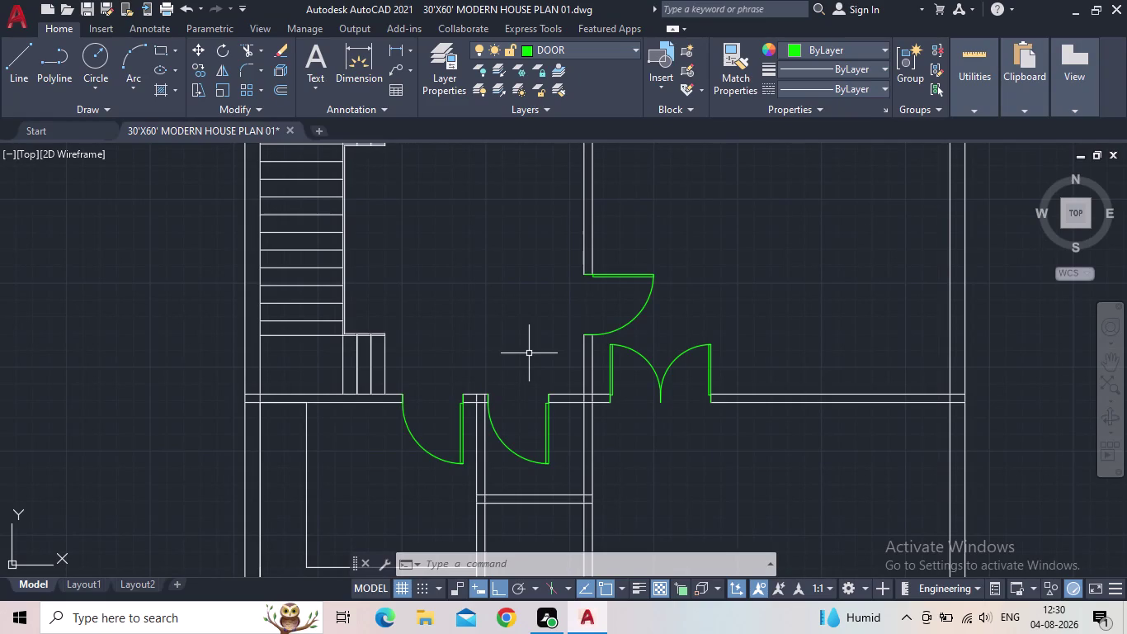
Browse to the Documents folder in the Open dialog, then cancel without opening a file.
click(14, 23)
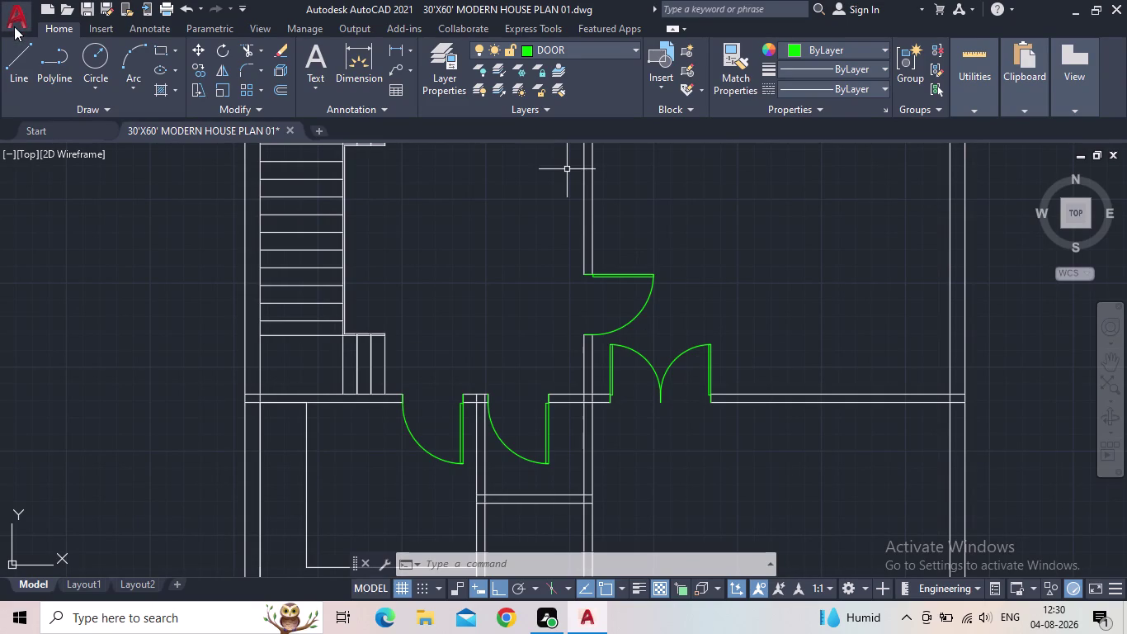
click(426, 222)
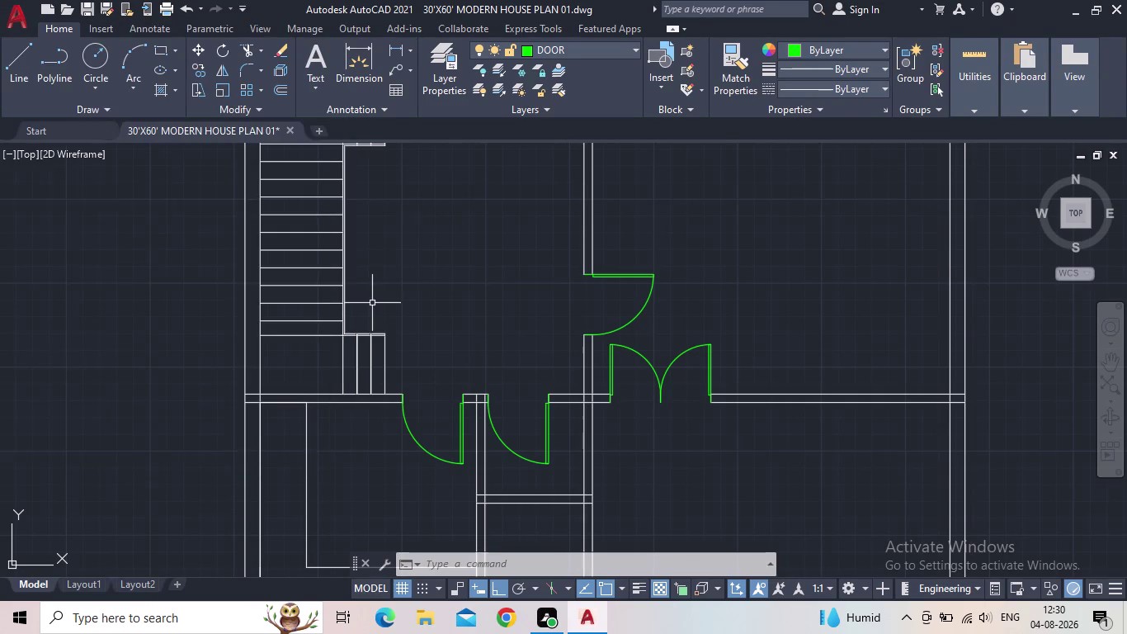
scroll(down, 3)
scroll(down, 3)
middle_drag(418, 326, 390, 370)
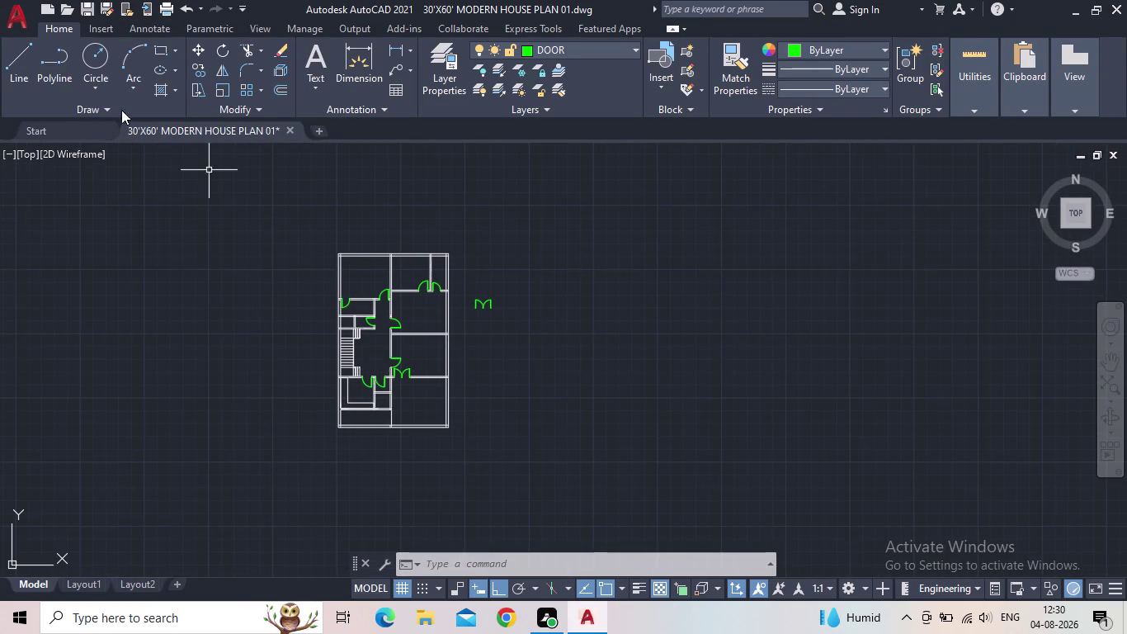
click(10, 13)
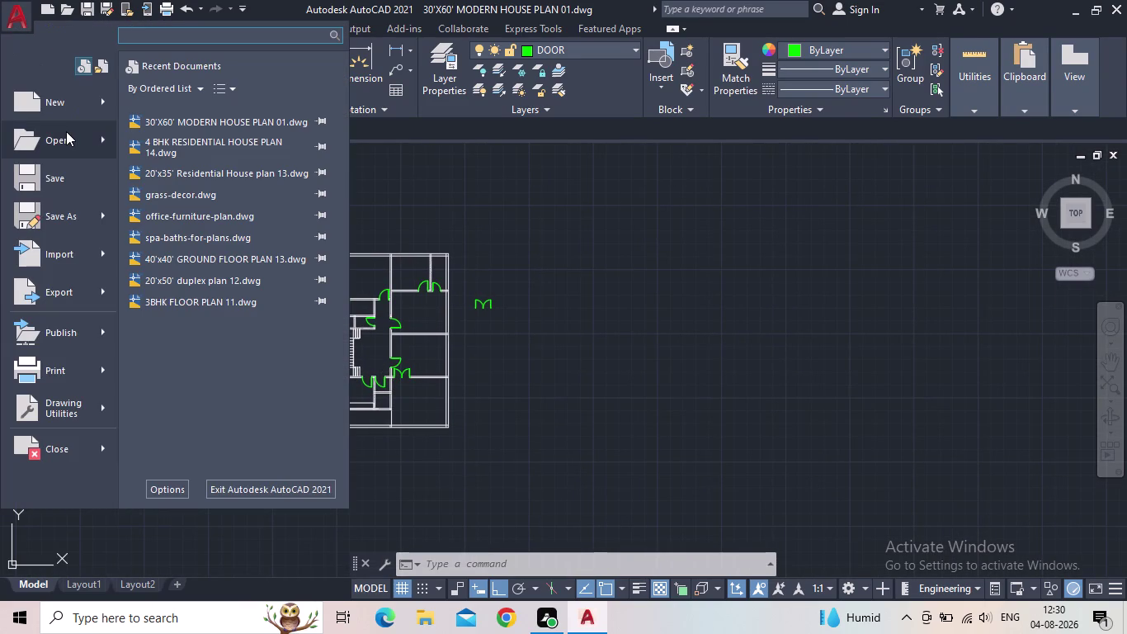
click(69, 138)
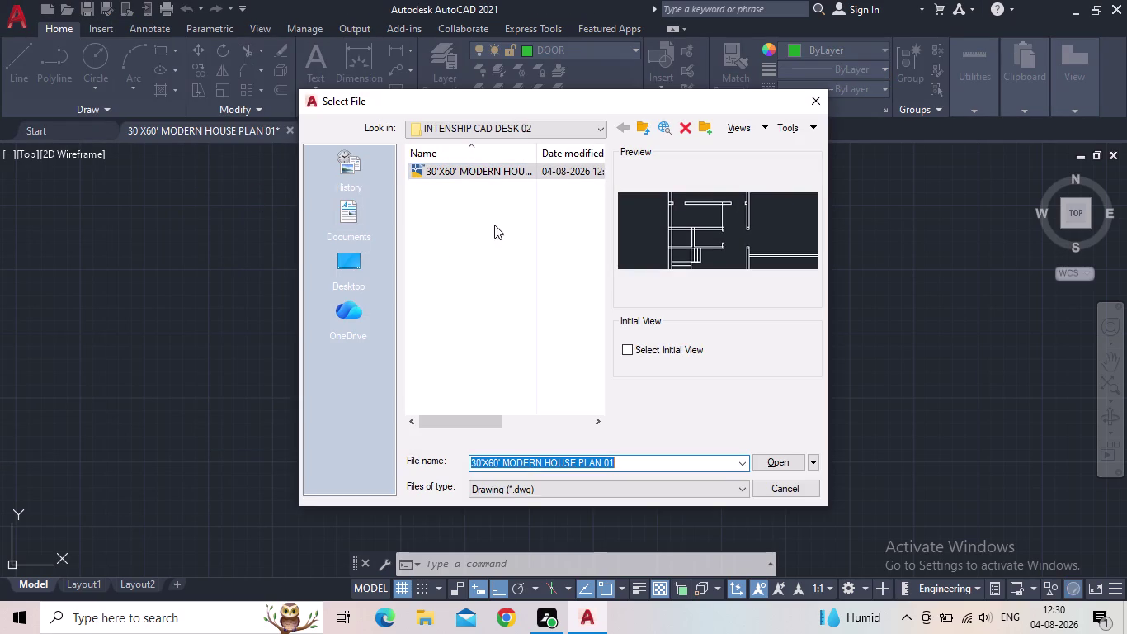
click(564, 126)
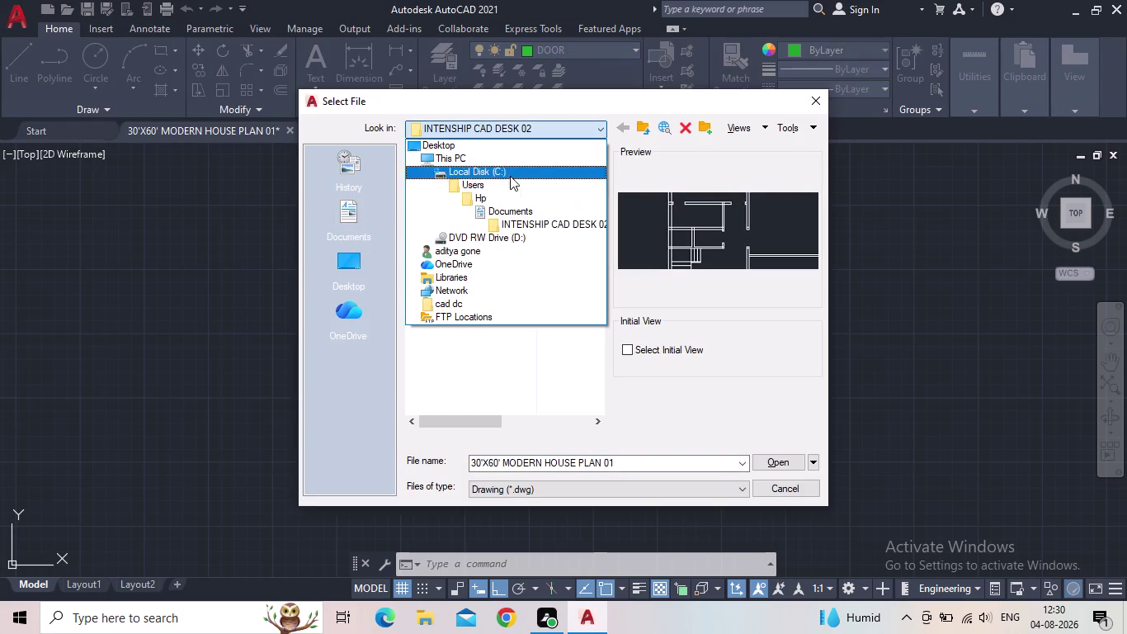
click(518, 211)
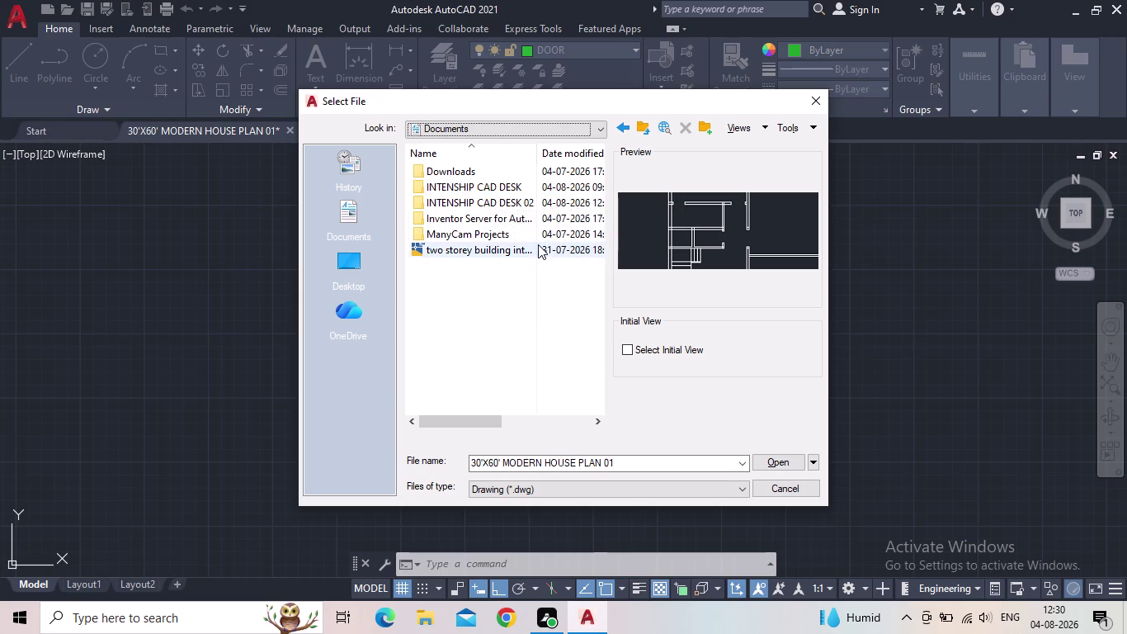
click(812, 99)
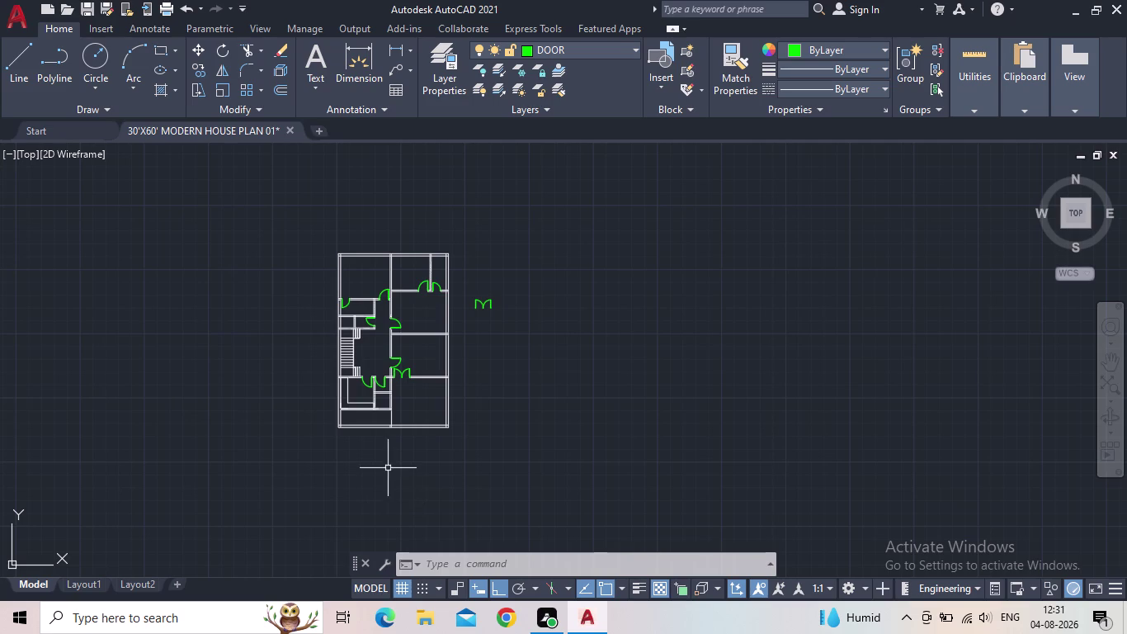
Window-select the stray double door right of the plan and delete it.
scroll(up, 3)
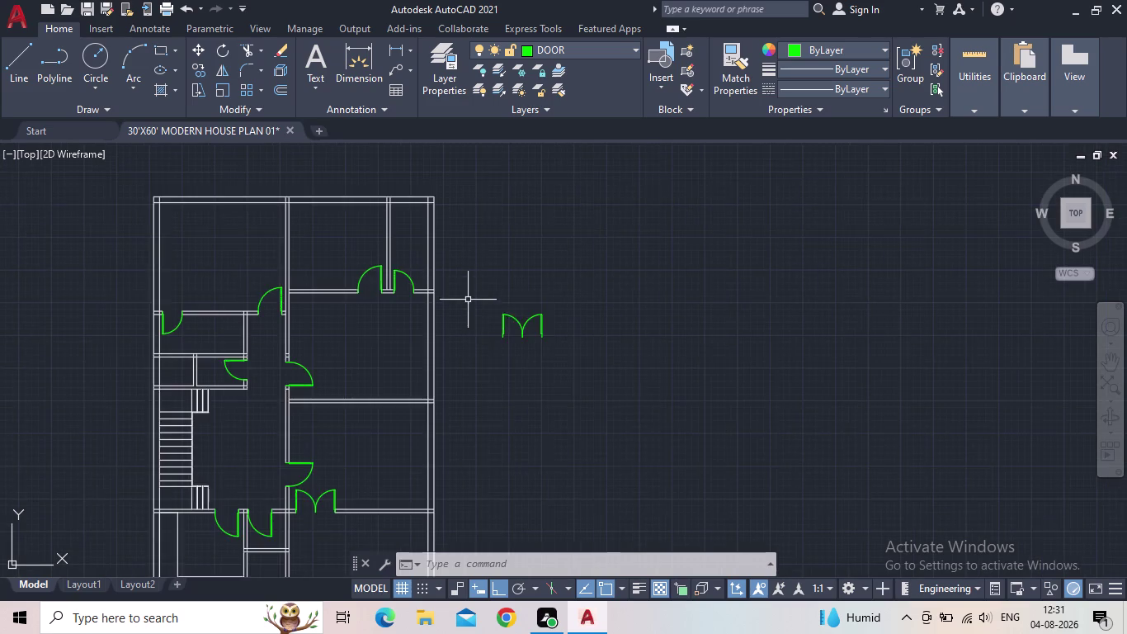
middle_drag(498, 312, 617, 260)
drag(676, 289, 651, 273)
drag(590, 252, 612, 257)
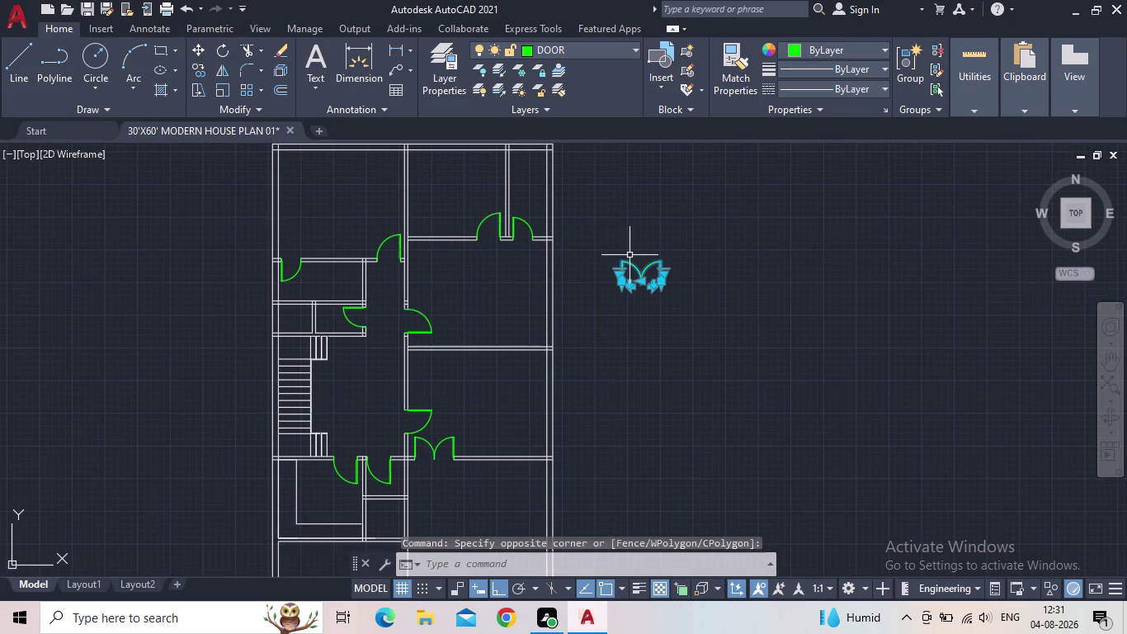
key(Delete)
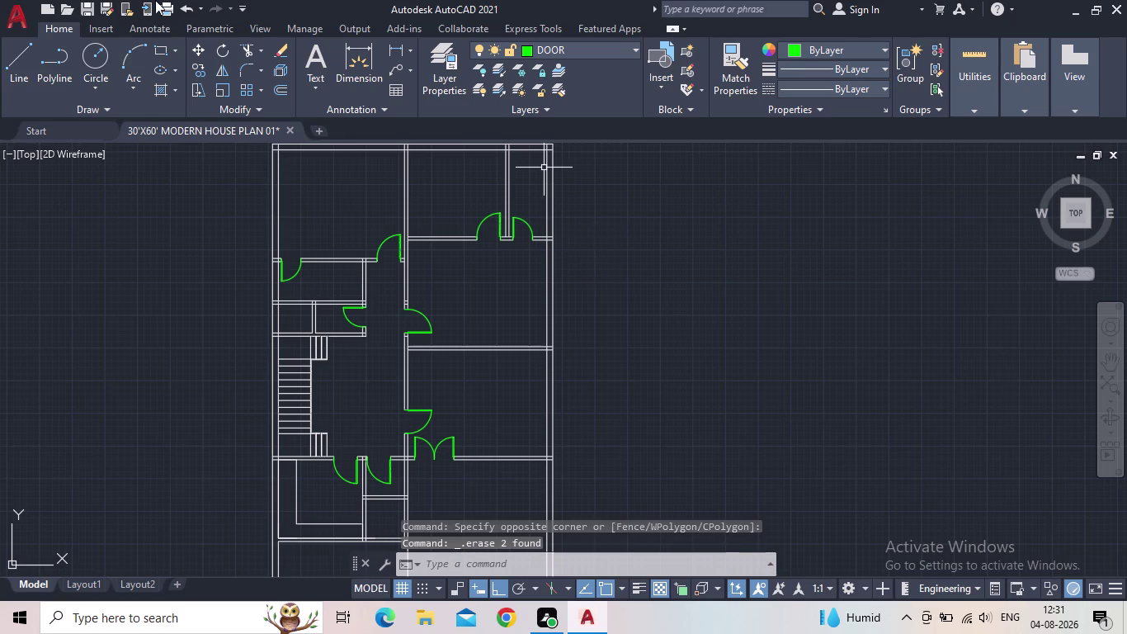
Pan and zoom out to view the whole house plan.
click(88, 5)
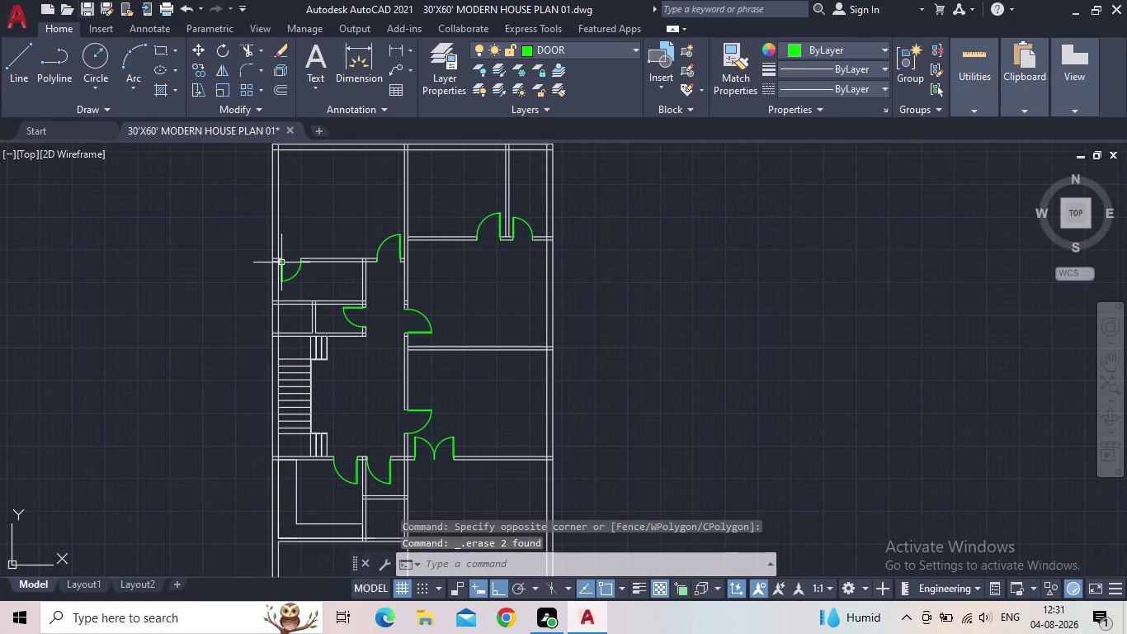
middle_drag(350, 272, 418, 260)
scroll(down, 3)
middle_drag(439, 280, 423, 275)
scroll(up, 3)
scroll(down, 3)
middle_drag(497, 271, 417, 244)
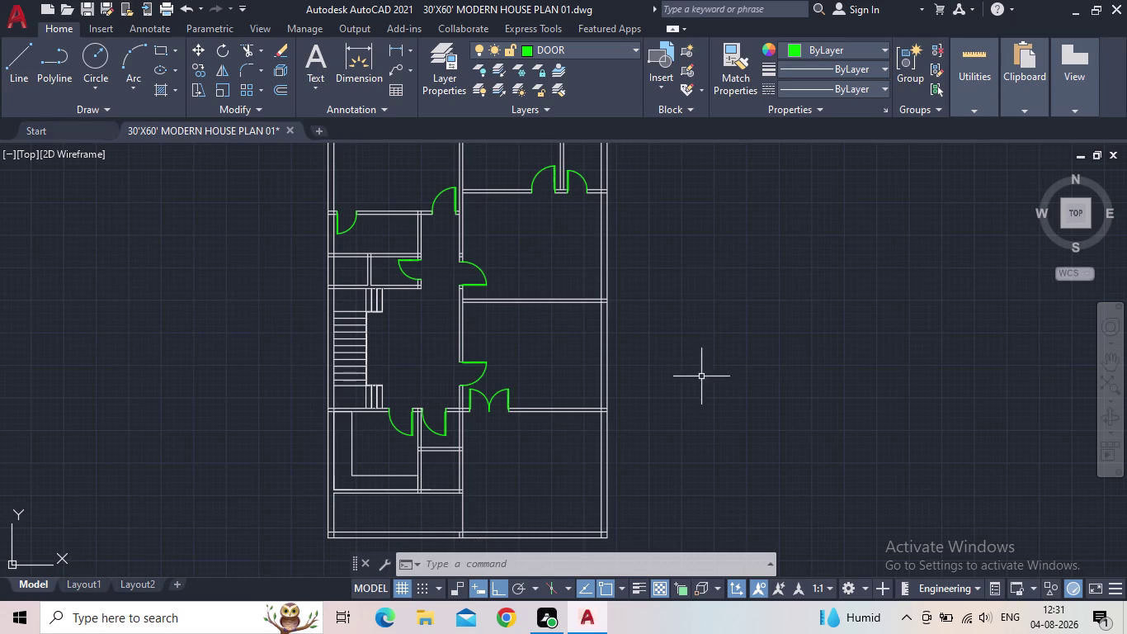
middle_drag(708, 373, 679, 374)
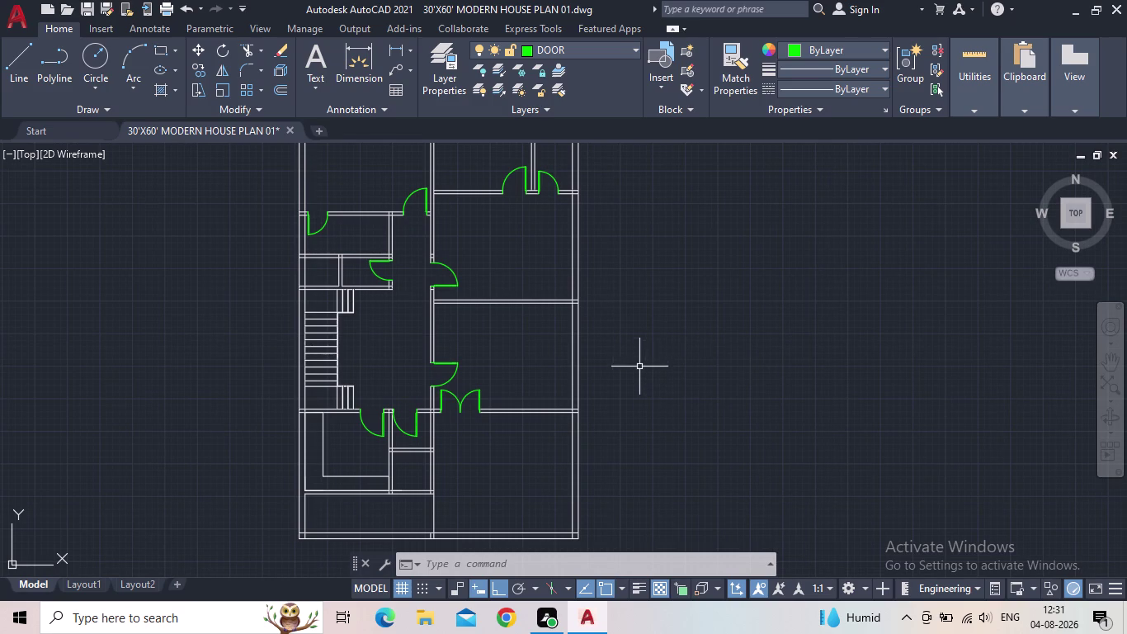
middle_drag(662, 370, 645, 354)
scroll(down, 3)
middle_drag(647, 361, 647, 364)
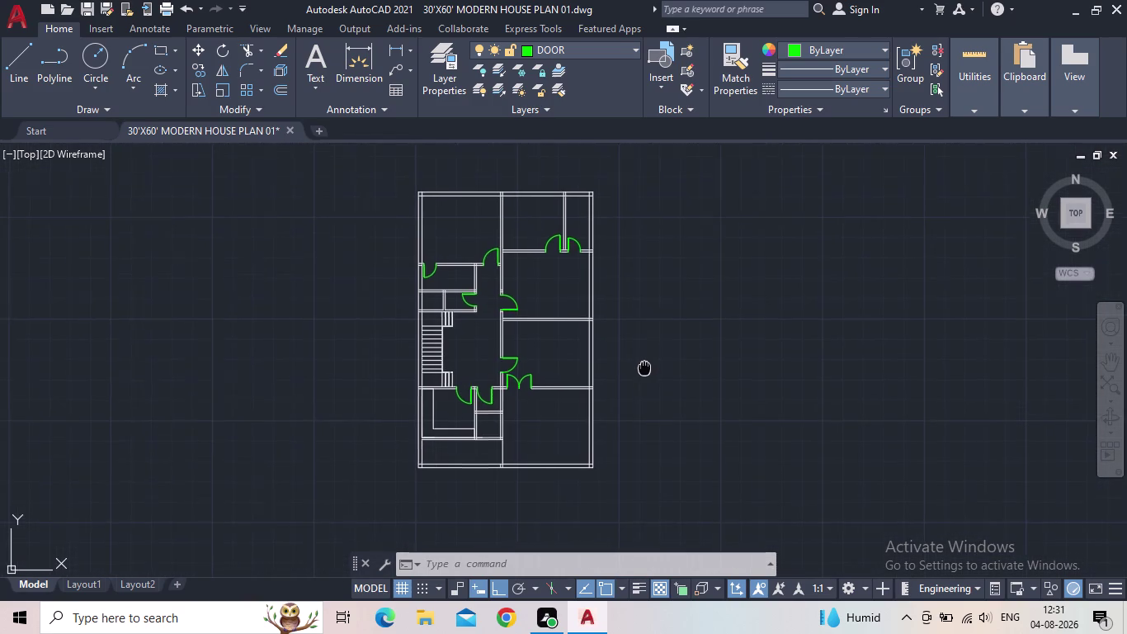
Inspect the lower door swings, then select the small door swing near the stairs.
middle_drag(647, 365, 638, 386)
scroll(up, 3)
scroll(up, 3)
middle_drag(469, 427, 469, 436)
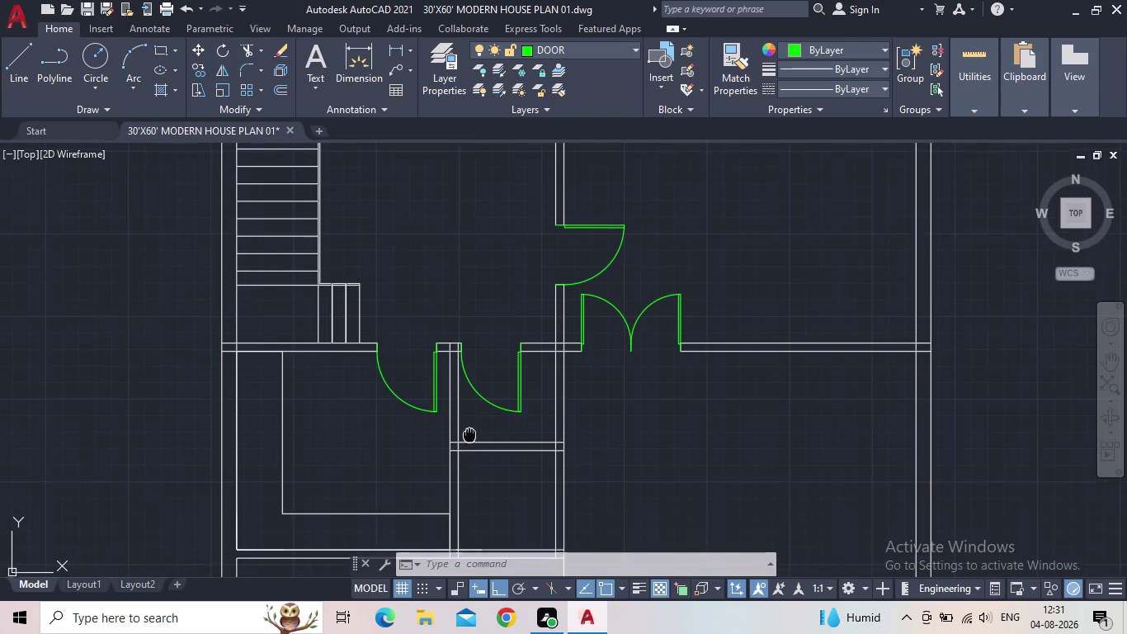
middle_drag(470, 435, 470, 440)
middle_drag(488, 443, 477, 414)
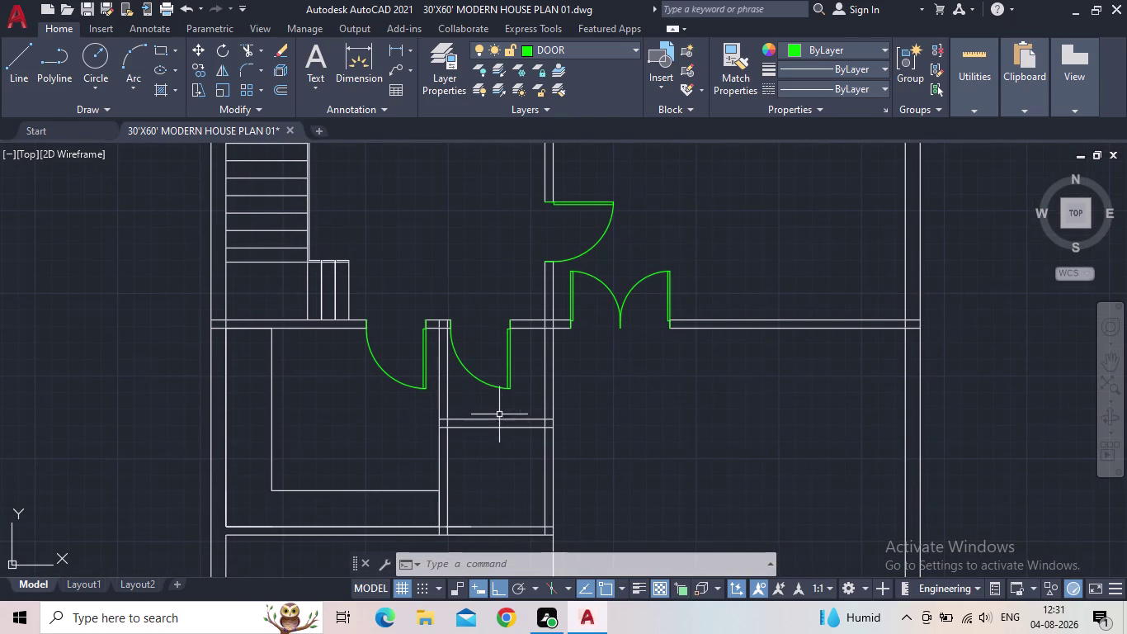
scroll(down, 3)
middle_drag(467, 294, 475, 350)
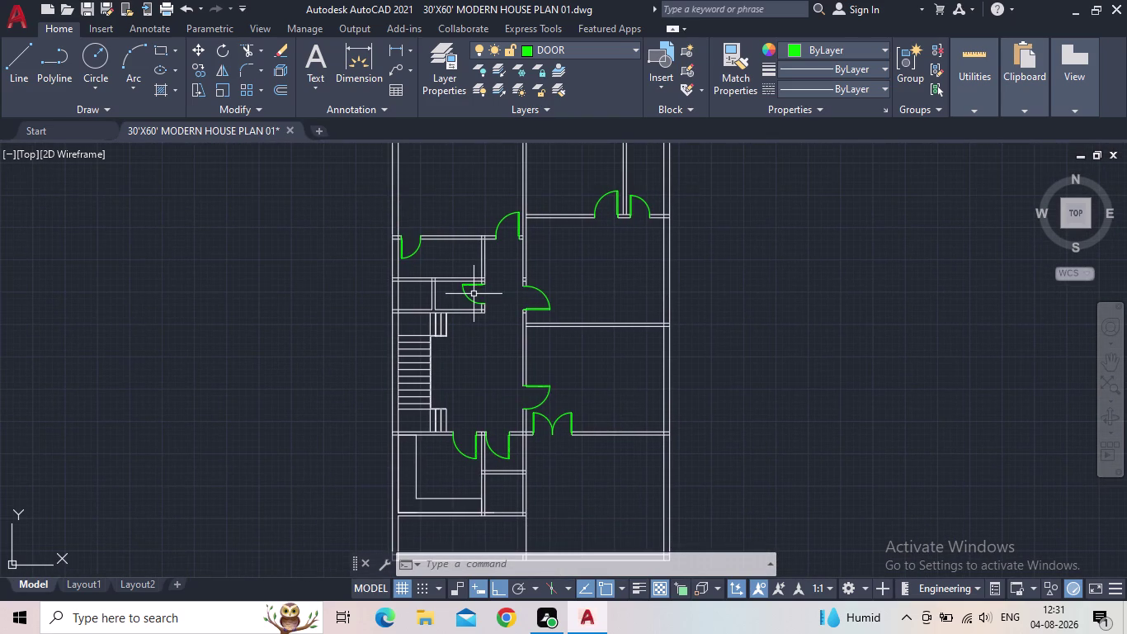
middle_drag(480, 307, 482, 320)
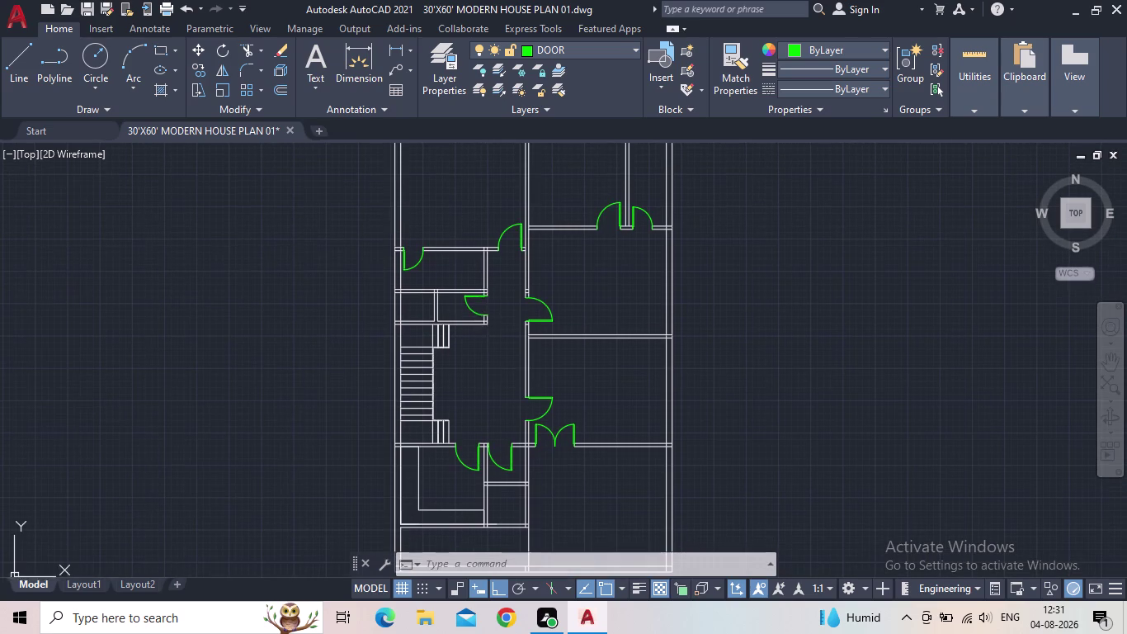
scroll(up, 3)
drag(487, 307, 478, 306)
Copy the small door swing with CO, using its corner as base point and Ortho off.
click(442, 302)
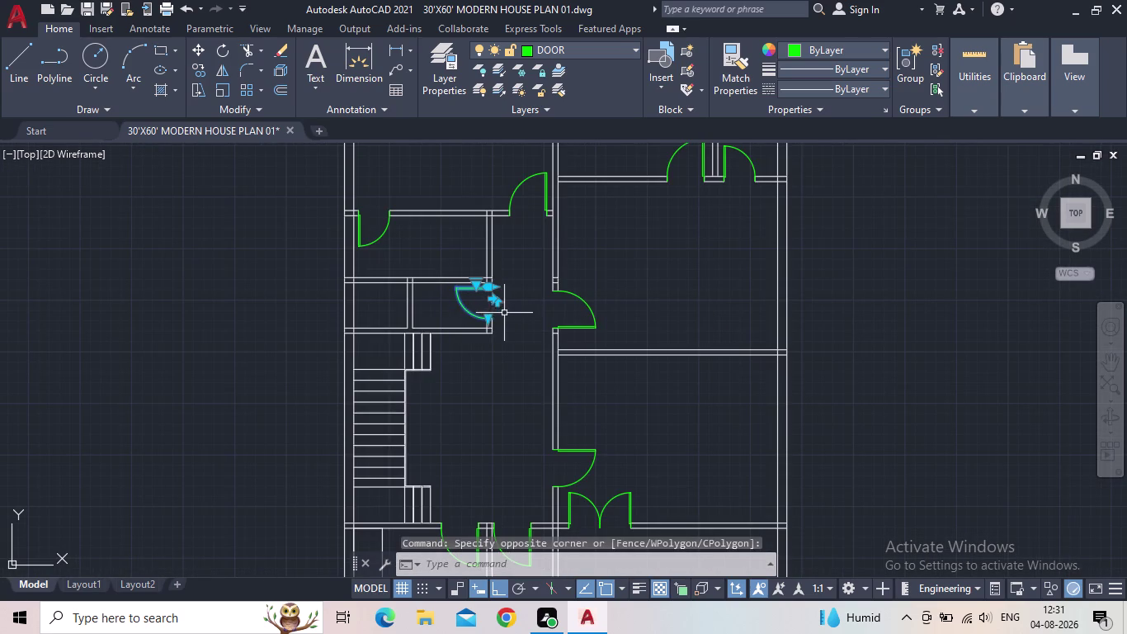
key(c)
key(o)
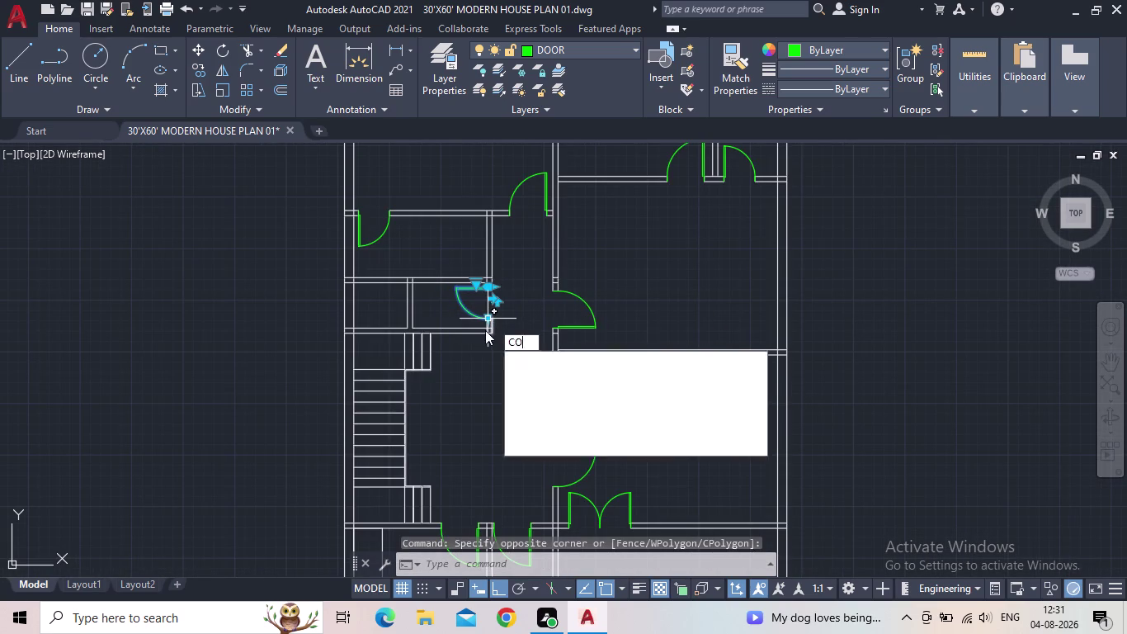
key(Return)
scroll(up, 3)
scroll(up, 3)
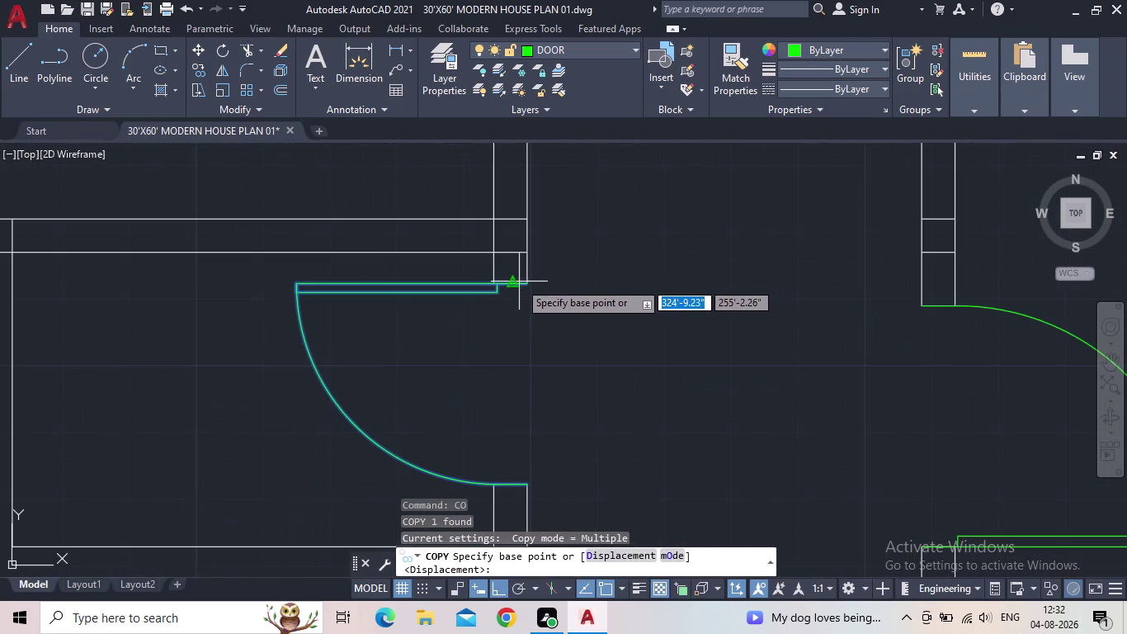
drag(528, 283, 533, 290)
middle_drag(652, 404, 601, 335)
scroll(down, 3)
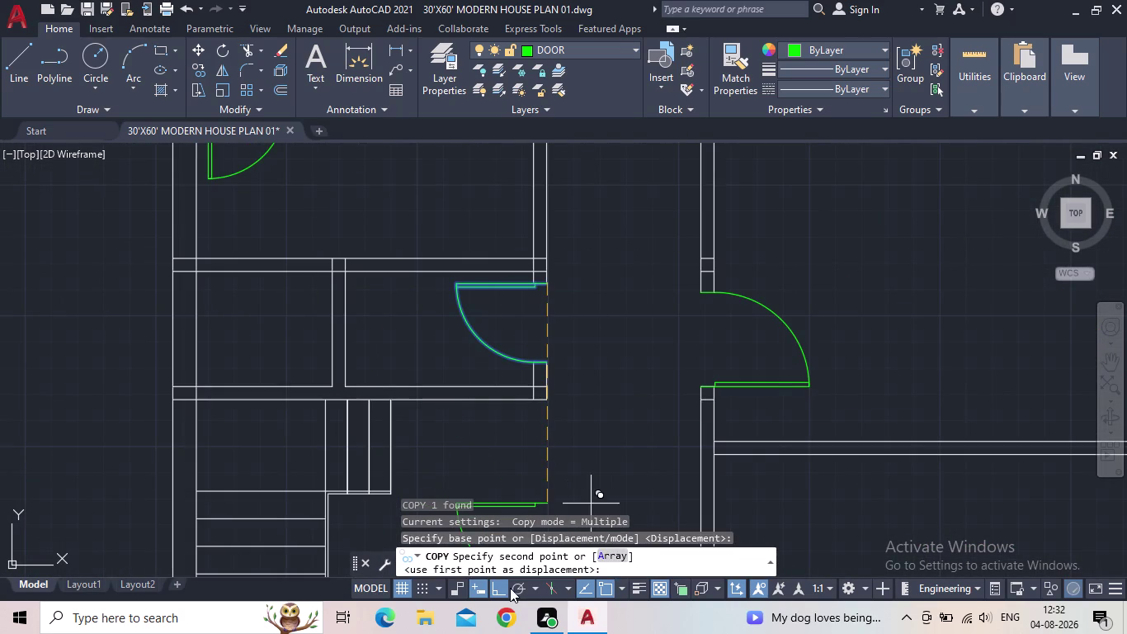
click(503, 588)
Place the door copy in the small room below the pair of door swings.
middle_drag(550, 253, 556, 200)
scroll(down, 3)
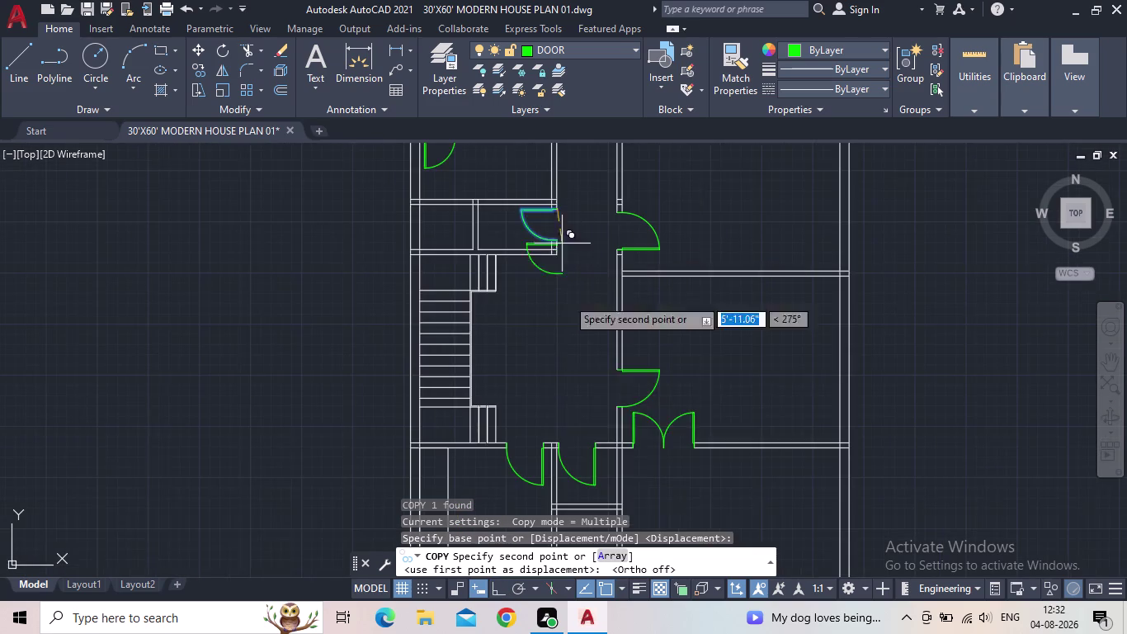
middle_drag(578, 391, 522, 202)
scroll(up, 3)
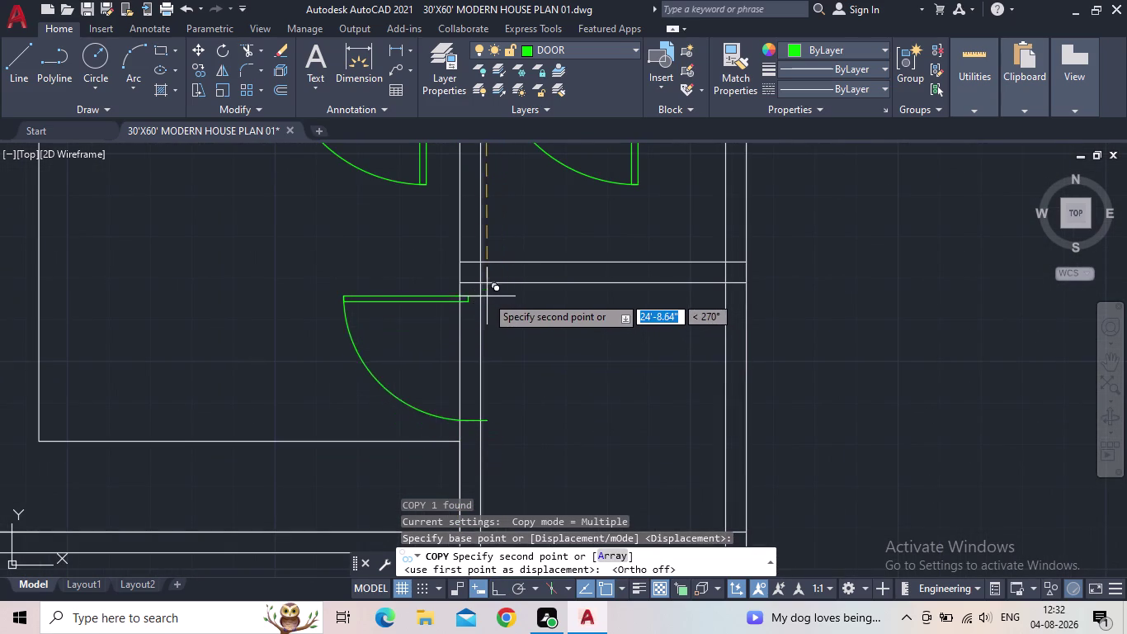
scroll(up, 3)
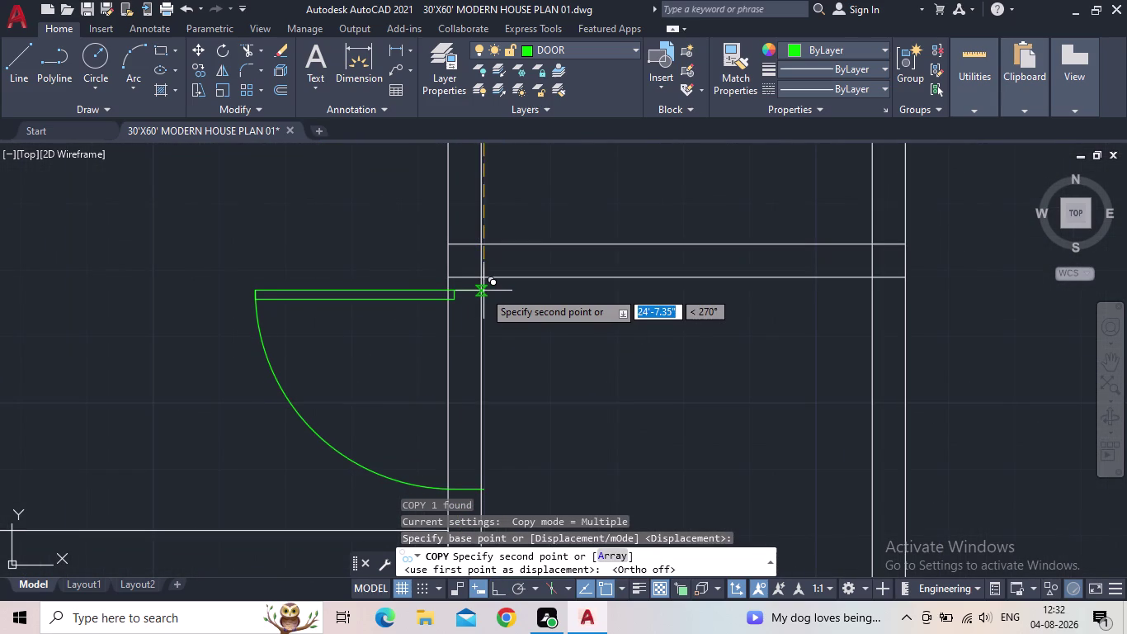
scroll(up, 3)
drag(481, 289, 490, 286)
scroll(down, 3)
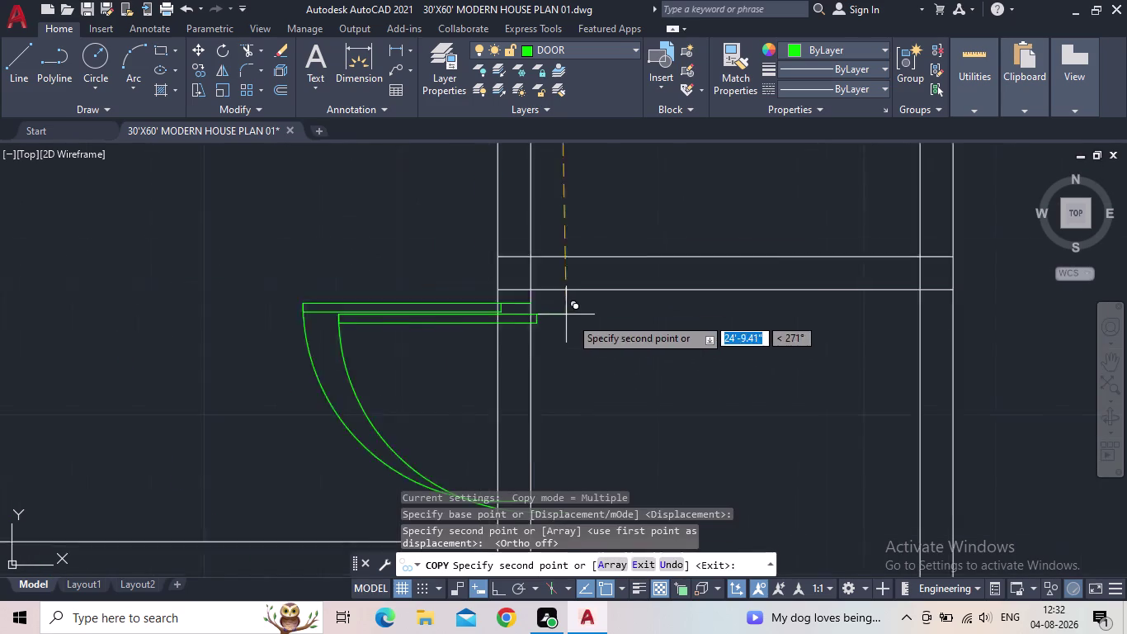
scroll(down, 3)
middle_drag(579, 317, 564, 295)
key(Escape)
Select the newly placed door swing to check it, then clear the selection.
scroll(down, 3)
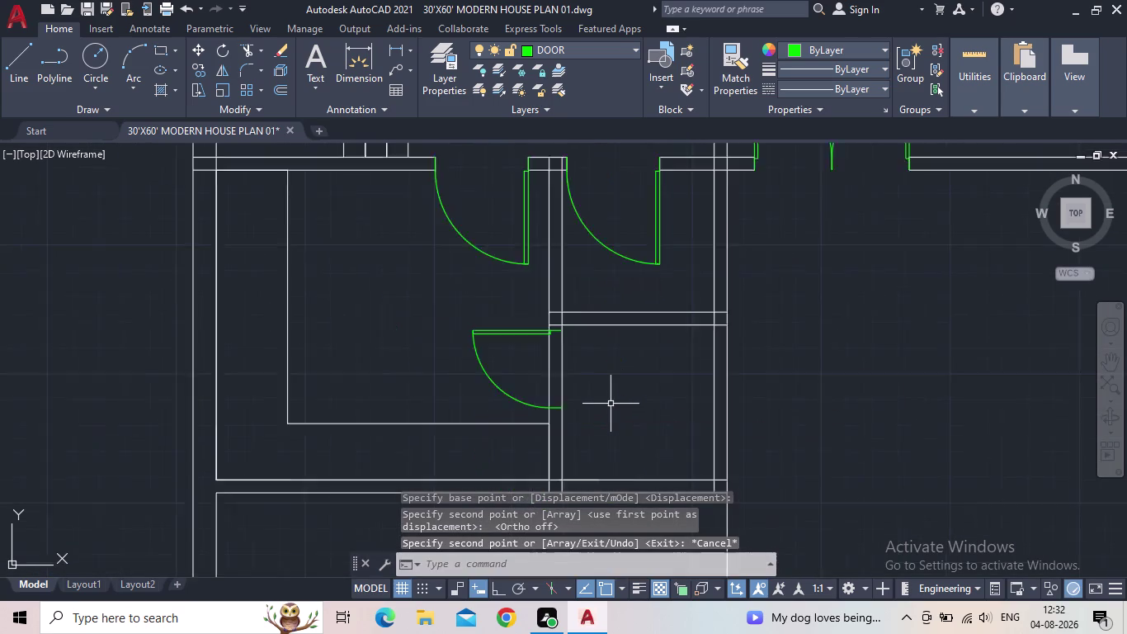
scroll(down, 3)
click(532, 381)
scroll(up, 3)
click(593, 403)
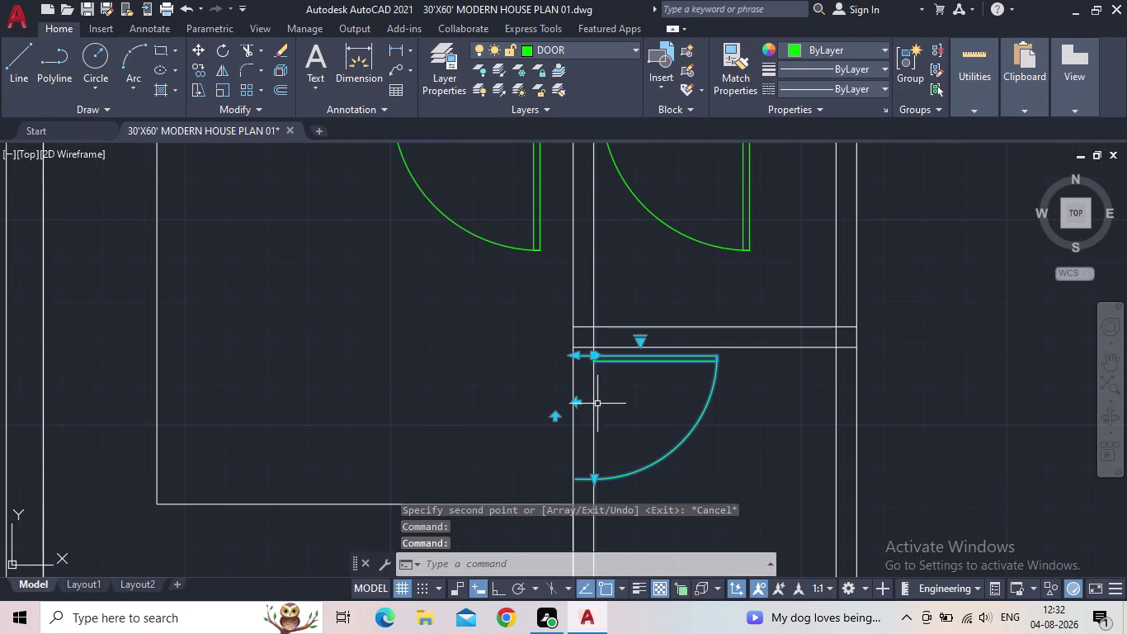
key(Escape)
middle_click(624, 398)
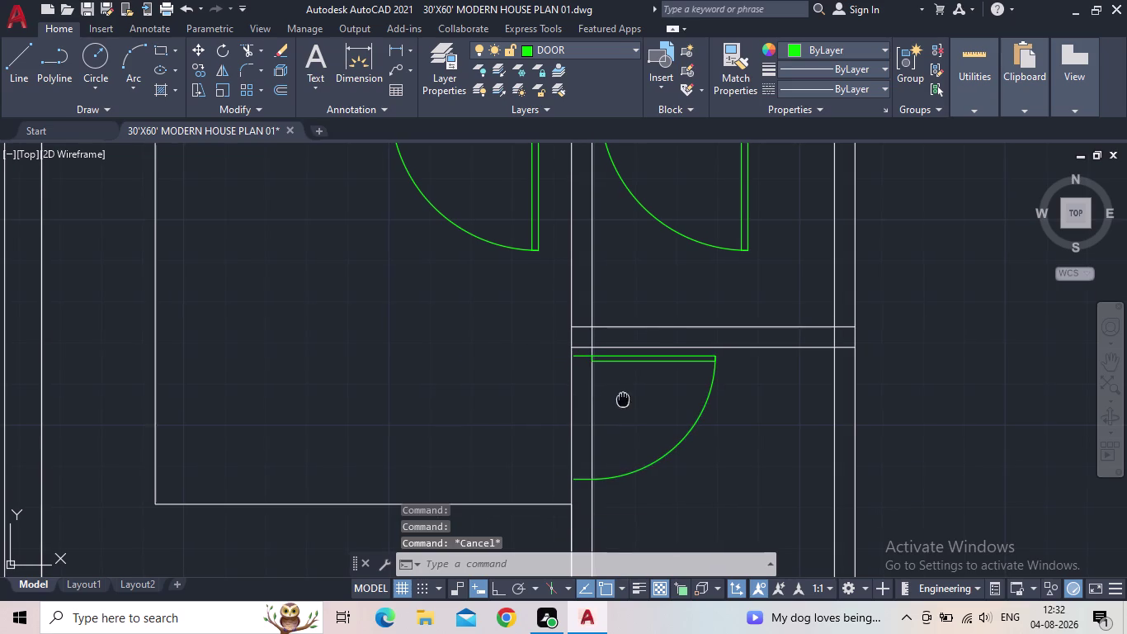
scroll(up, 3)
Move the door's frame line so it sits against the wall edge.
key(m)
key(space)
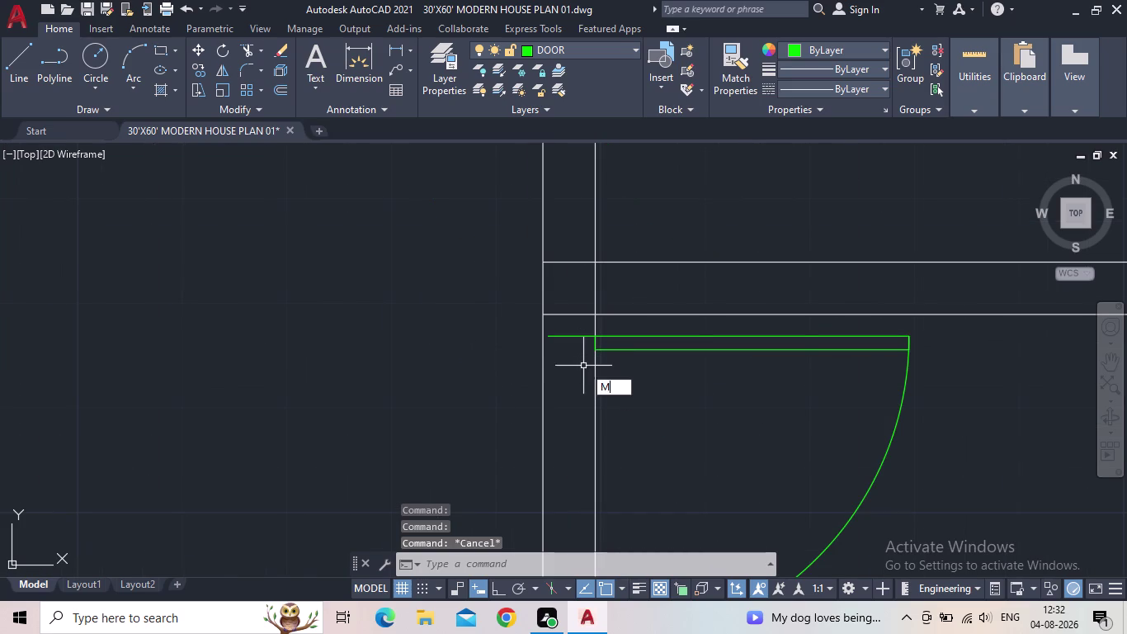
drag(574, 355, 570, 346)
click(562, 330)
key(space)
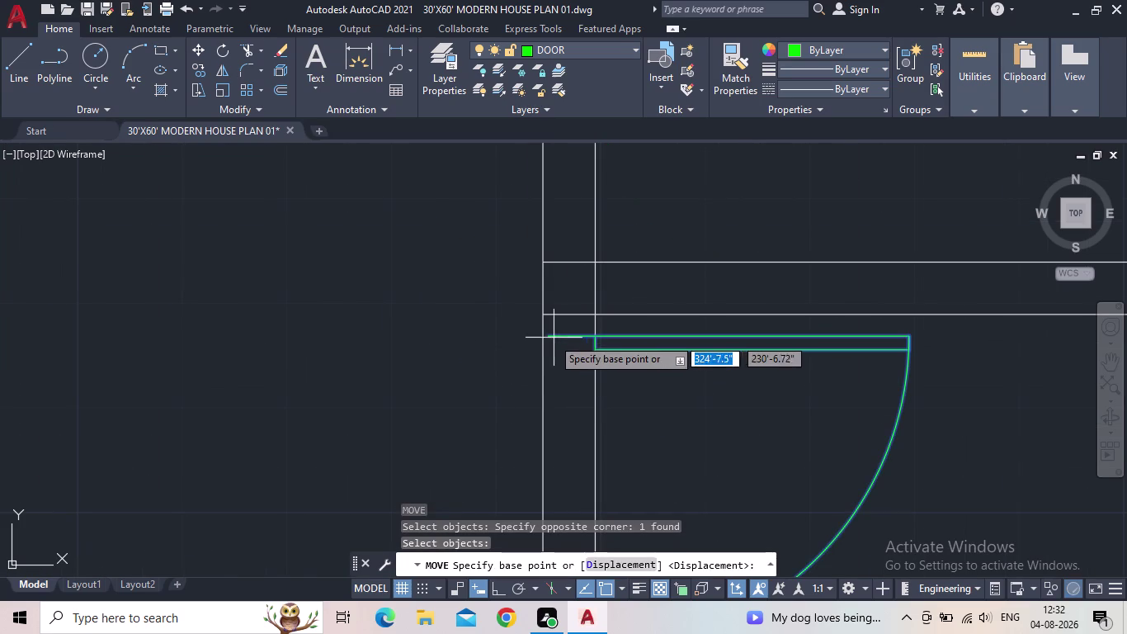
click(552, 337)
scroll(up, 3)
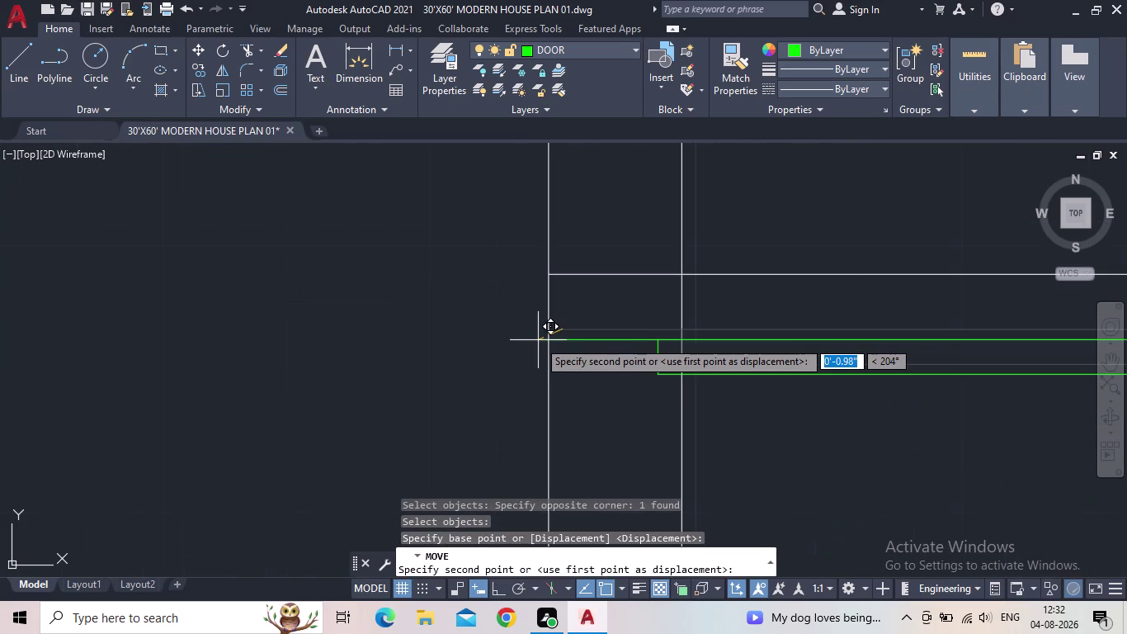
click(549, 339)
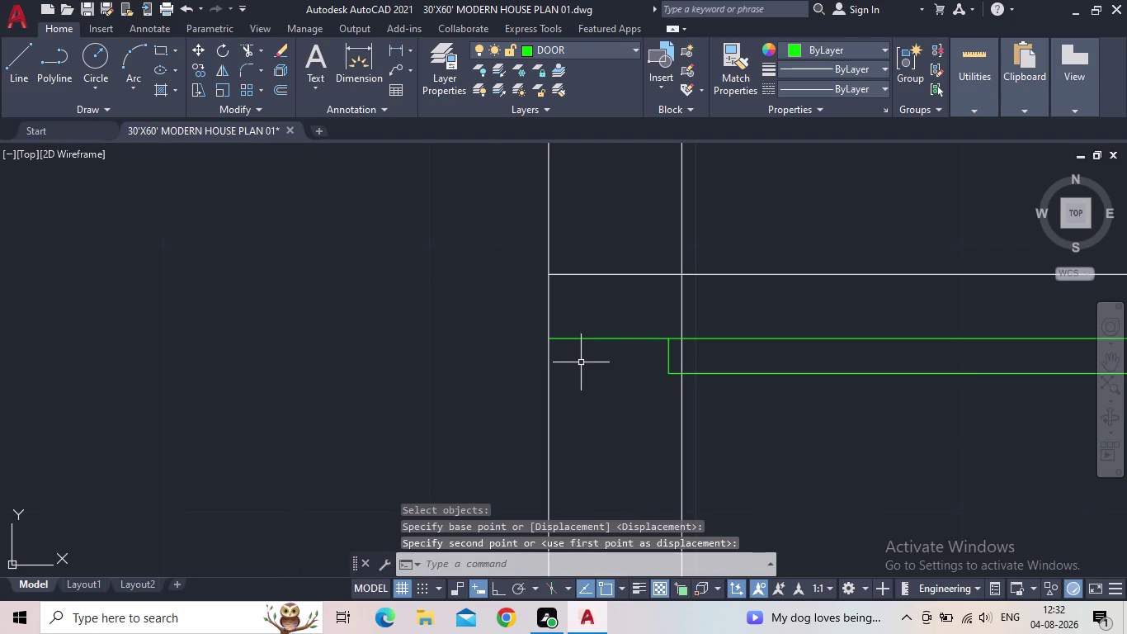
middle_drag(581, 363, 558, 349)
scroll(down, 3)
Fence-trim the overlapping line pieces at the door opening.
key(t)
key(r)
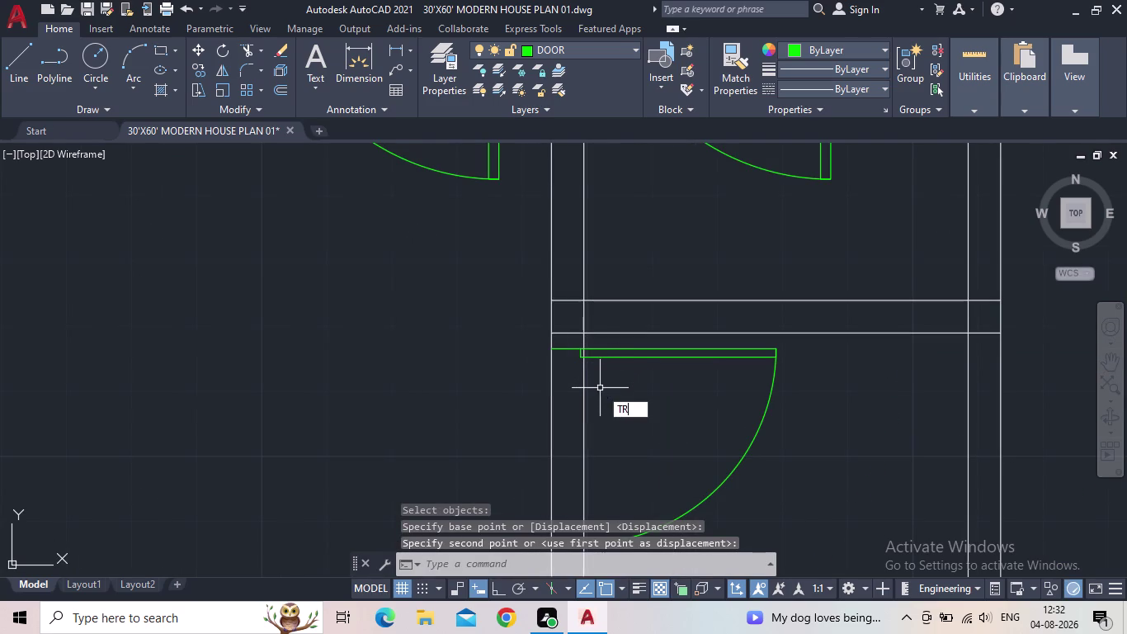
key(space)
scroll(up, 3)
drag(601, 348, 587, 346)
drag(553, 334, 549, 321)
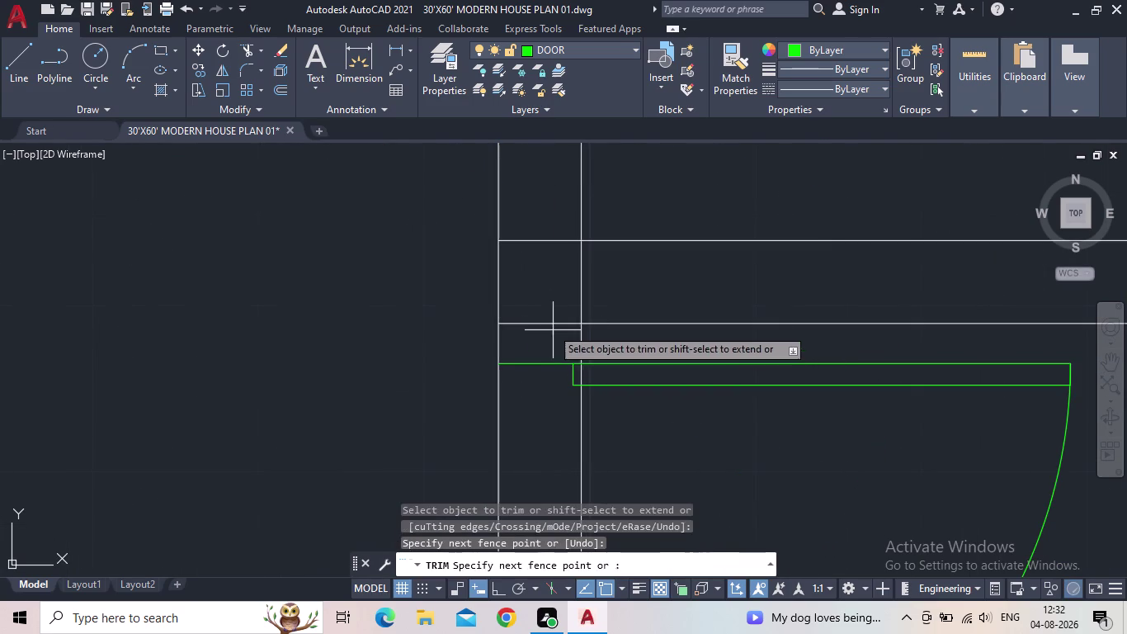
drag(548, 321, 543, 302)
drag(550, 287, 617, 287)
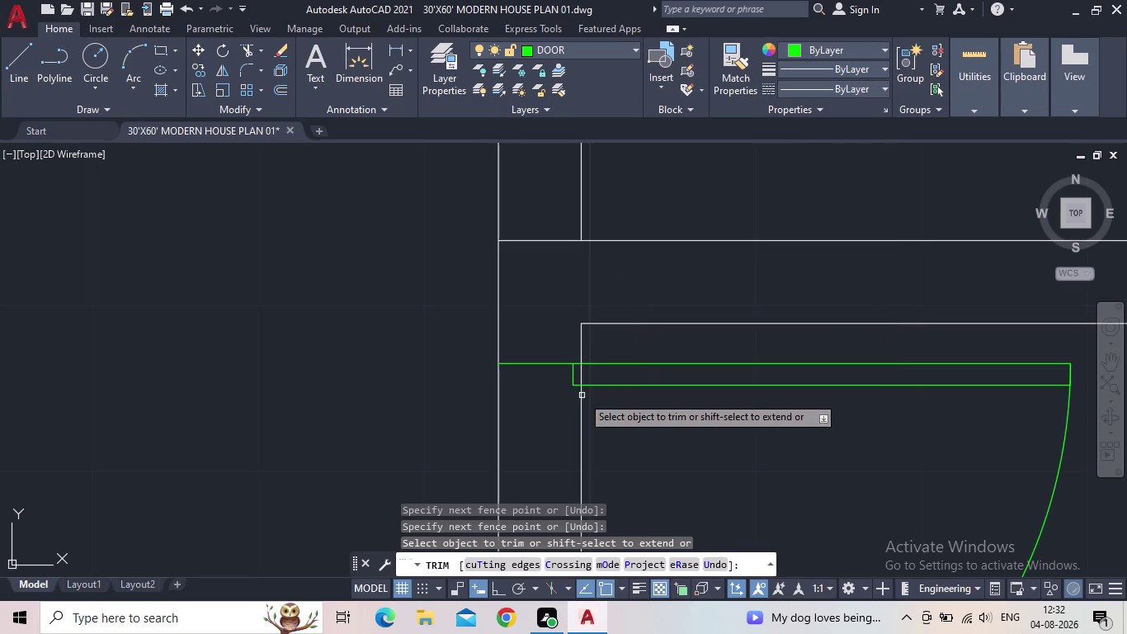
key(Escape)
scroll(up, 3)
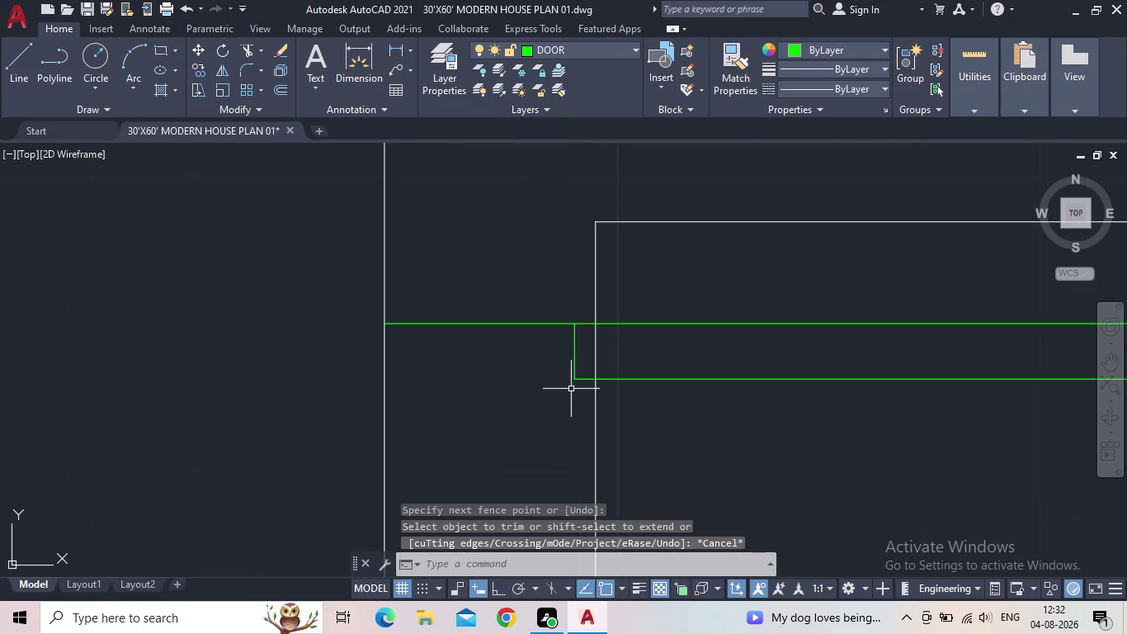
Snap the frame's short vertical line onto the wall edge.
key(m)
key(space)
drag(565, 387, 553, 371)
click(528, 318)
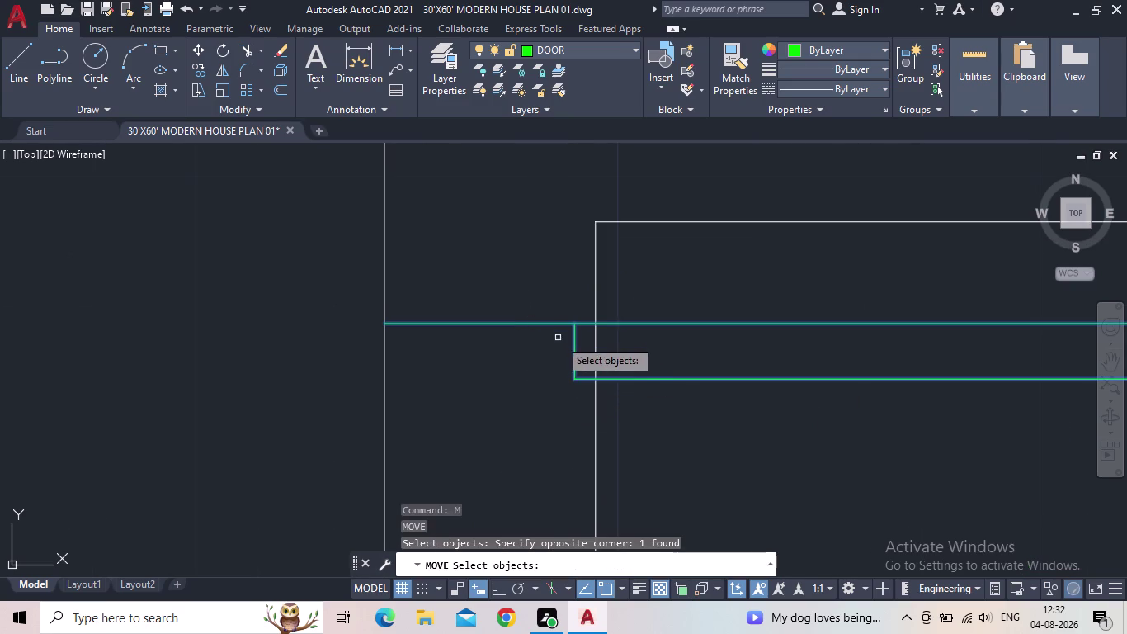
key(space)
scroll(up, 3)
click(574, 376)
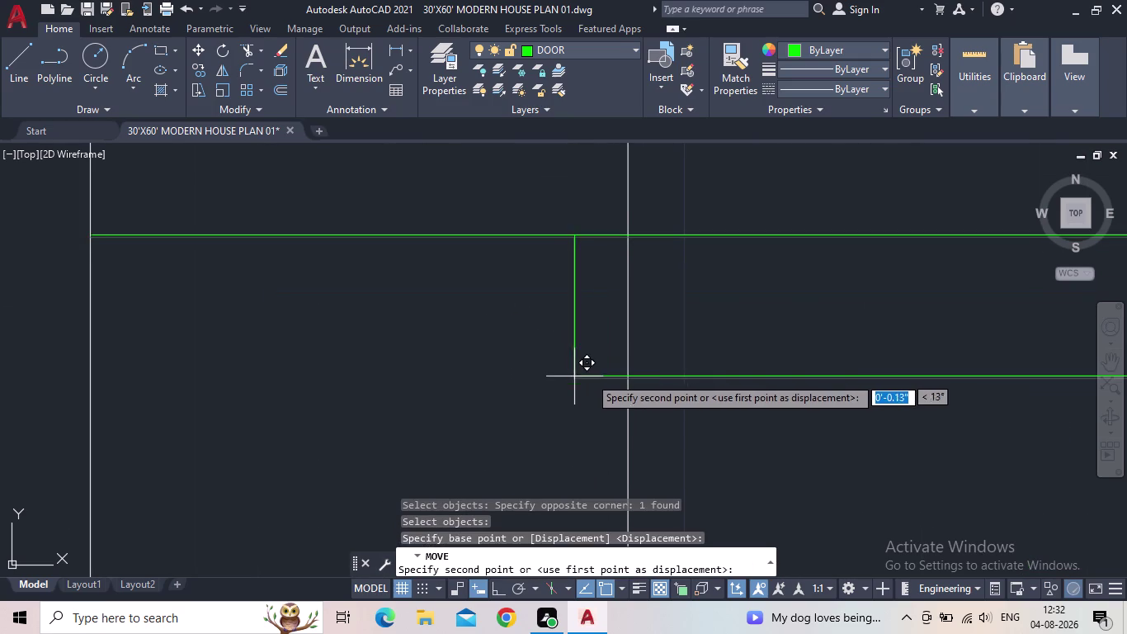
click(624, 379)
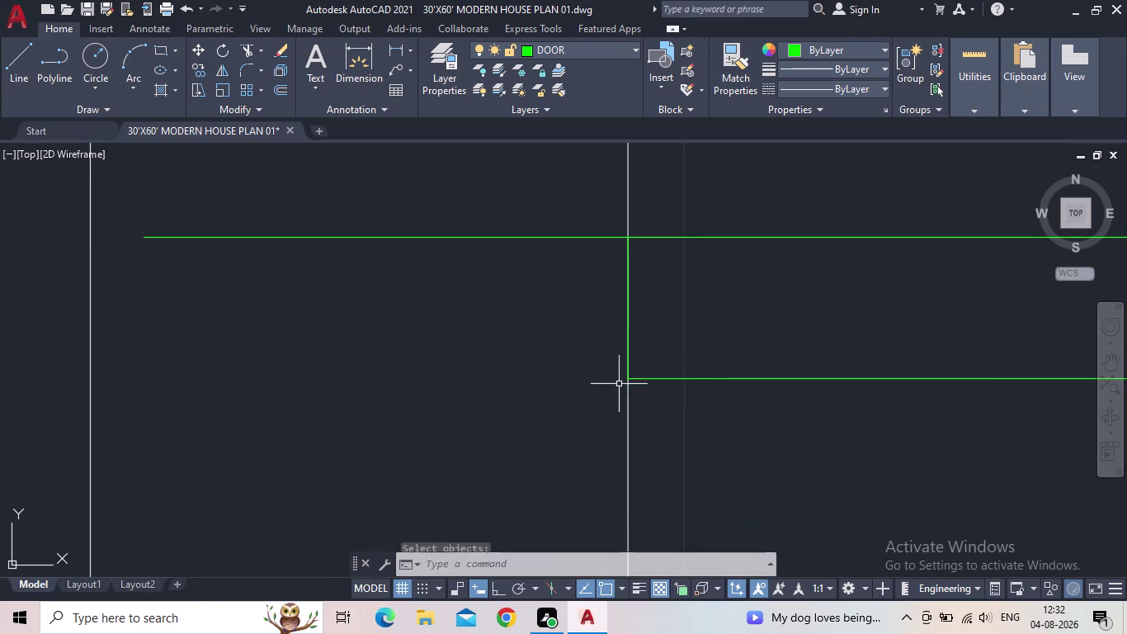
key(Escape)
scroll(down, 3)
middle_drag(498, 405, 501, 423)
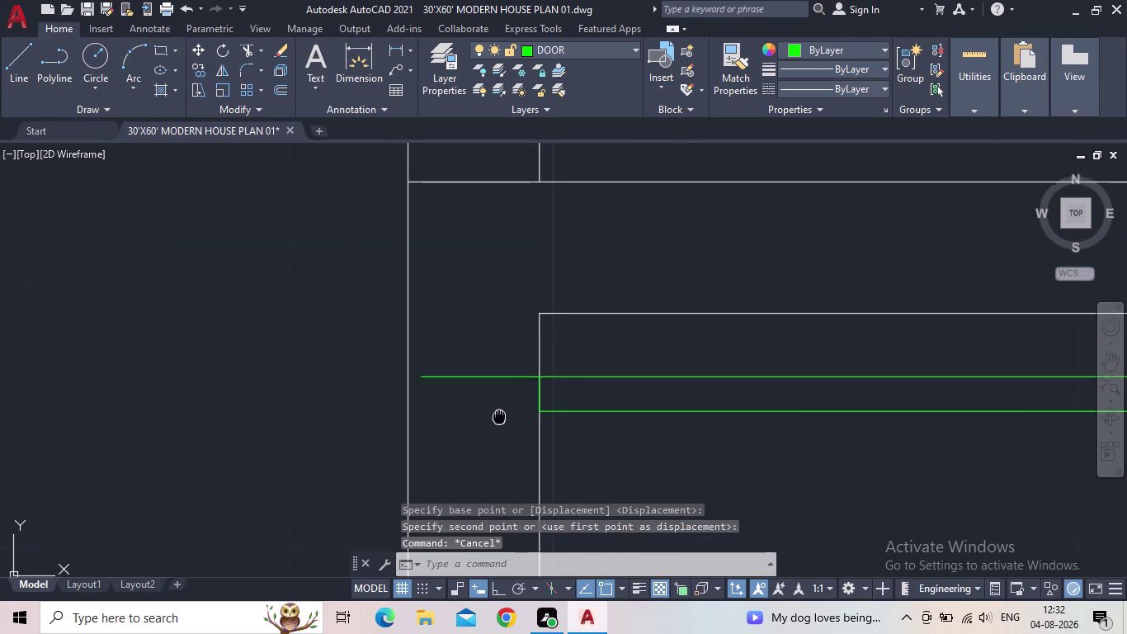
middle_drag(501, 423, 503, 431)
Try extending the green frame line with EX, then cancel.
text(EX)
key(space)
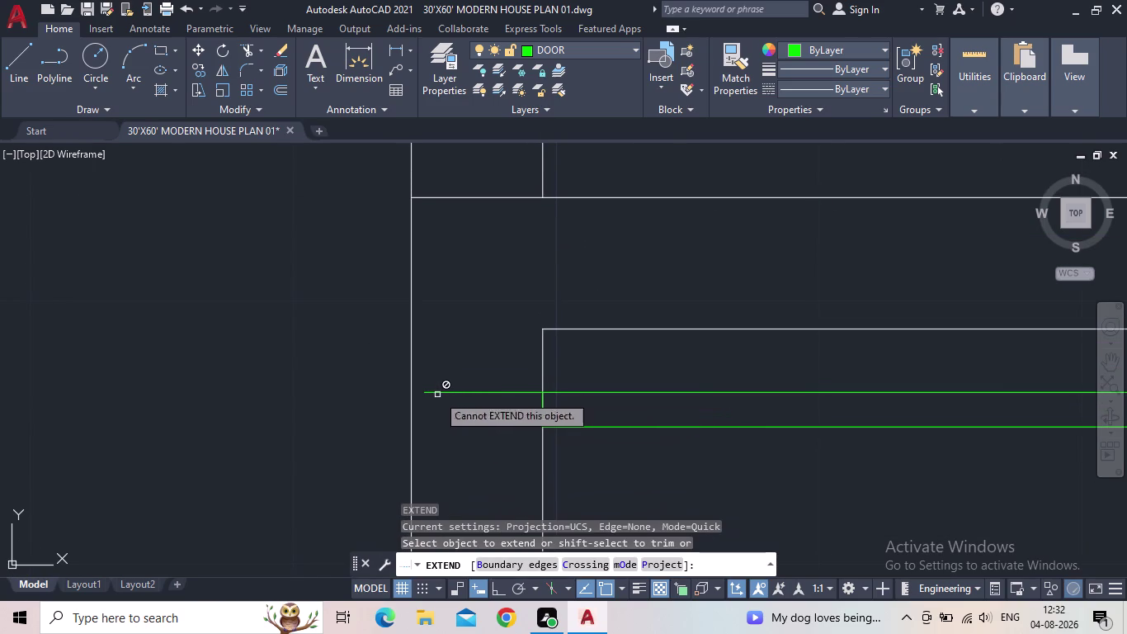
click(429, 393)
key(Escape)
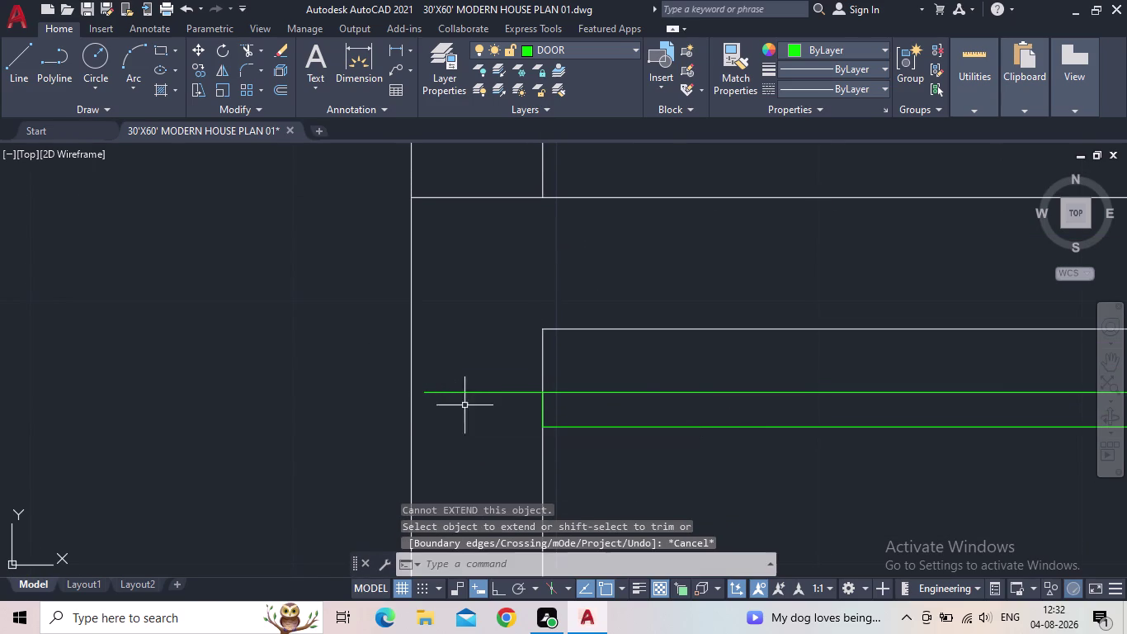
scroll(down, 3)
Move the frame outline at the door's left end against the wall edge.
click(493, 399)
key(m)
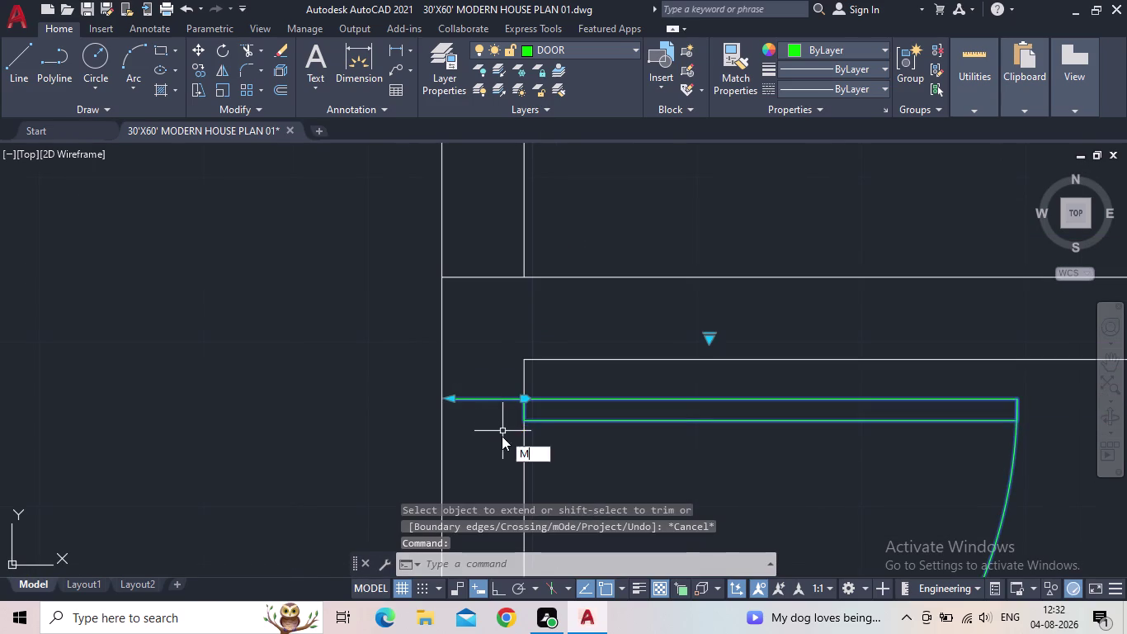
key(space)
scroll(up, 3)
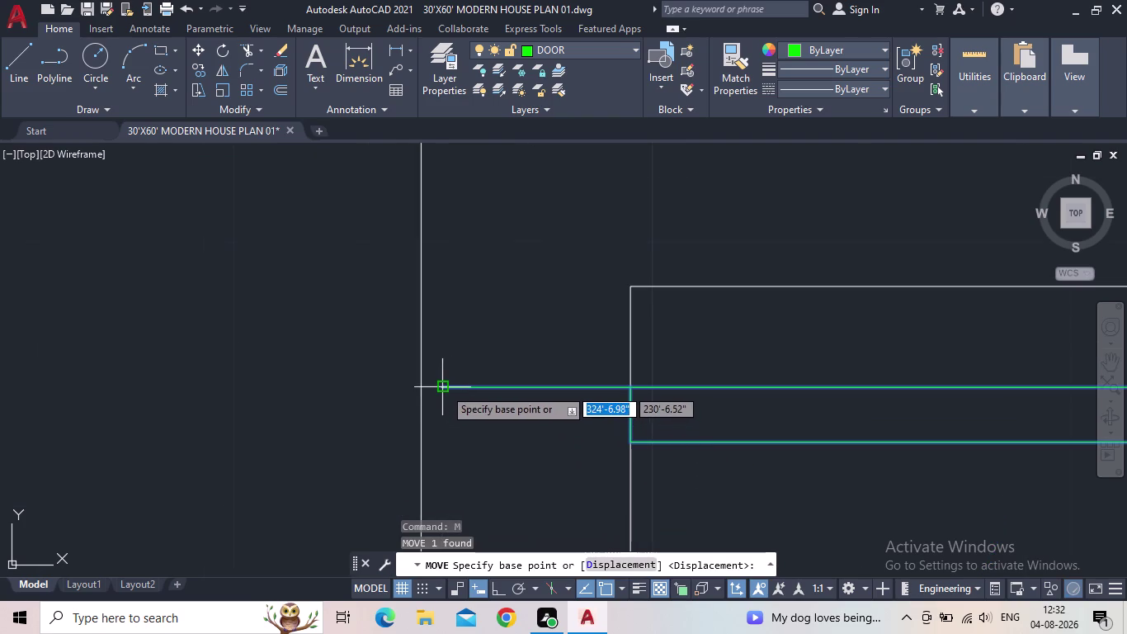
click(442, 388)
click(420, 389)
key(Escape)
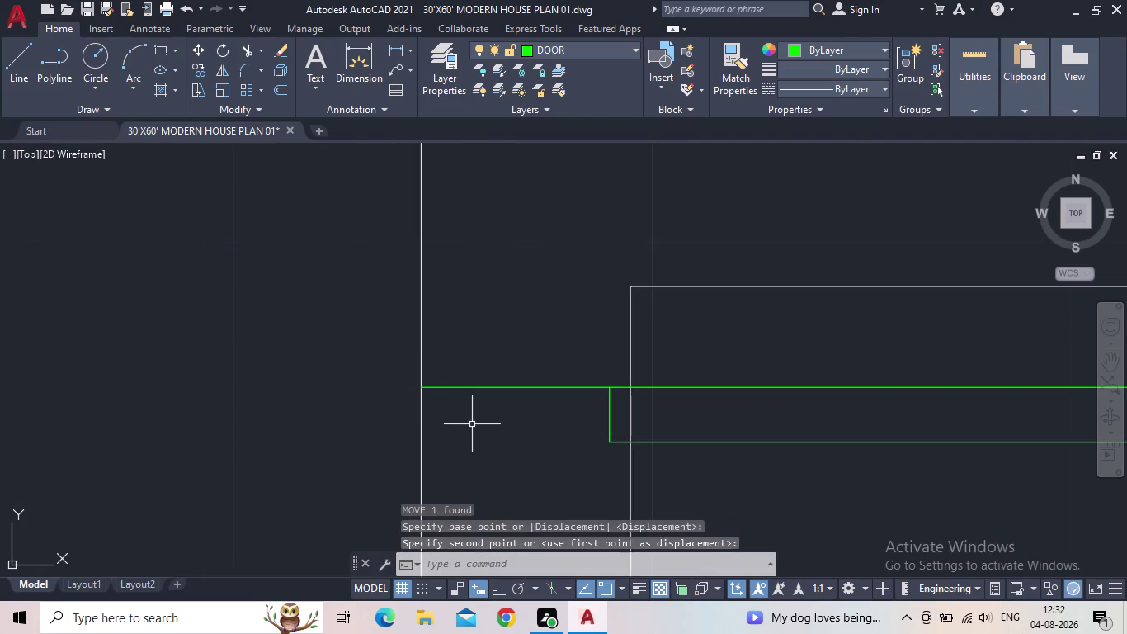
scroll(down, 3)
middle_click(499, 438)
scroll(up, 3)
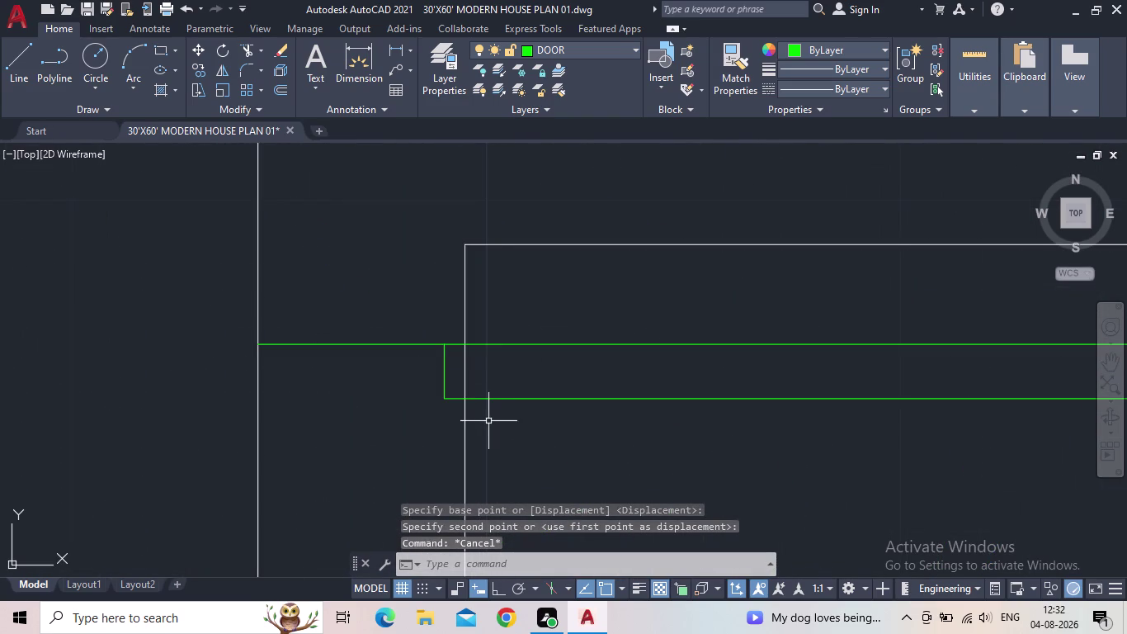
Trim the stray line segment beside the door frame.
key(t)
key(r)
key(space)
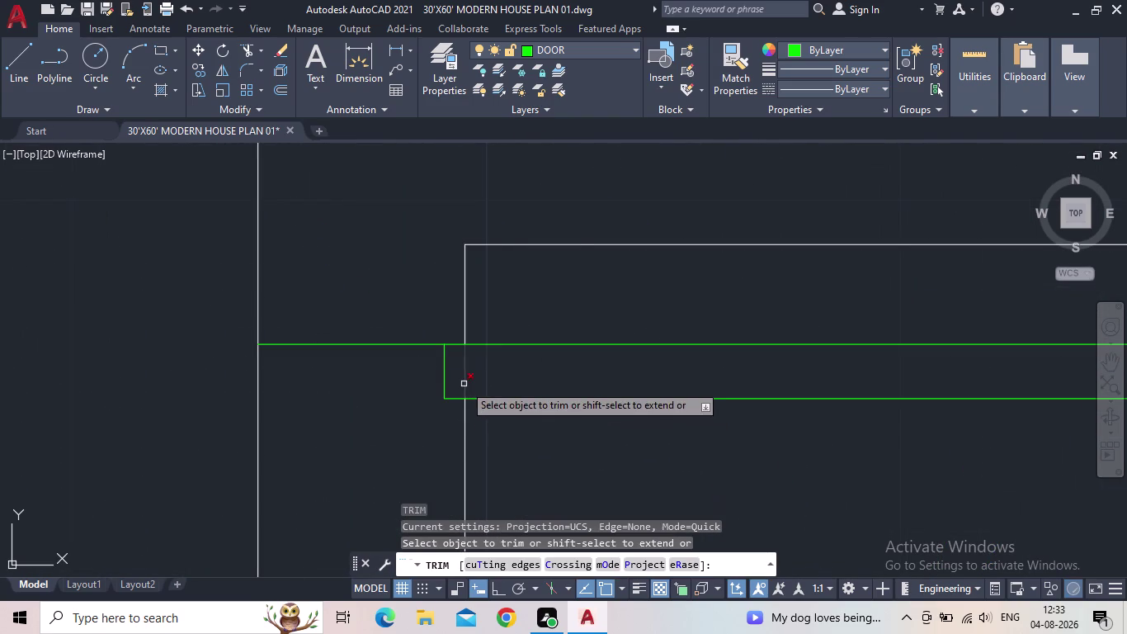
click(464, 384)
scroll(down, 3)
middle_drag(522, 434, 518, 404)
middle_drag(528, 427, 566, 316)
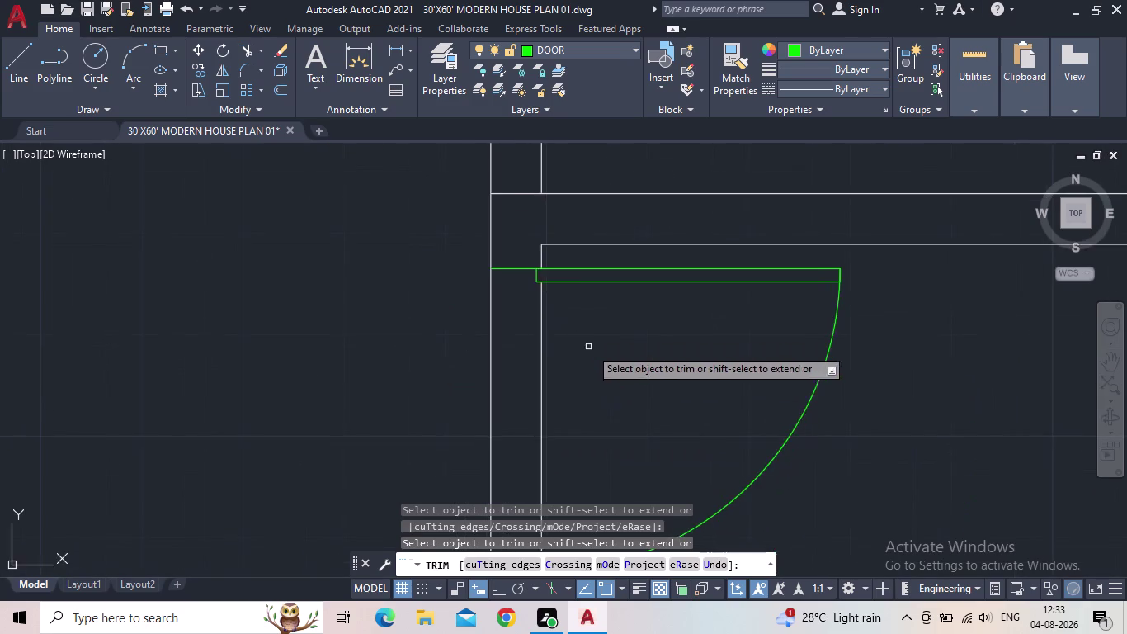
Fence-trim the wall lines through the door opening and save the drawing.
scroll(down, 3)
middle_drag(607, 395, 612, 364)
drag(597, 376, 519, 377)
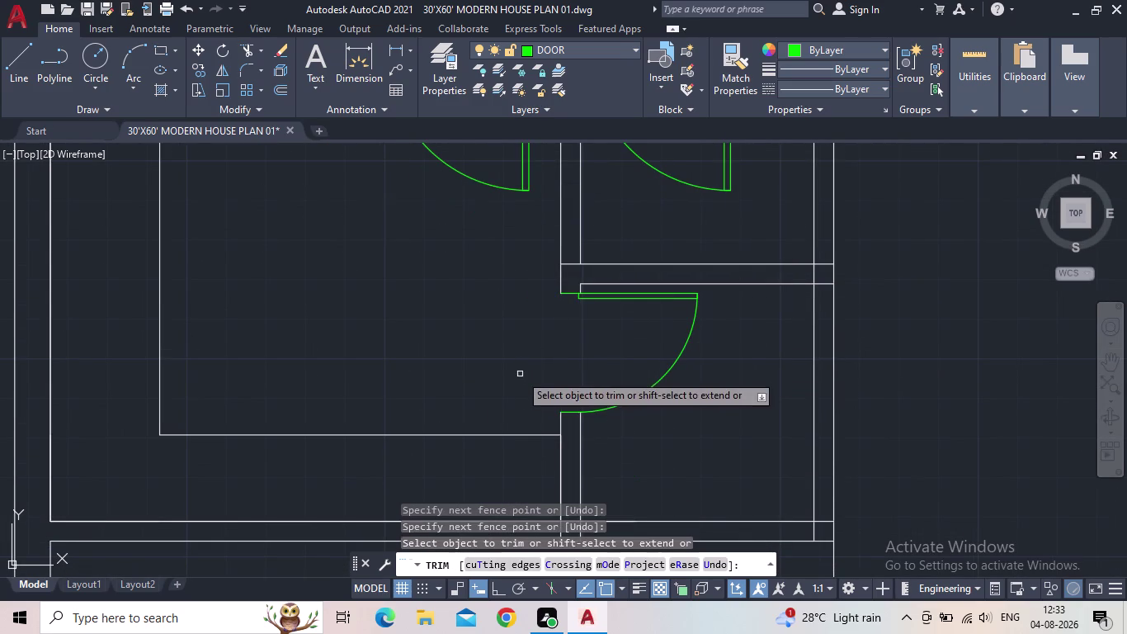
scroll(up, 3)
key(Escape)
scroll(down, 3)
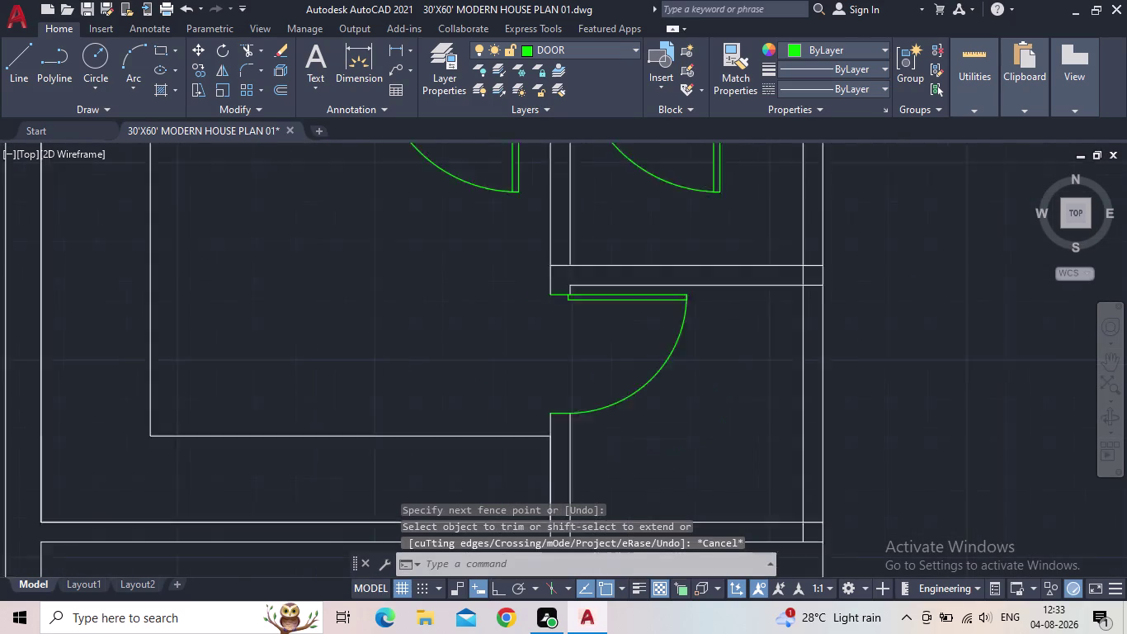
click(92, 5)
middle_drag(440, 236, 419, 276)
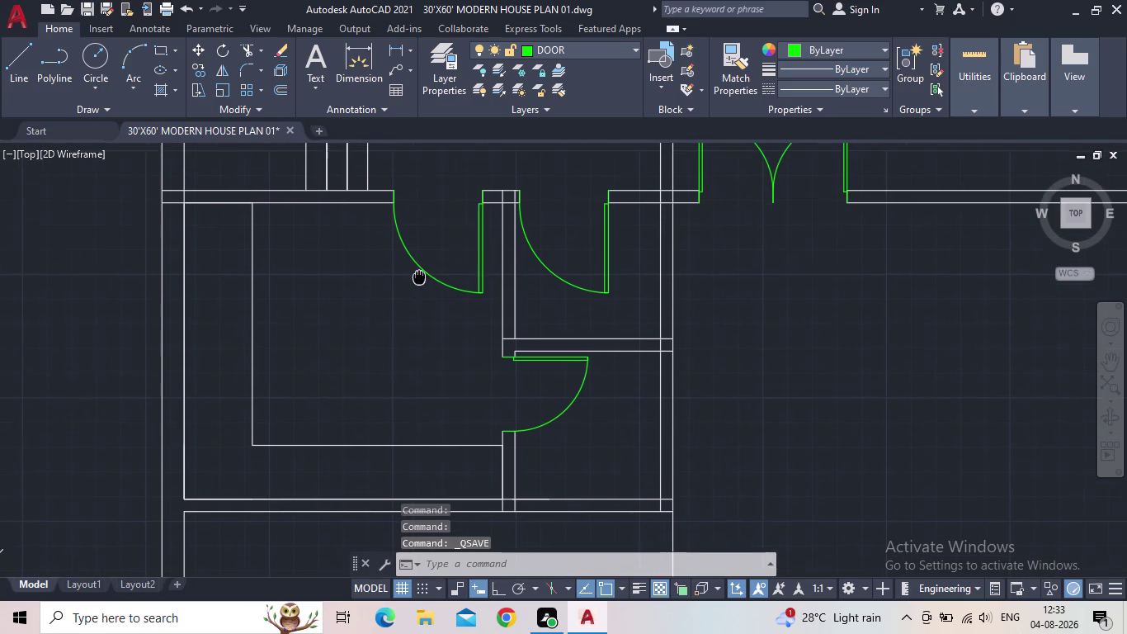
Pan out over the whole floor plan and save the drawing.
middle_drag(419, 276, 419, 279)
scroll(up, 3)
scroll(down, 3)
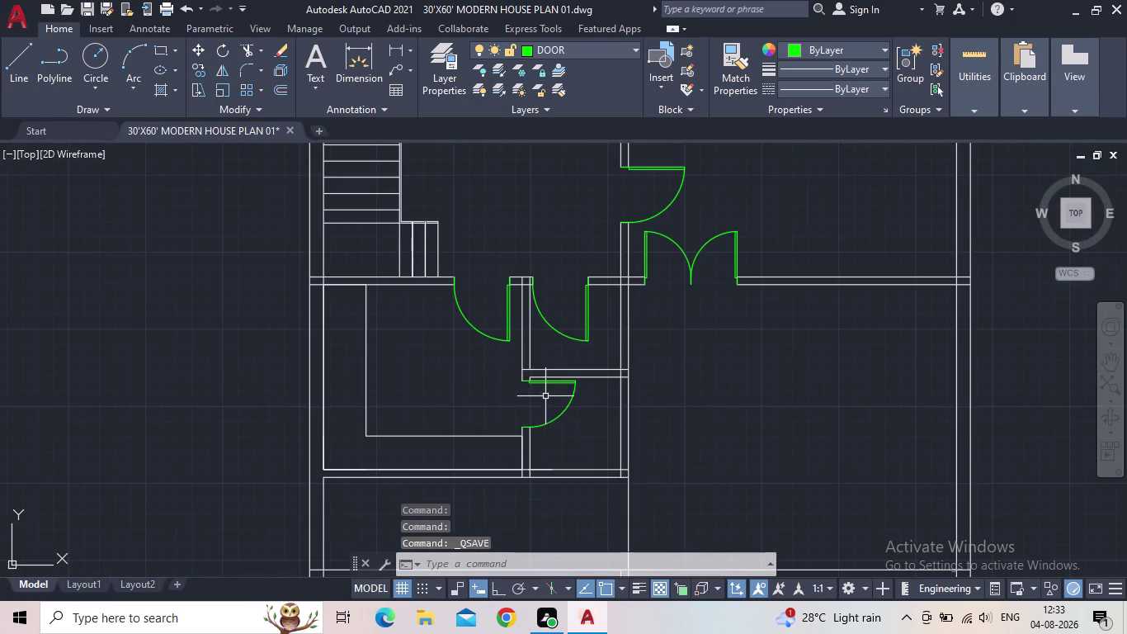
scroll(down, 3)
middle_drag(613, 375, 634, 438)
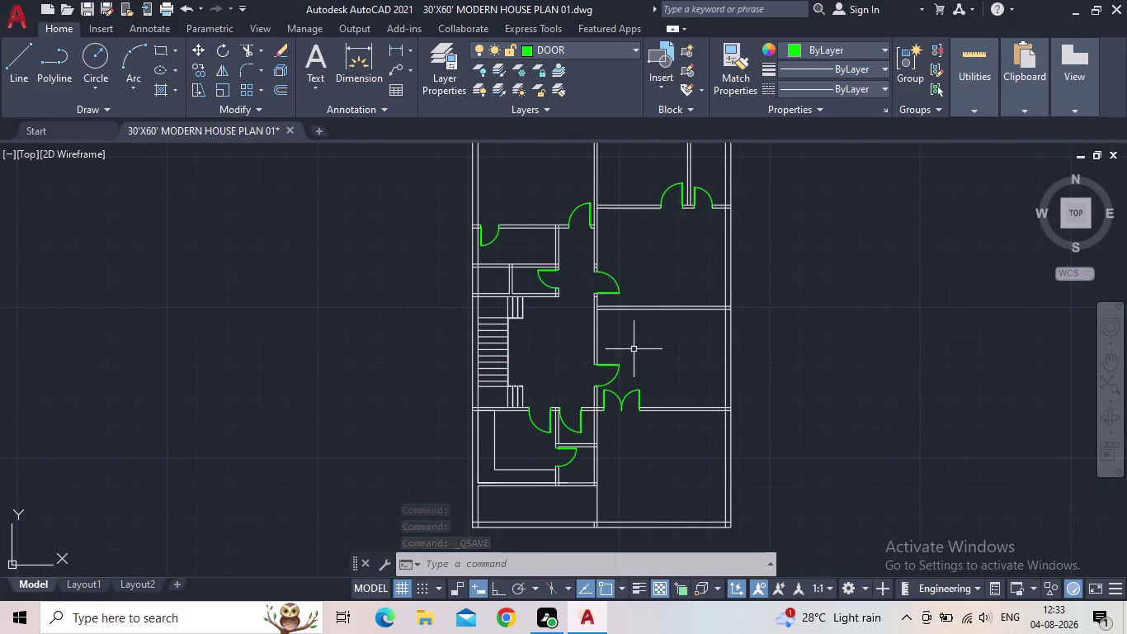
middle_drag(650, 363, 630, 382)
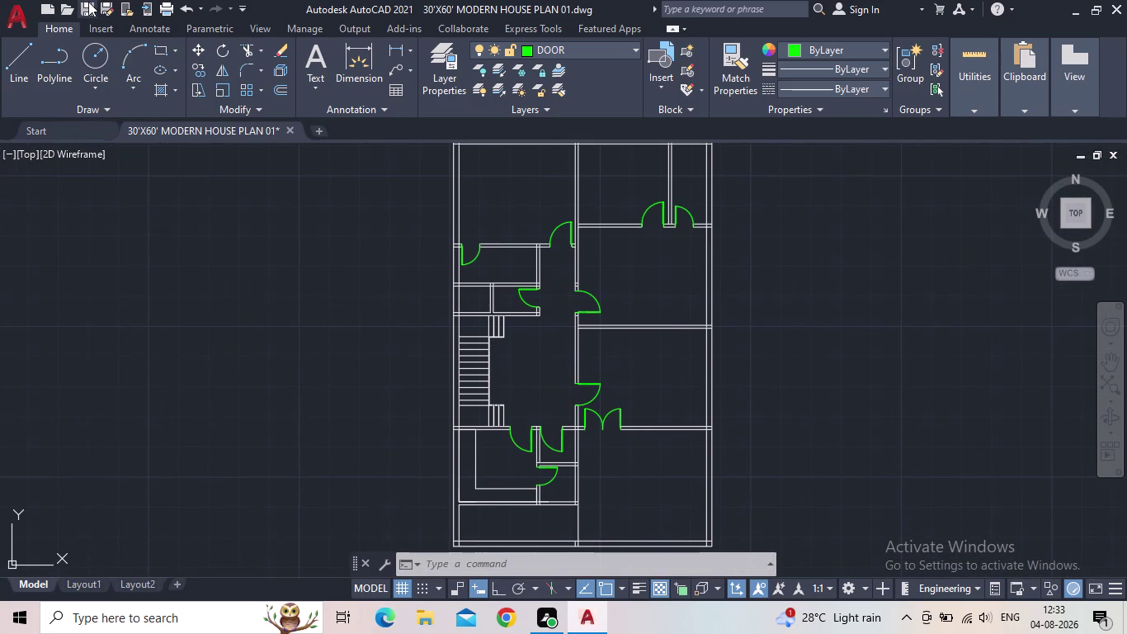
click(88, 3)
Show the Layer Properties list of all eight layers, with DOOR current.
middle_drag(544, 366, 465, 304)
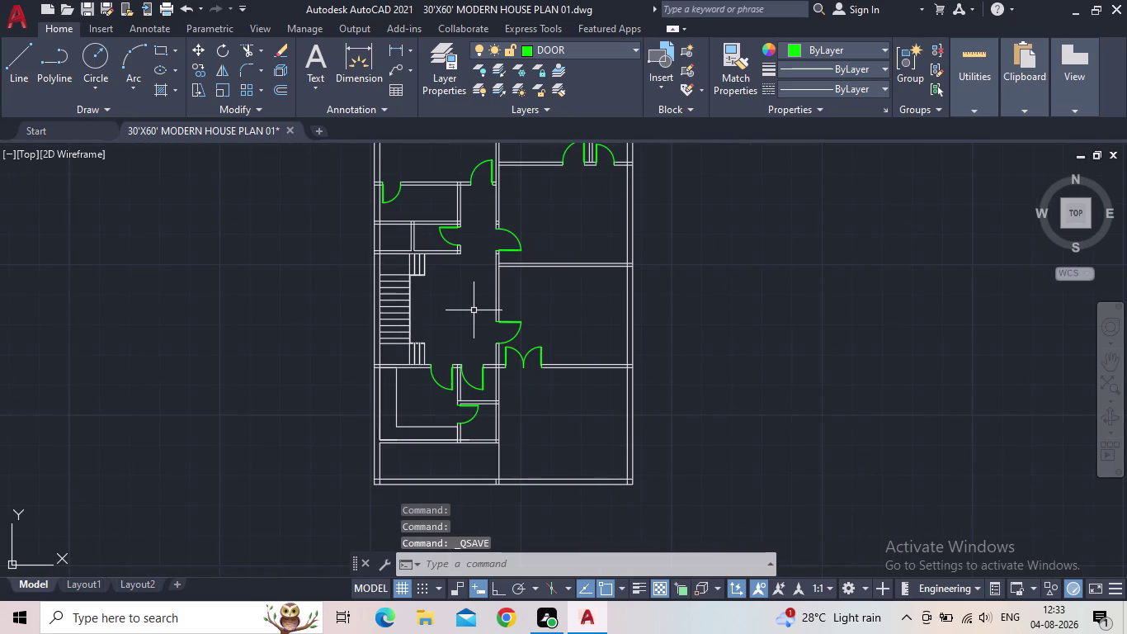
middle_drag(562, 444, 588, 456)
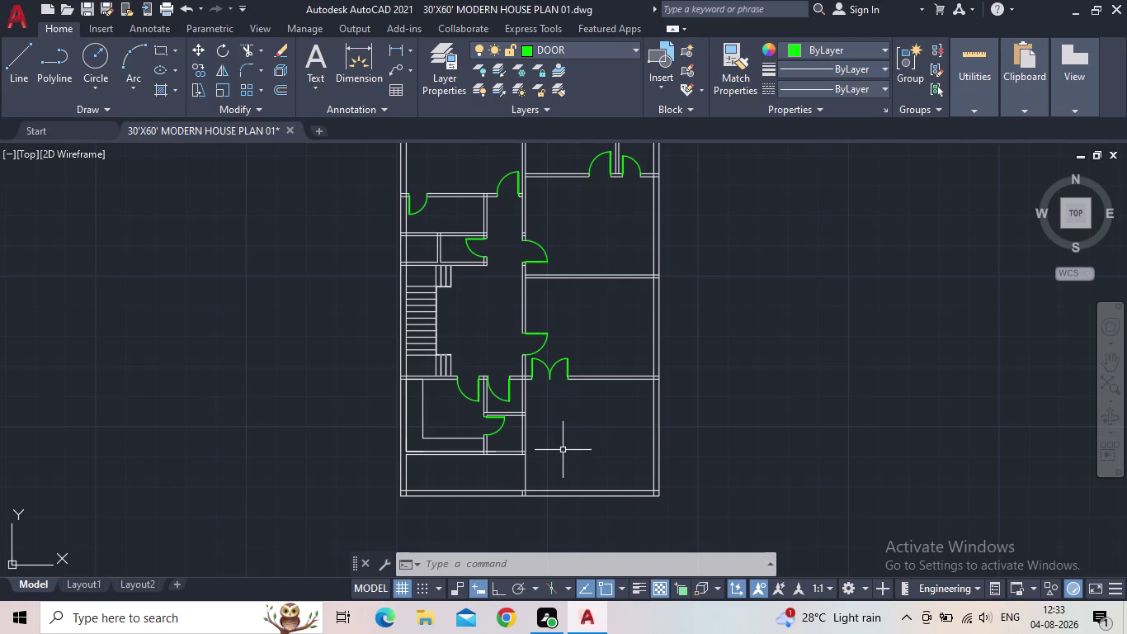
scroll(up, 3)
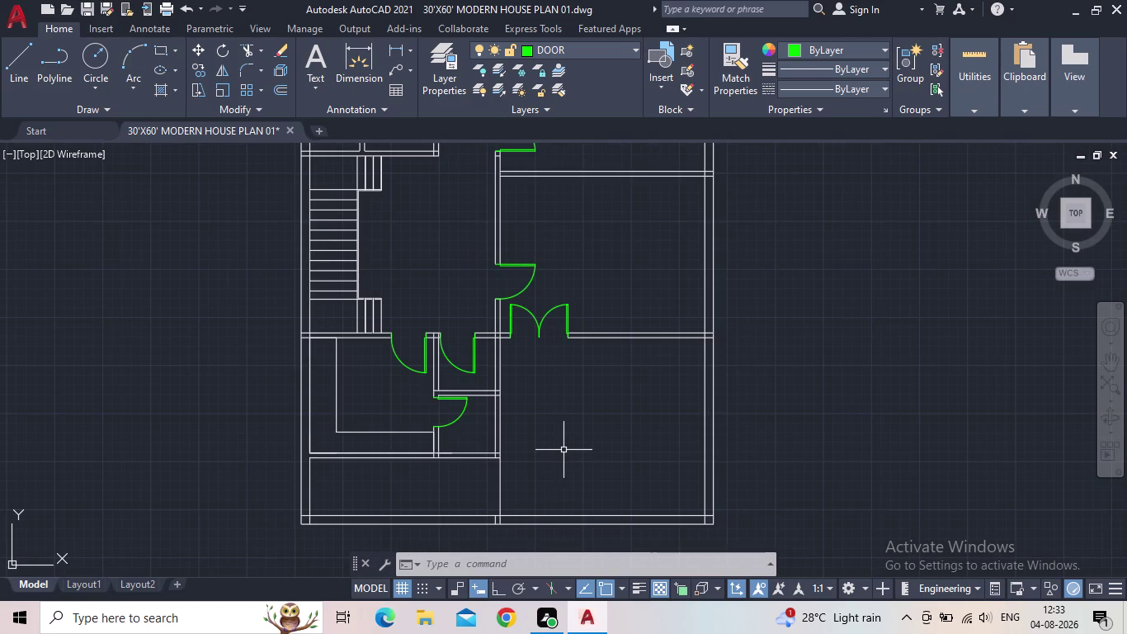
scroll(up, 3)
click(438, 83)
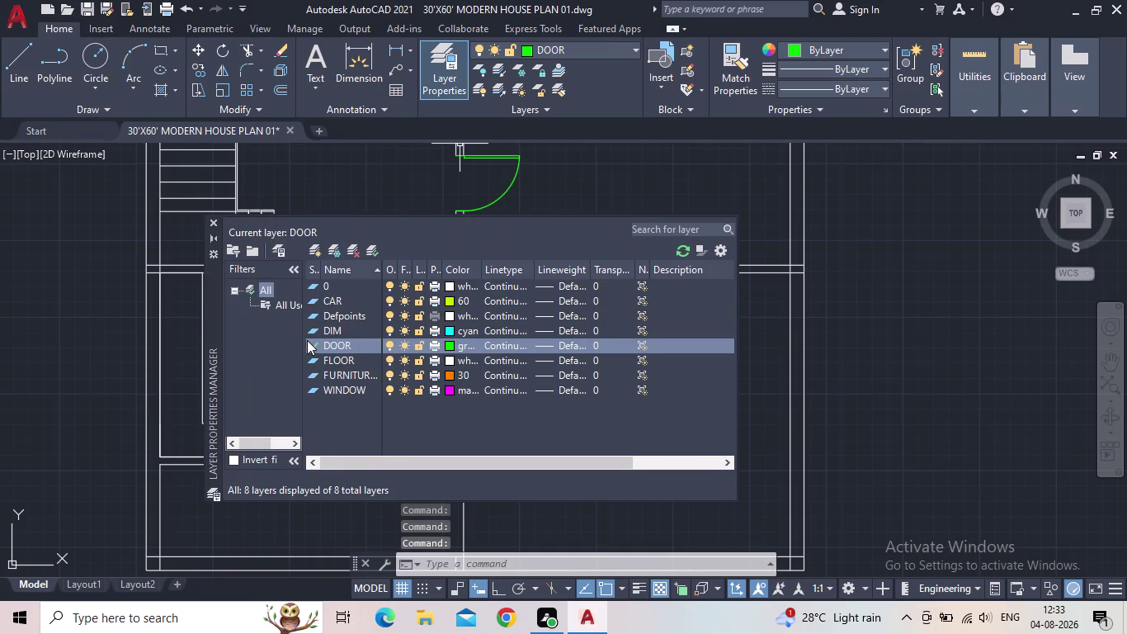
Make FLOOR the current layer, then start a rectangle and cancel it.
double_click(312, 364)
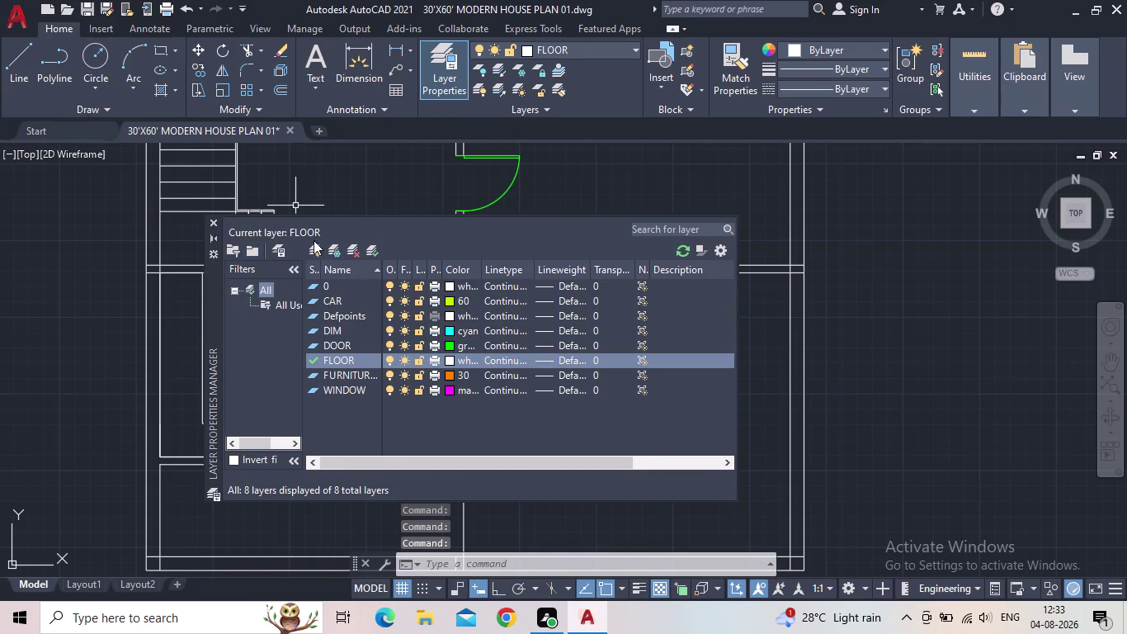
click(212, 221)
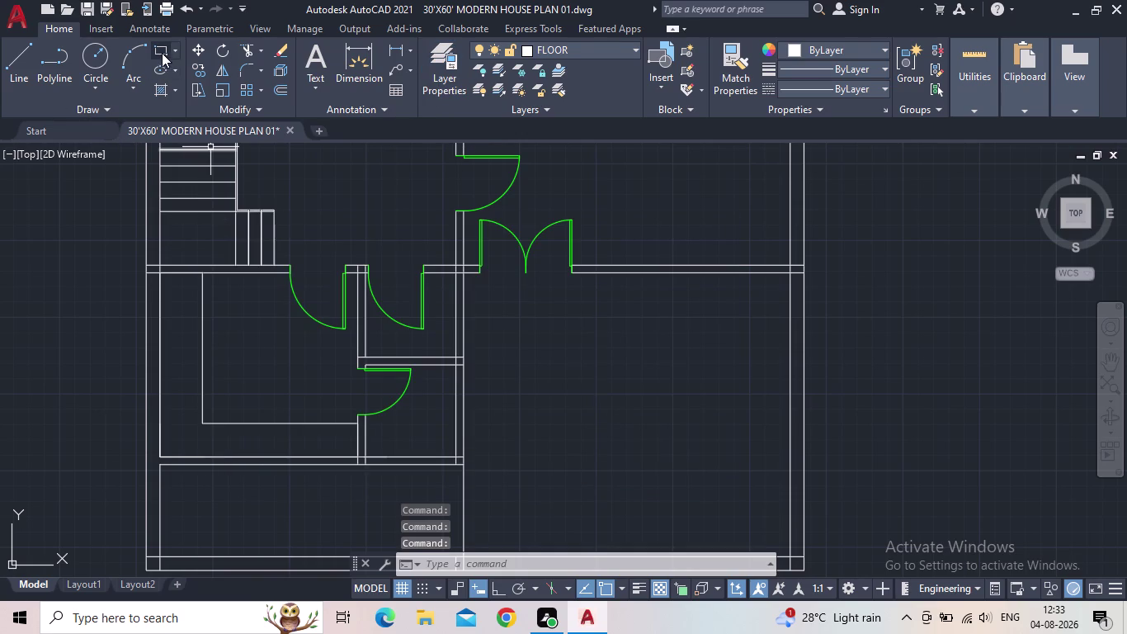
click(160, 52)
middle_drag(601, 395, 529, 310)
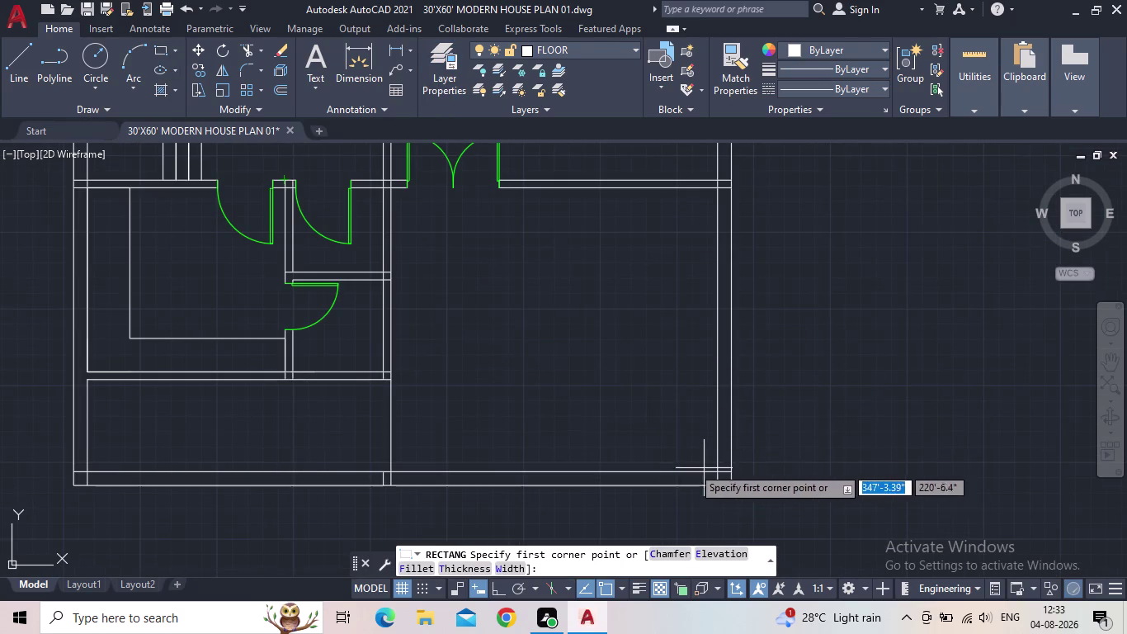
key(Escape)
Set the FURNITURES layer current and center the whole floor plan in view.
click(437, 89)
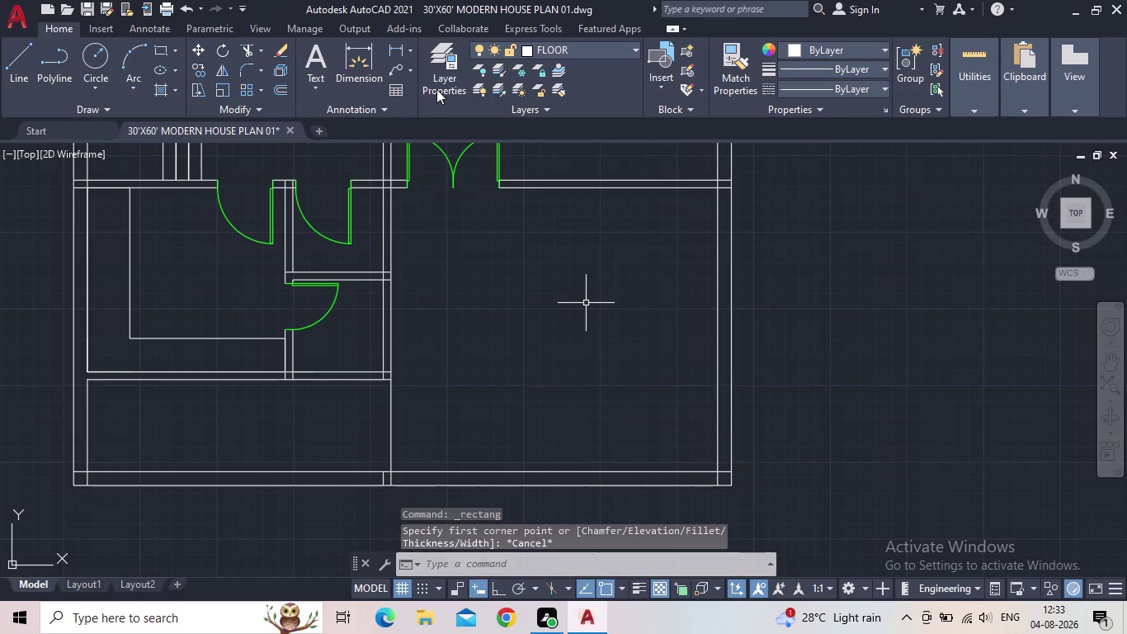
double_click(310, 376)
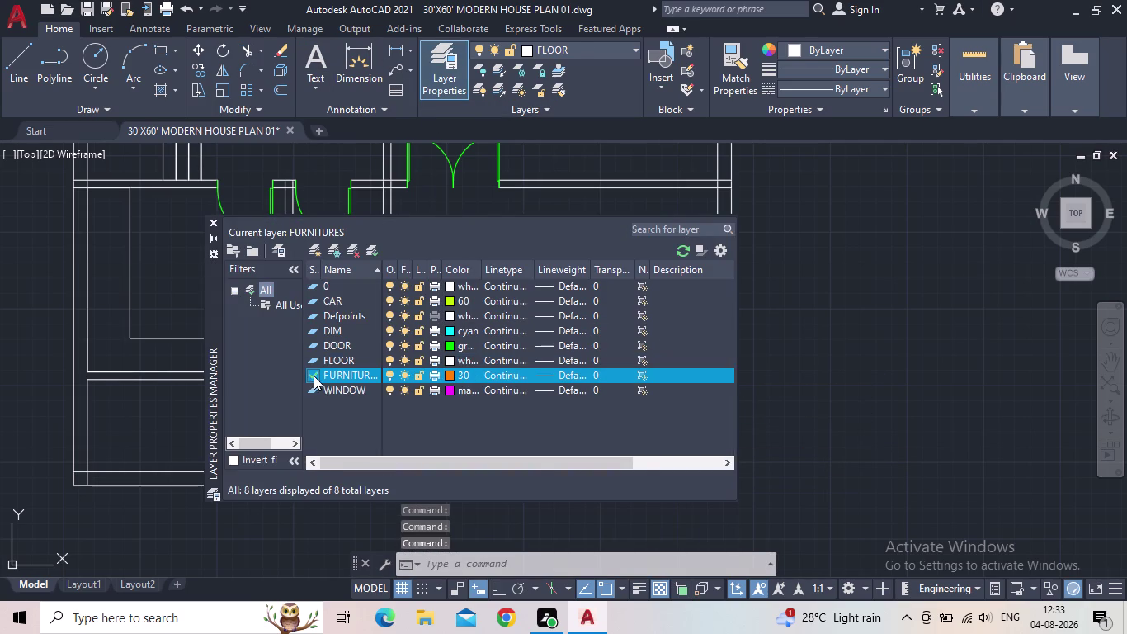
click(211, 222)
scroll(down, 3)
middle_drag(583, 350, 568, 370)
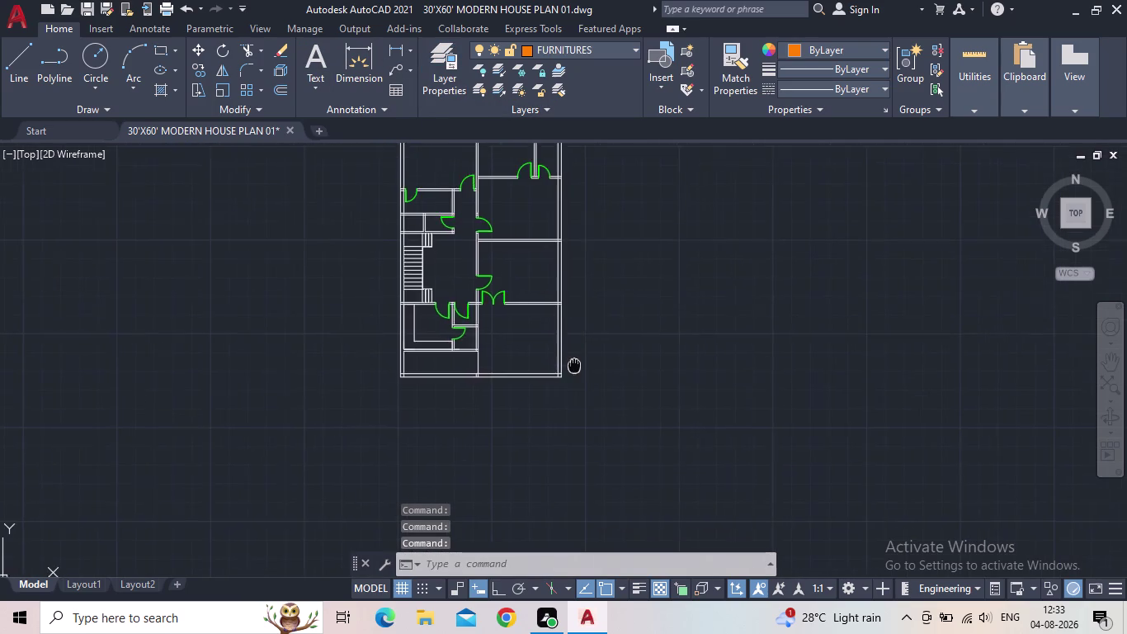
middle_drag(567, 370, 503, 470)
Open DesignCenter with DC and narrow its panel beside the floor plan.
key(d)
key(c)
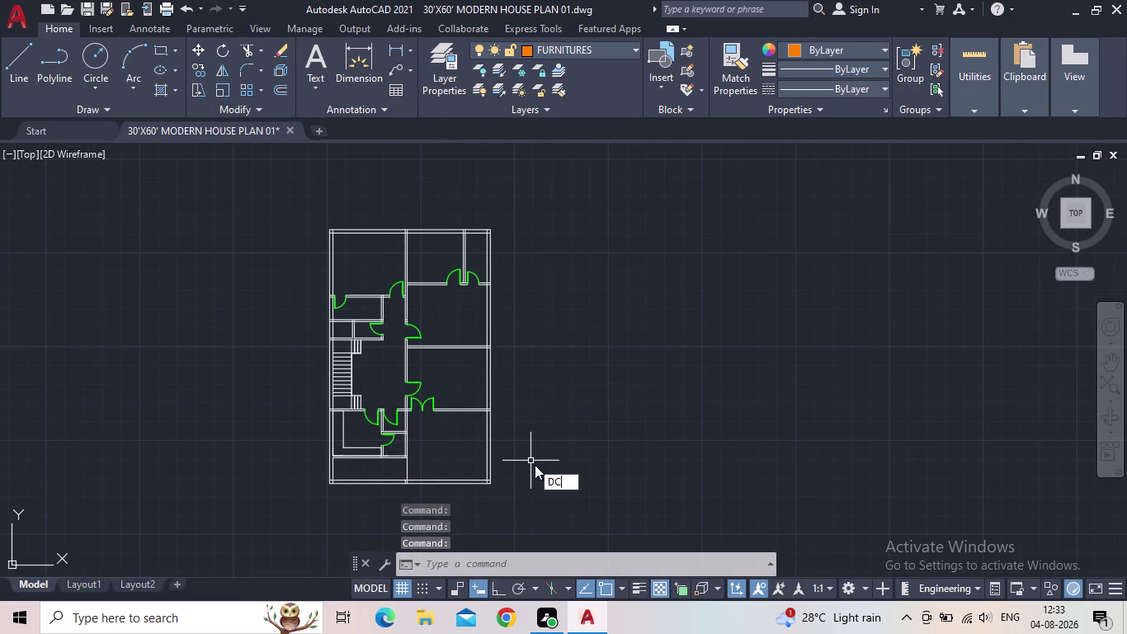
key(space)
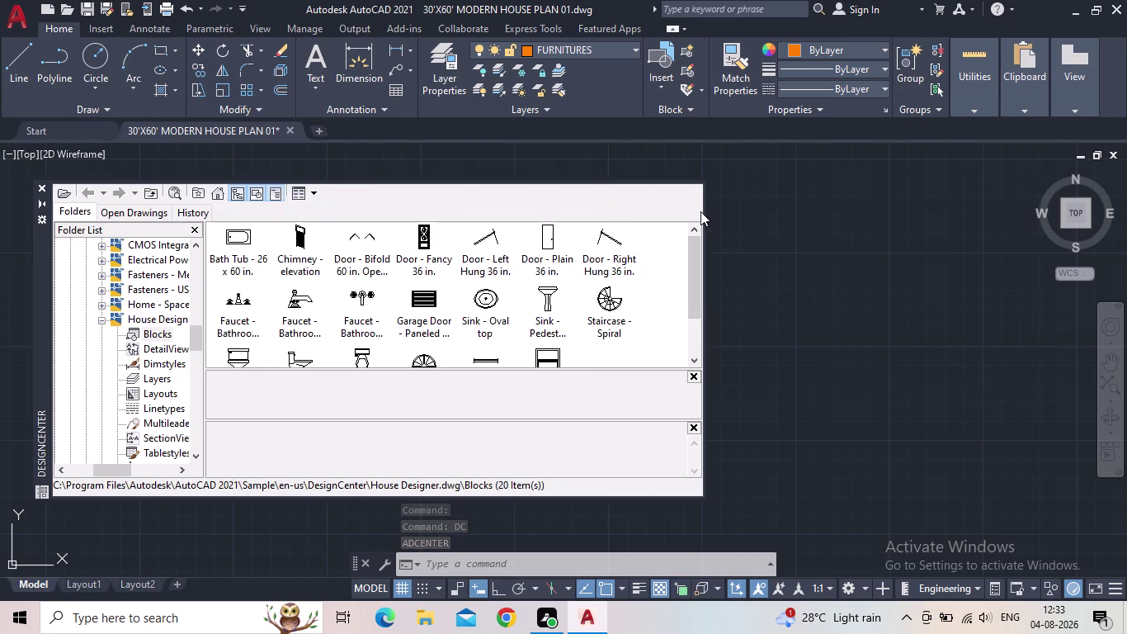
drag(706, 207, 495, 214)
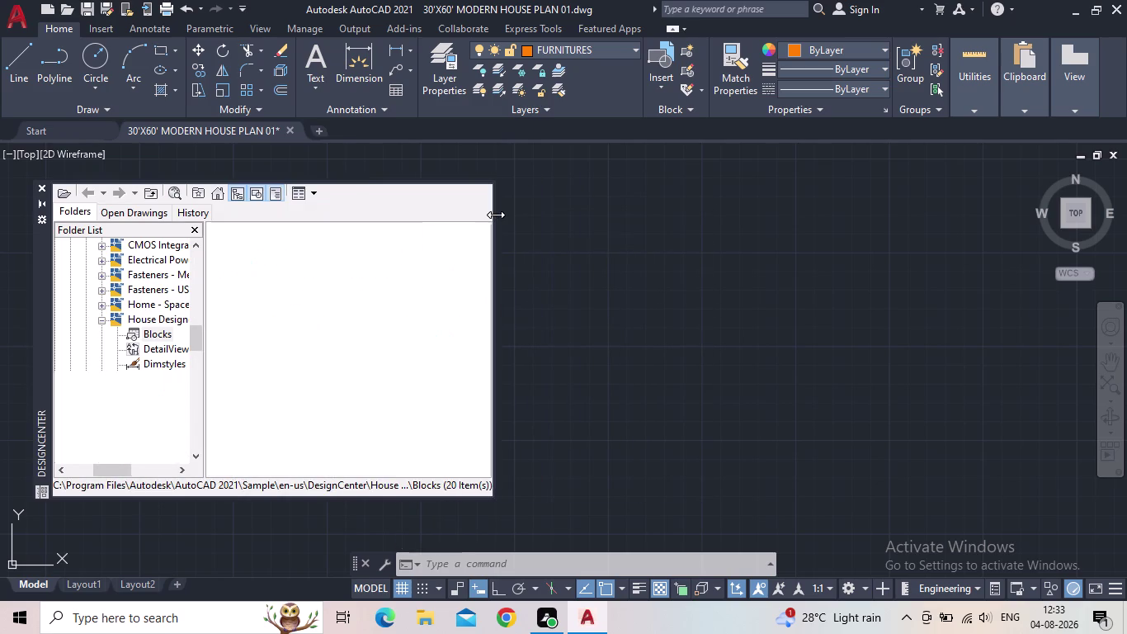
drag(496, 214, 496, 216)
scroll(down, 3)
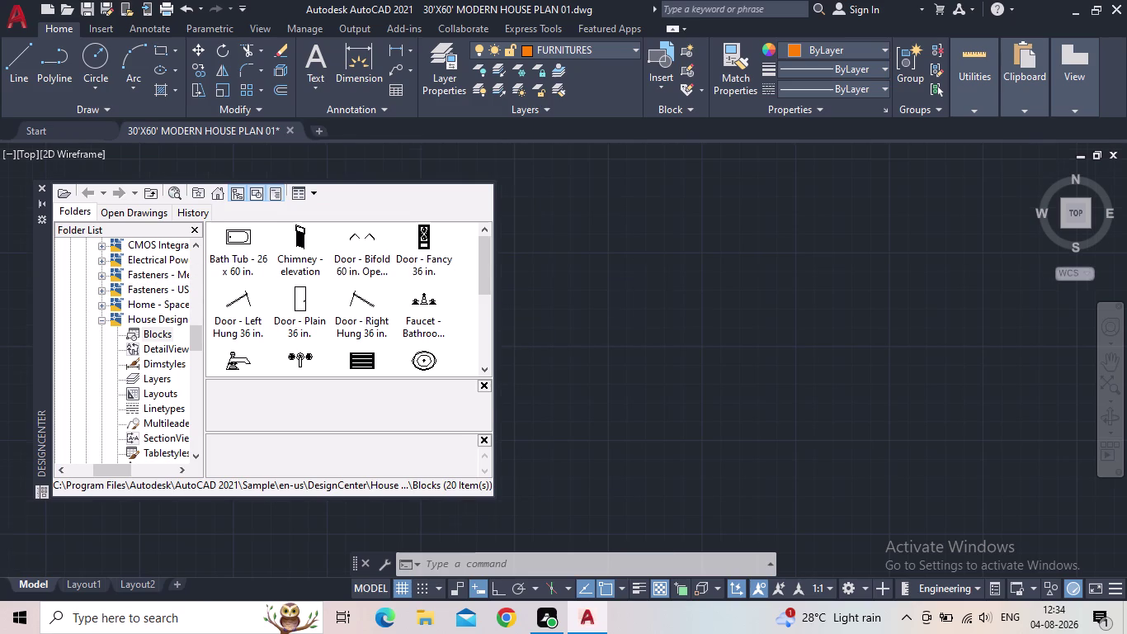
middle_drag(648, 297, 745, 323)
scroll(up, 3)
scroll(up, 3)
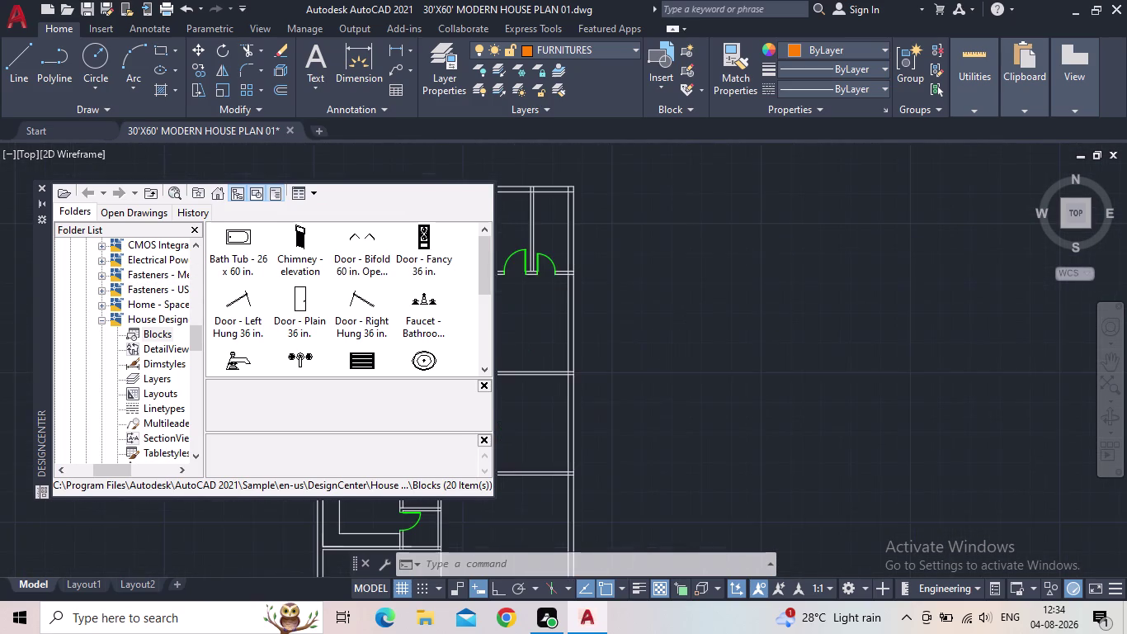
scroll(down, 3)
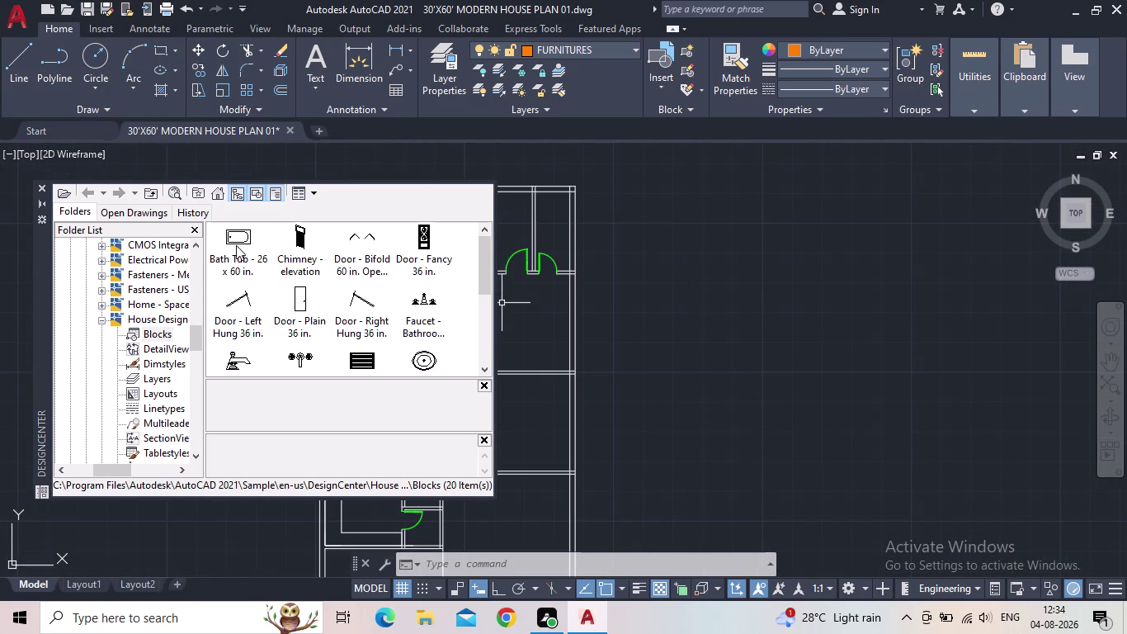
scroll(down, 3)
scroll(up, 3)
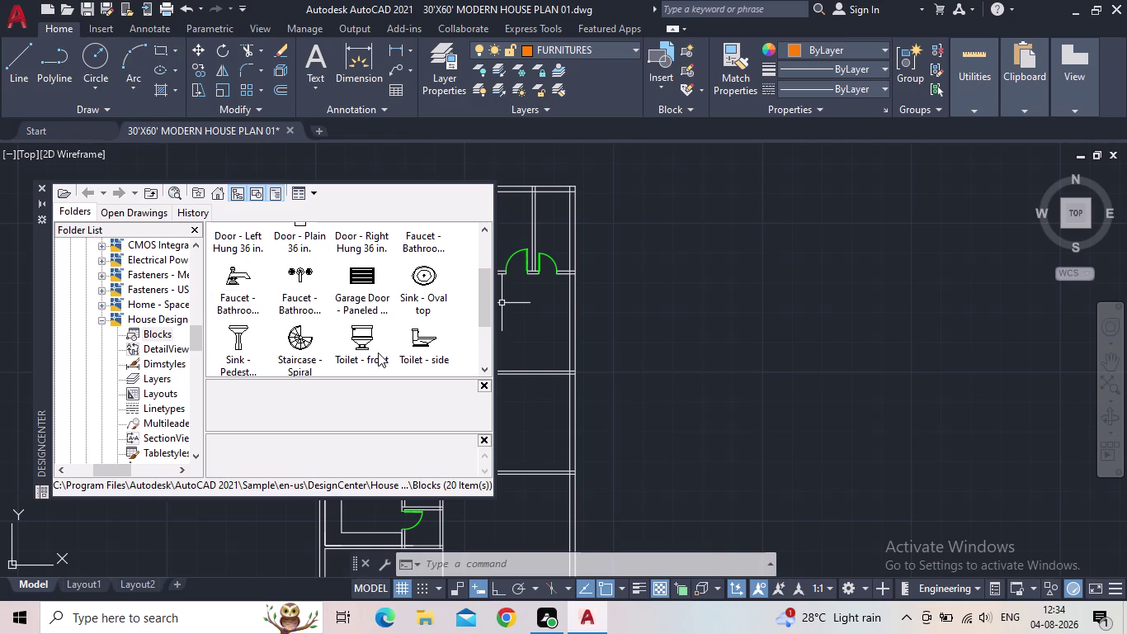
scroll(down, 3)
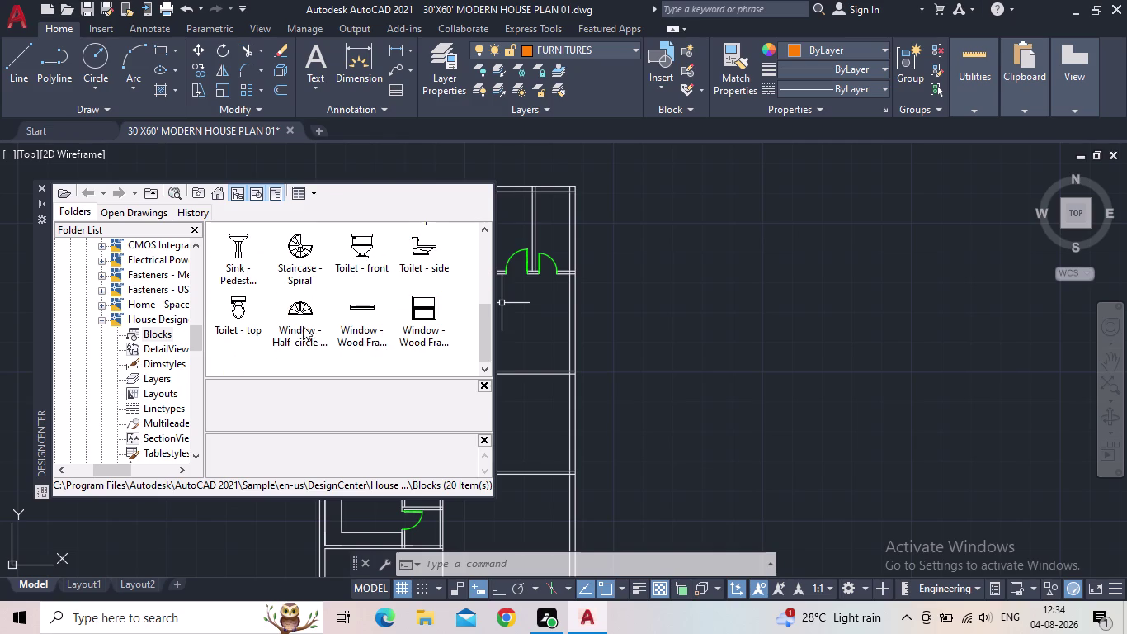
Place the House Designer 'Toilet - top' block and a bathtub above it.
drag(230, 312, 654, 318)
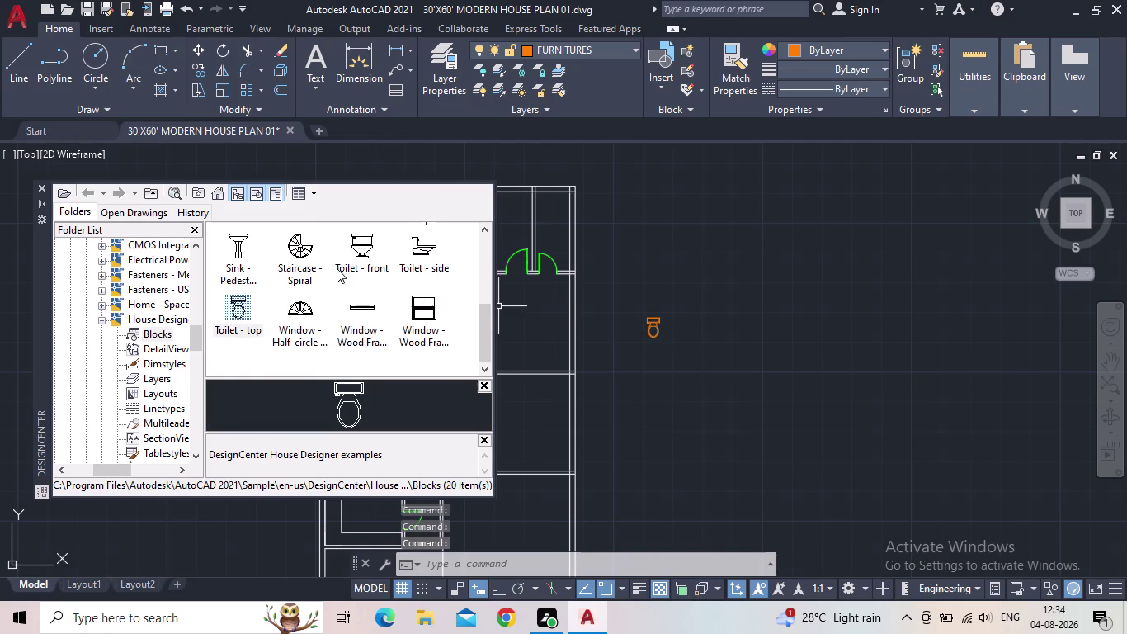
scroll(up, 3)
drag(240, 241, 437, 276)
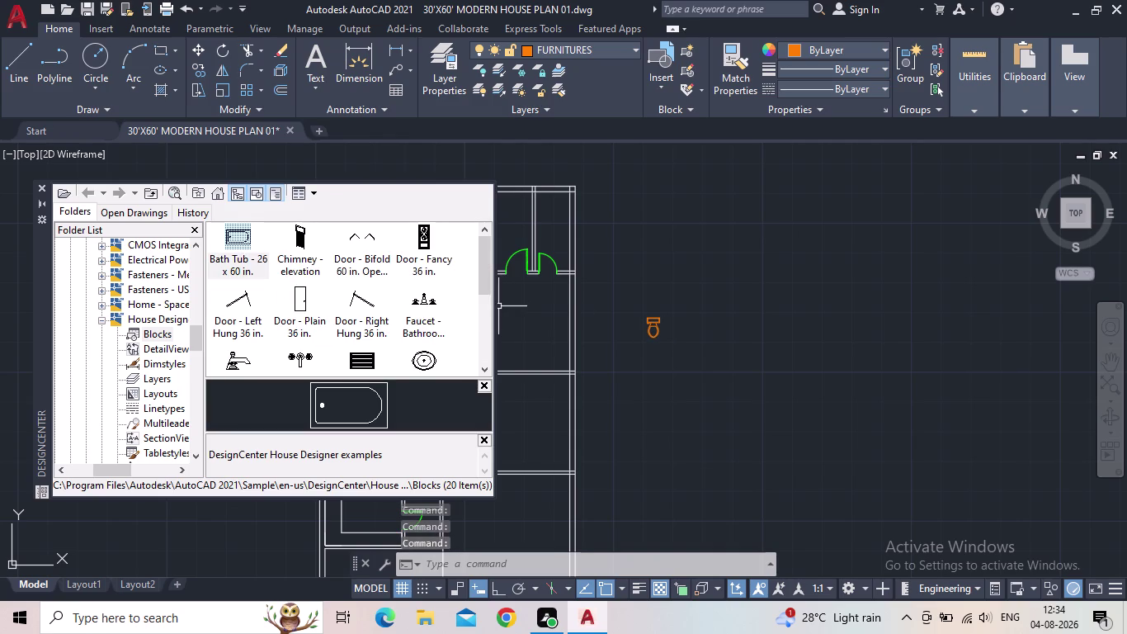
drag(437, 277, 652, 270)
scroll(down, 3)
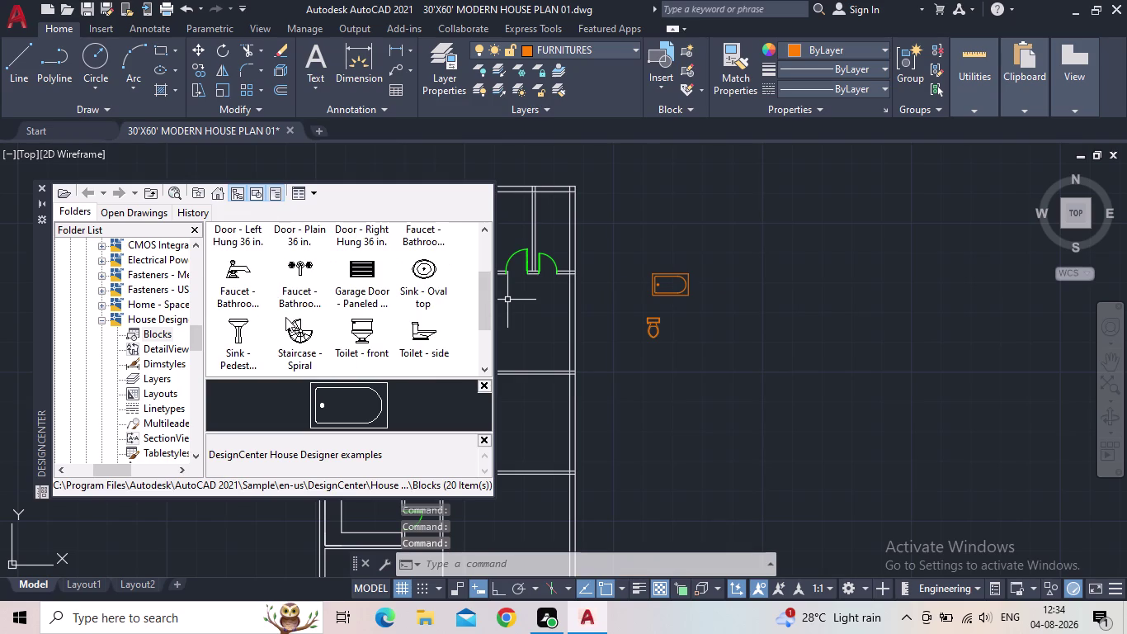
scroll(down, 3)
scroll(up, 3)
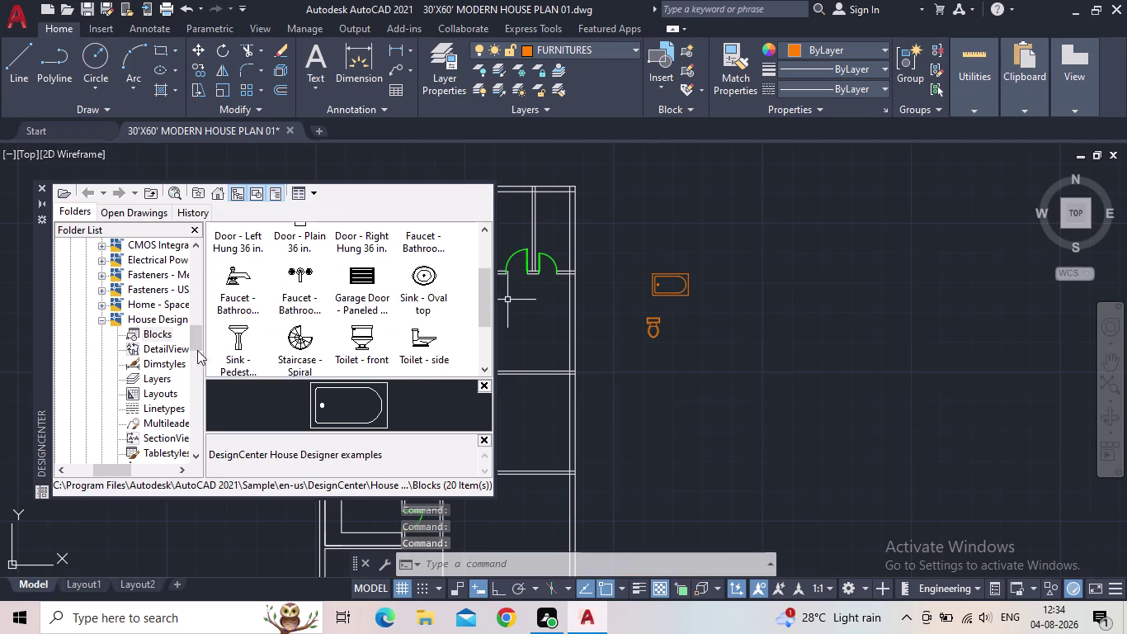
click(99, 302)
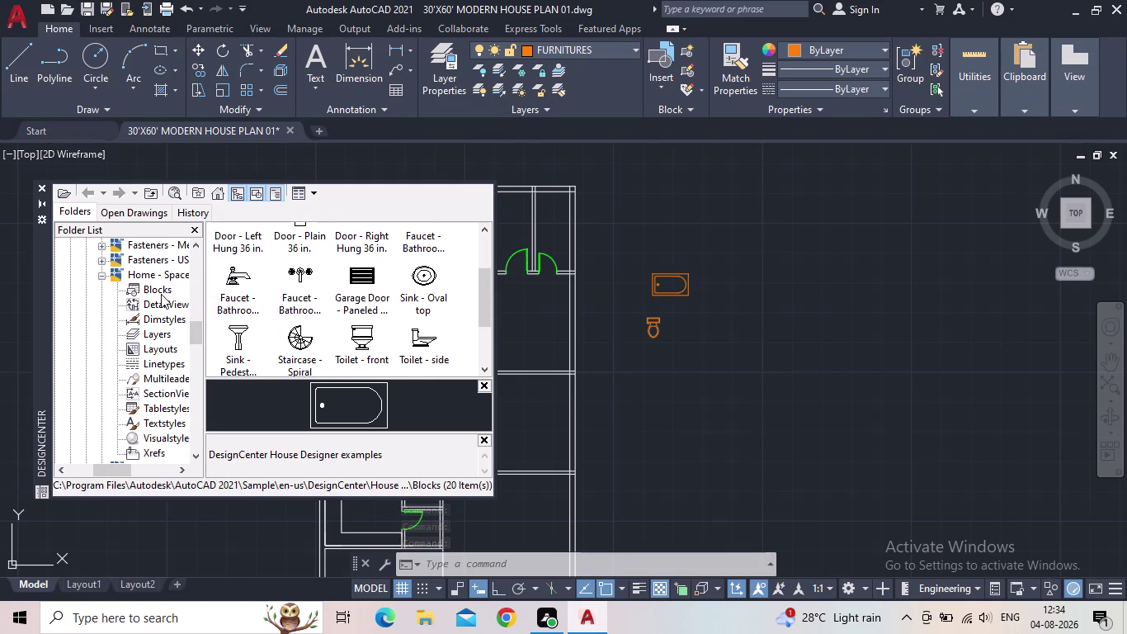
Place the Home - Space Planner queen bed, rocking chair, desk and dining set.
double_click(161, 291)
drag(242, 242, 605, 354)
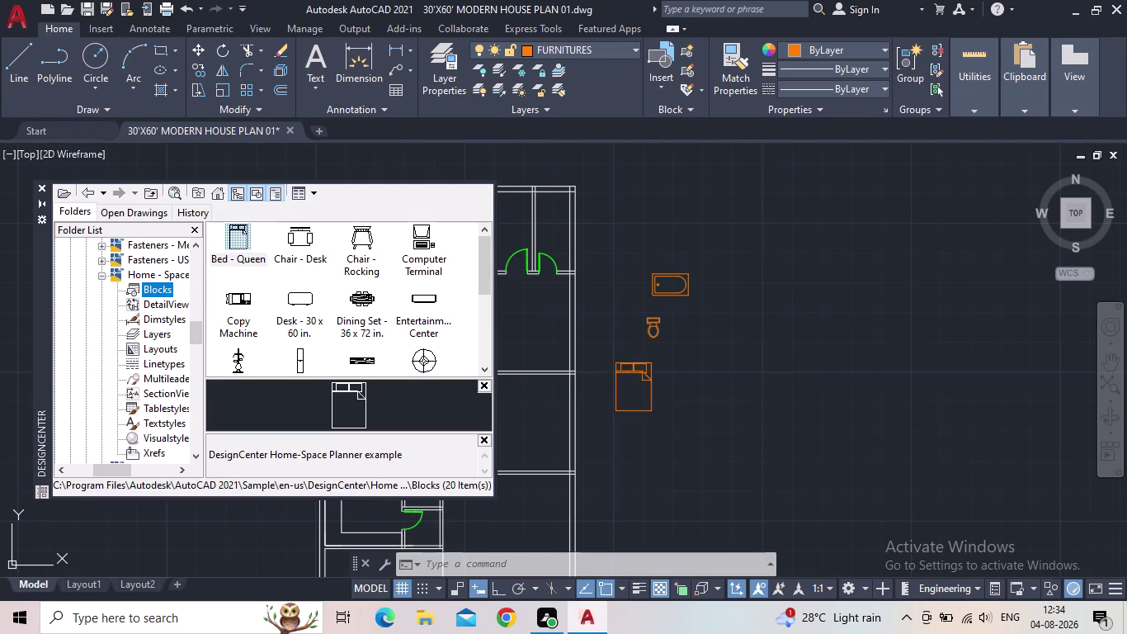
drag(605, 354, 652, 380)
drag(361, 239, 642, 405)
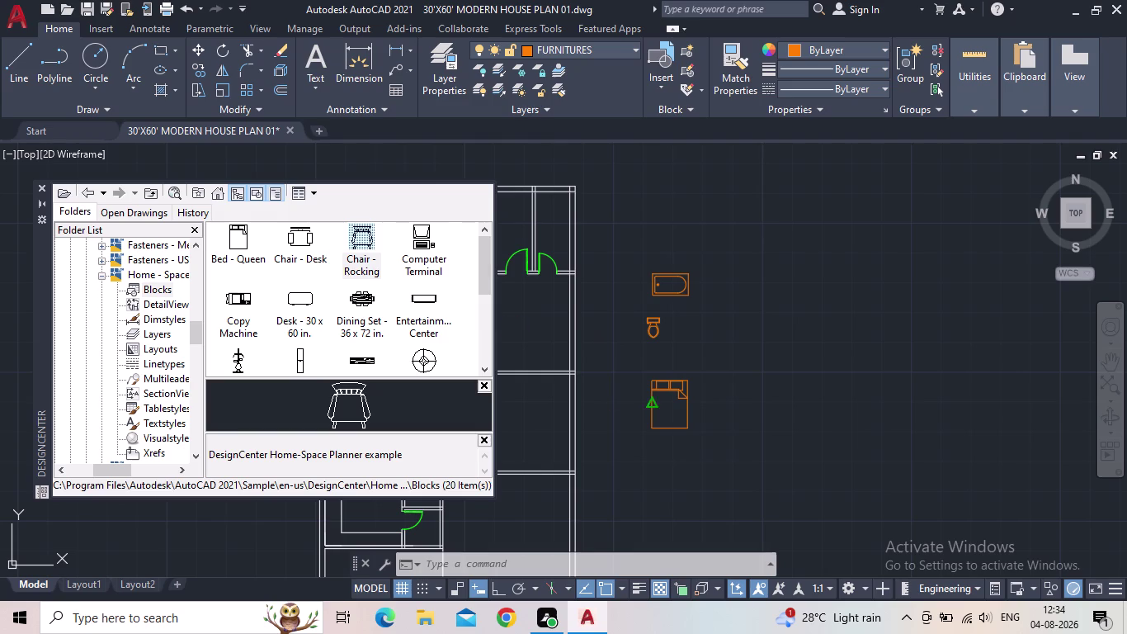
drag(642, 405, 707, 393)
drag(294, 305, 660, 466)
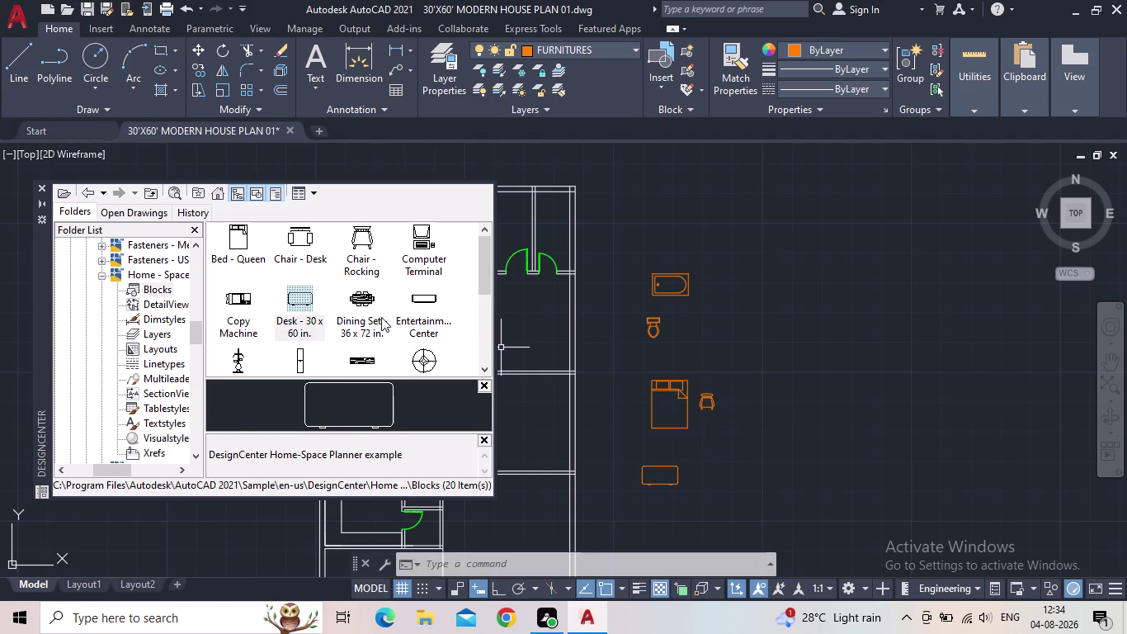
drag(364, 301, 758, 362)
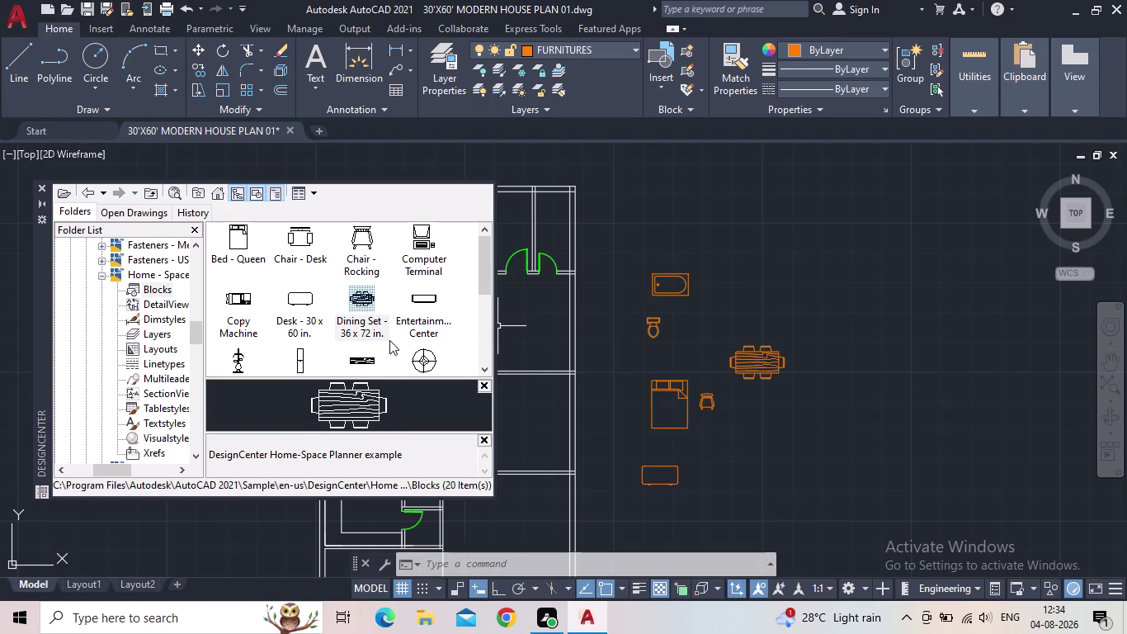
Add the table lamp, a plant and two roundback sofas beside the plan.
drag(421, 348, 631, 396)
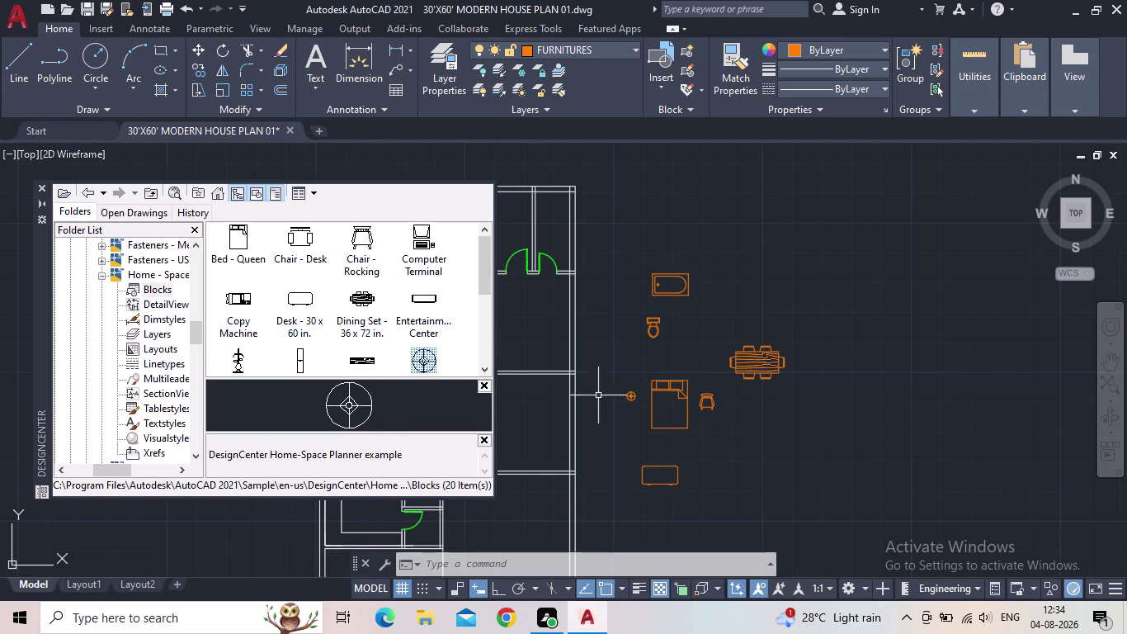
scroll(down, 3)
drag(367, 326, 772, 469)
drag(423, 338, 449, 355)
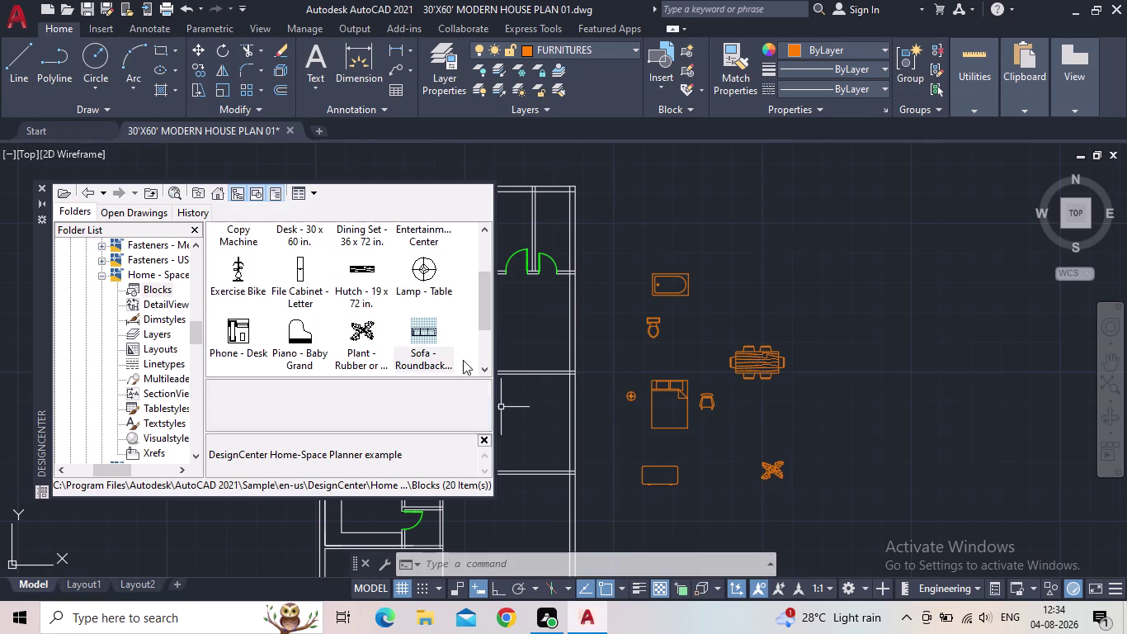
drag(450, 355, 695, 505)
scroll(down, 3)
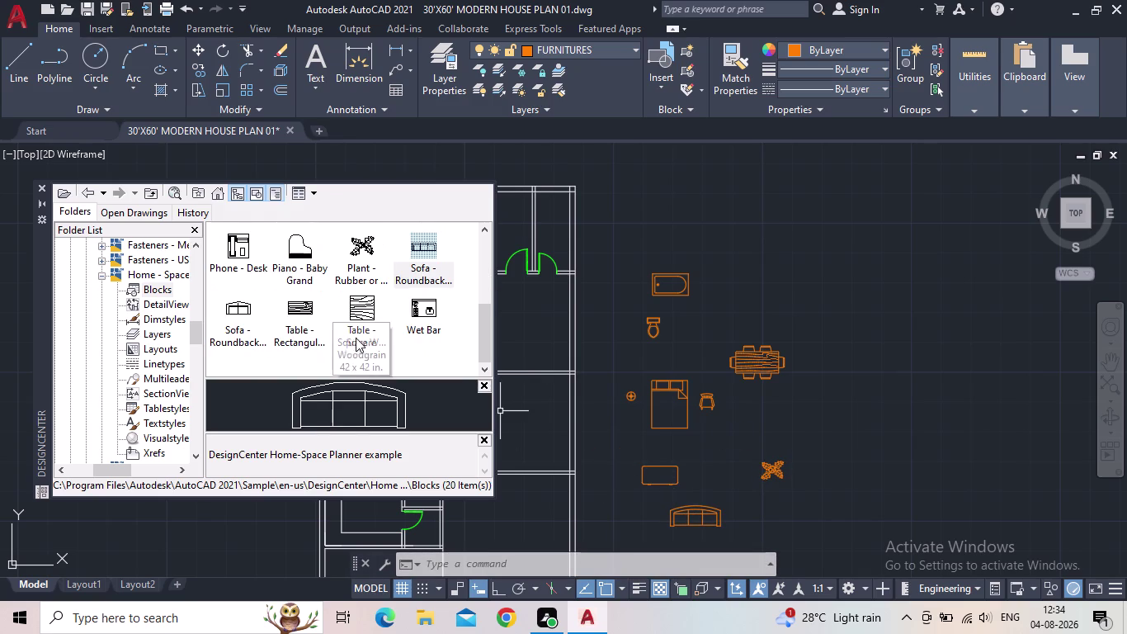
drag(240, 318, 628, 503)
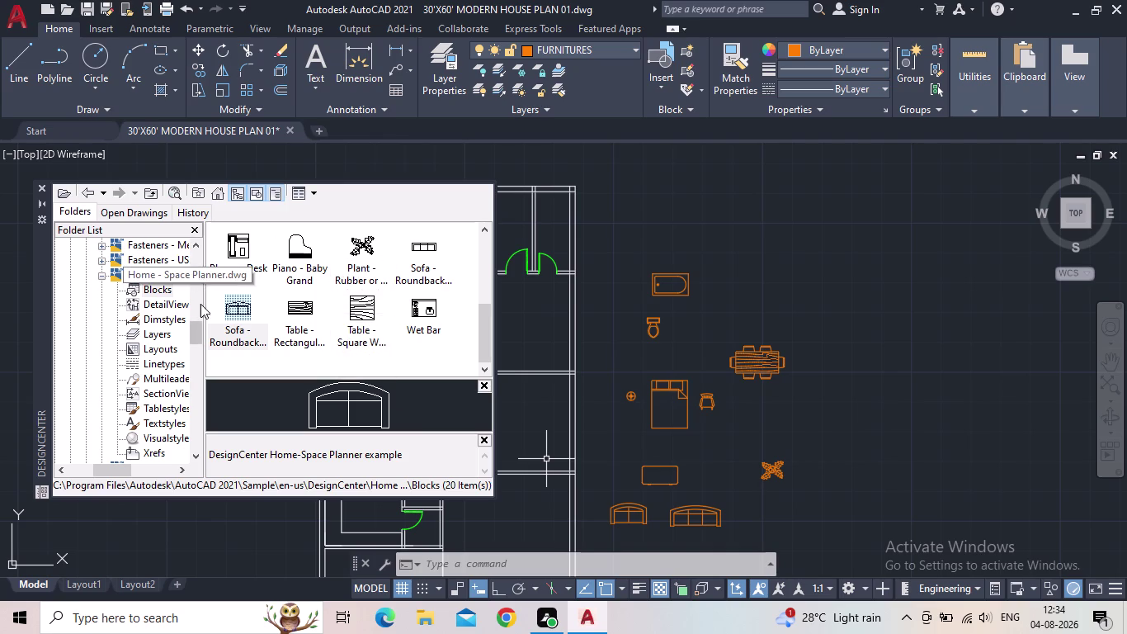
drag(197, 329, 194, 354)
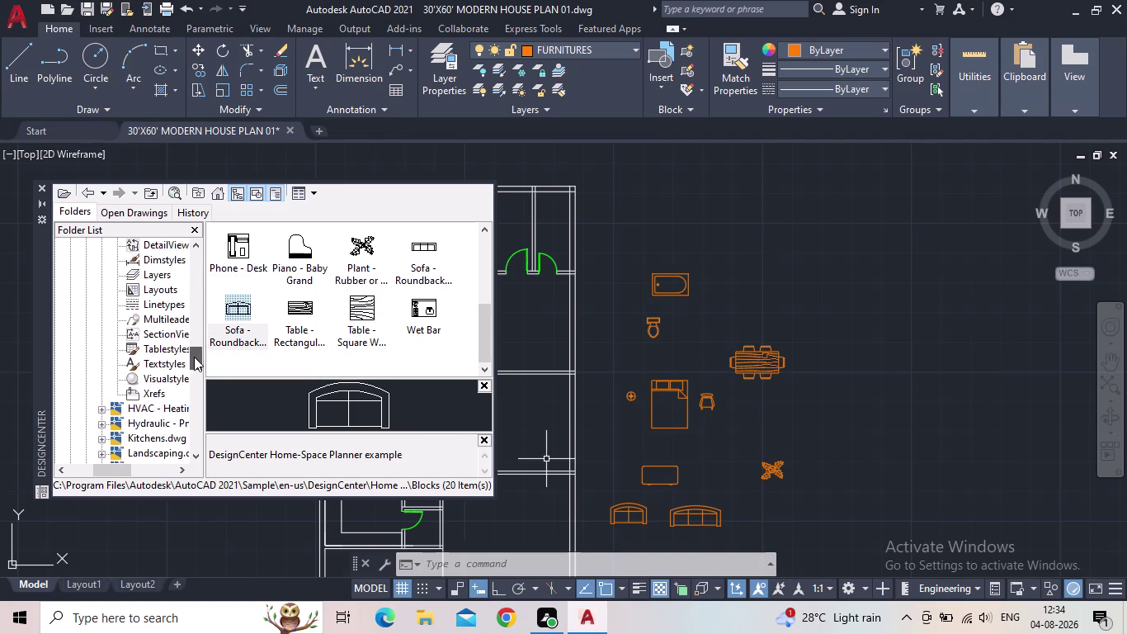
drag(195, 354, 193, 359)
Place the Kitchens microwave and top-view range oven above the bathtub.
click(102, 394)
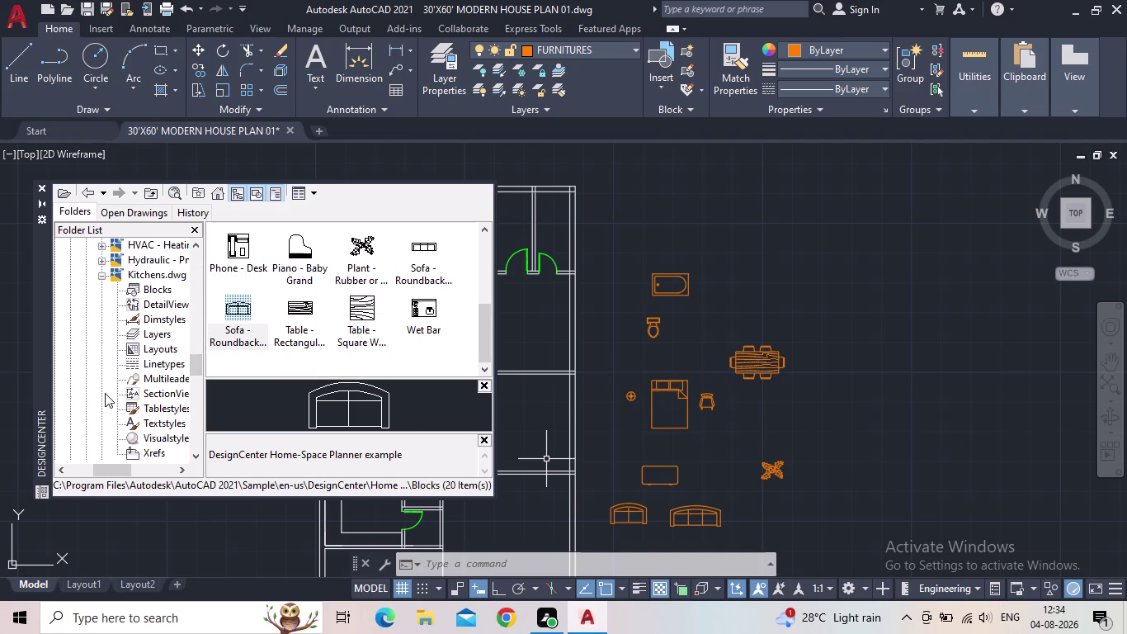
click(145, 287)
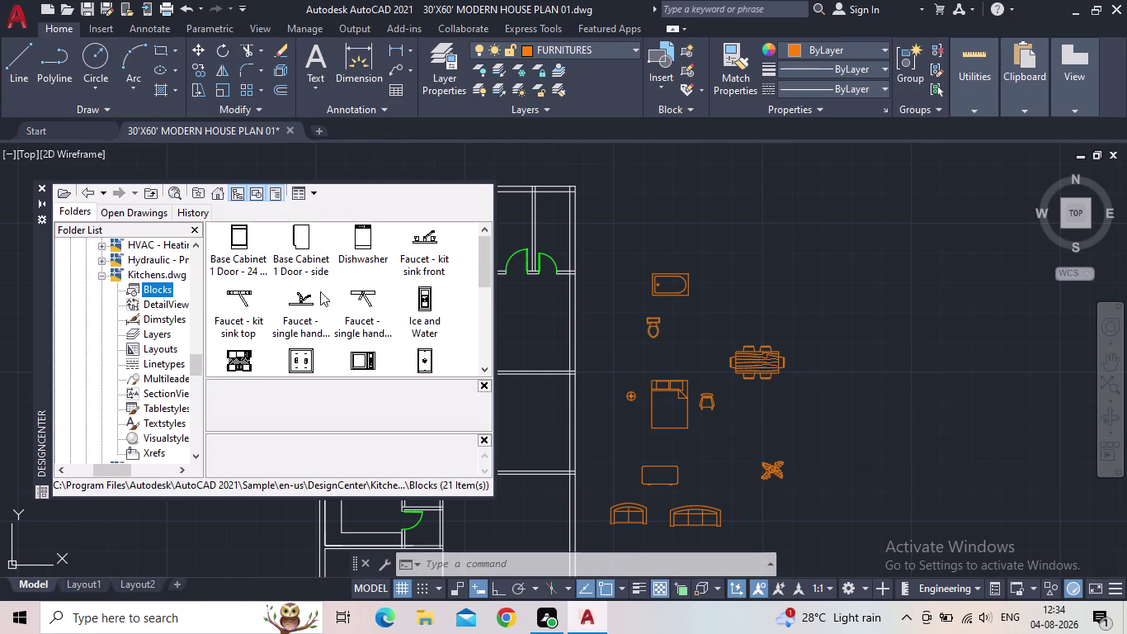
scroll(down, 3)
drag(354, 269, 655, 223)
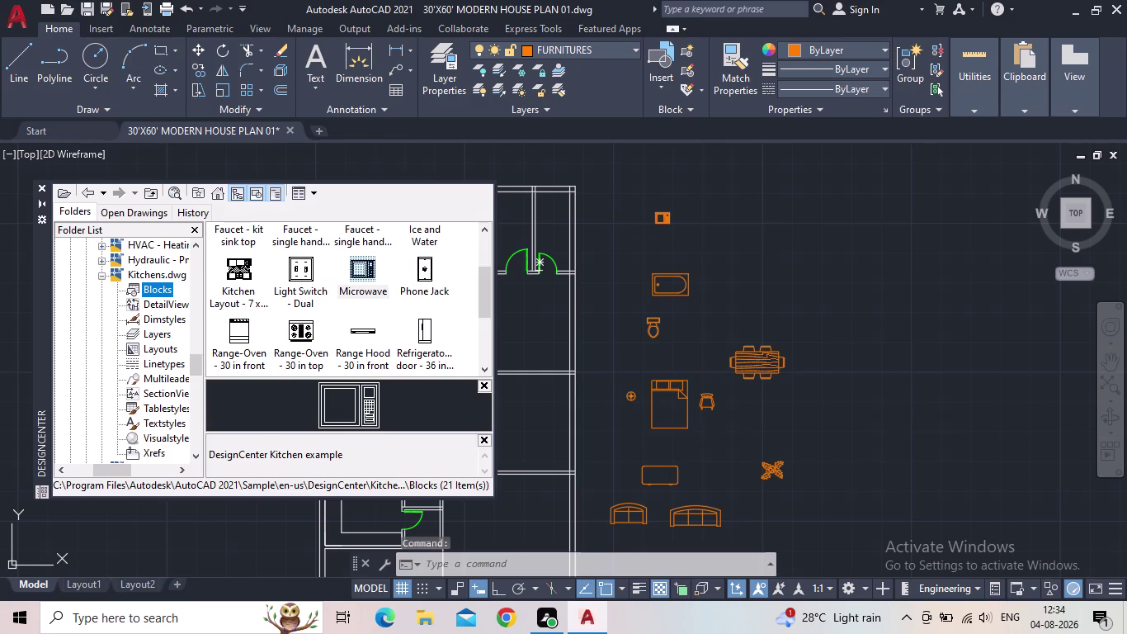
drag(655, 224, 657, 222)
drag(297, 335, 304, 334)
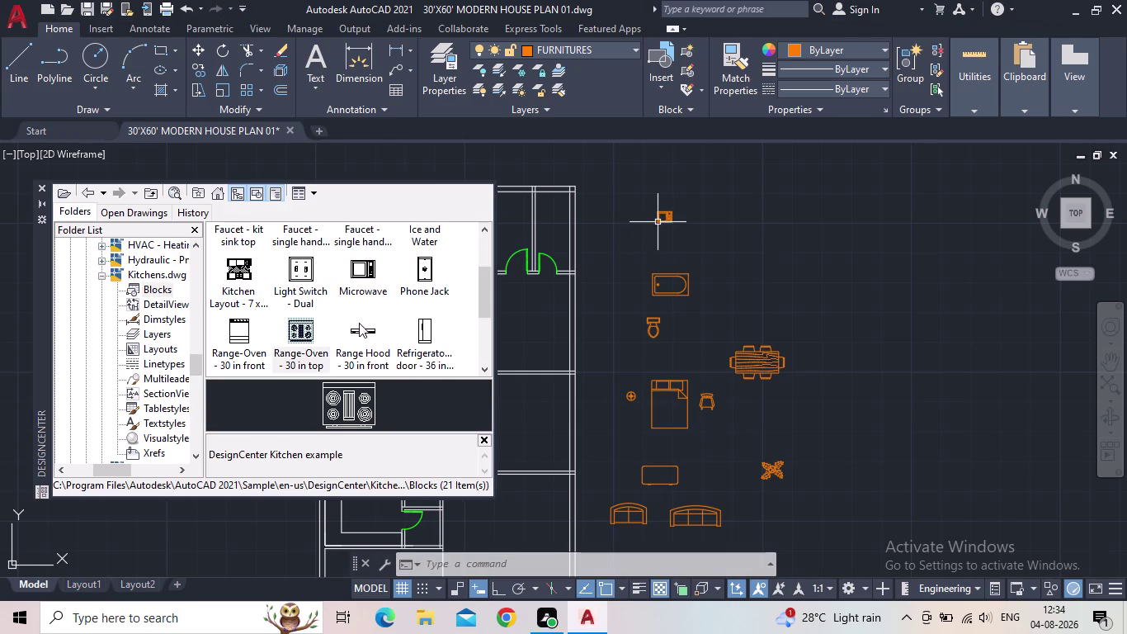
drag(303, 334, 676, 240)
Place the single kitchen sink, then close the DesignCenter palette.
scroll(down, 3)
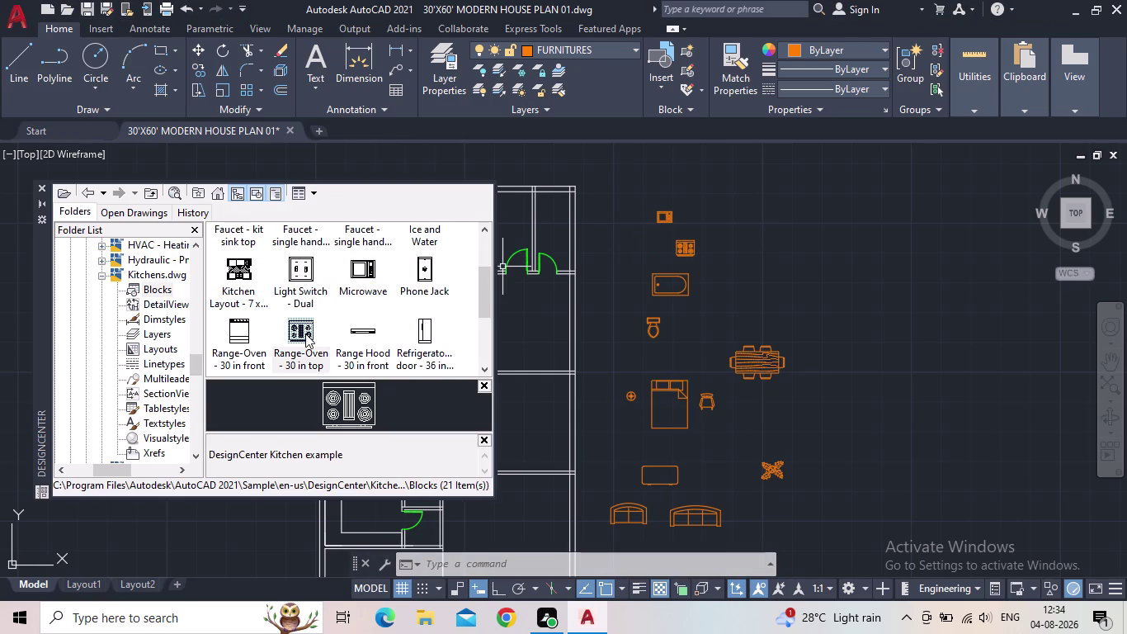
drag(367, 302, 702, 293)
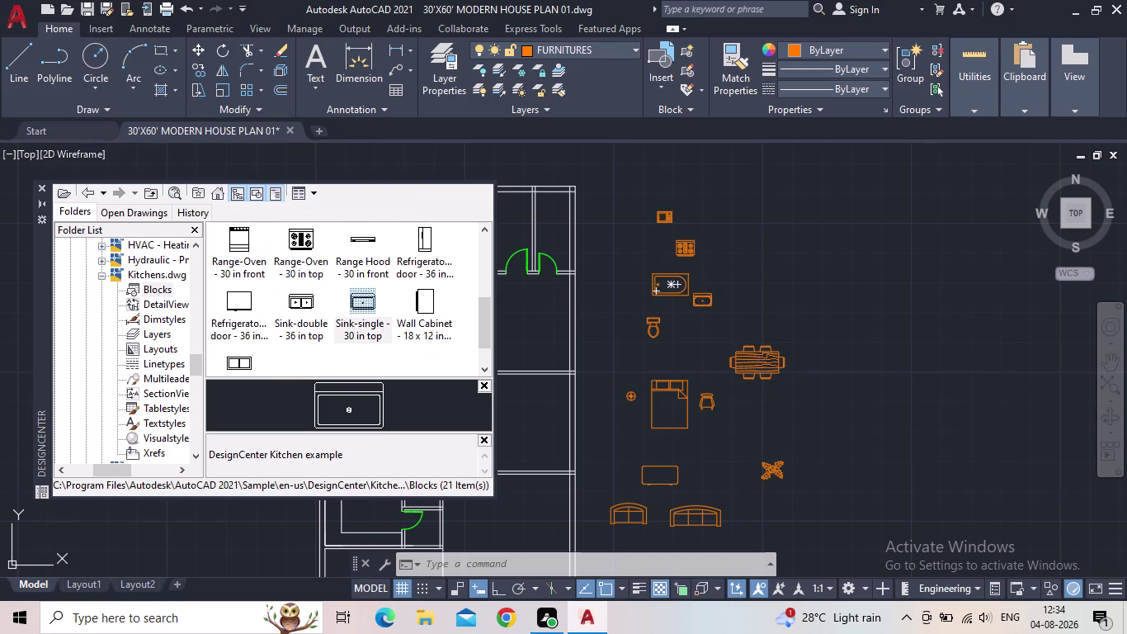
drag(702, 294, 736, 277)
scroll(up, 3)
scroll(up, 3)
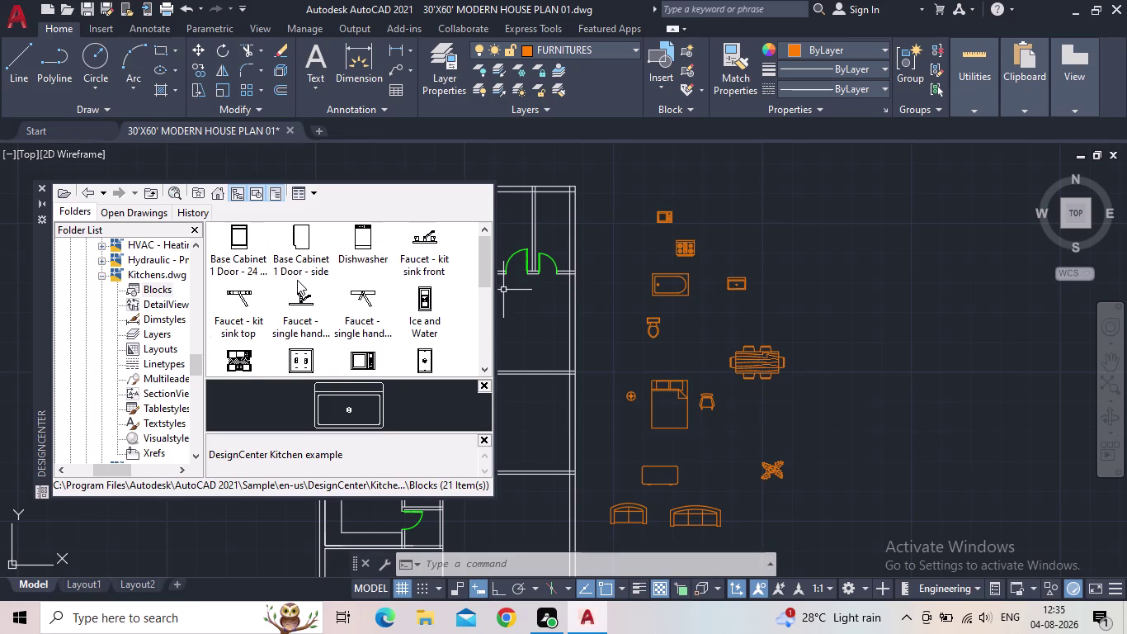
scroll(up, 3)
click(44, 188)
scroll(down, 3)
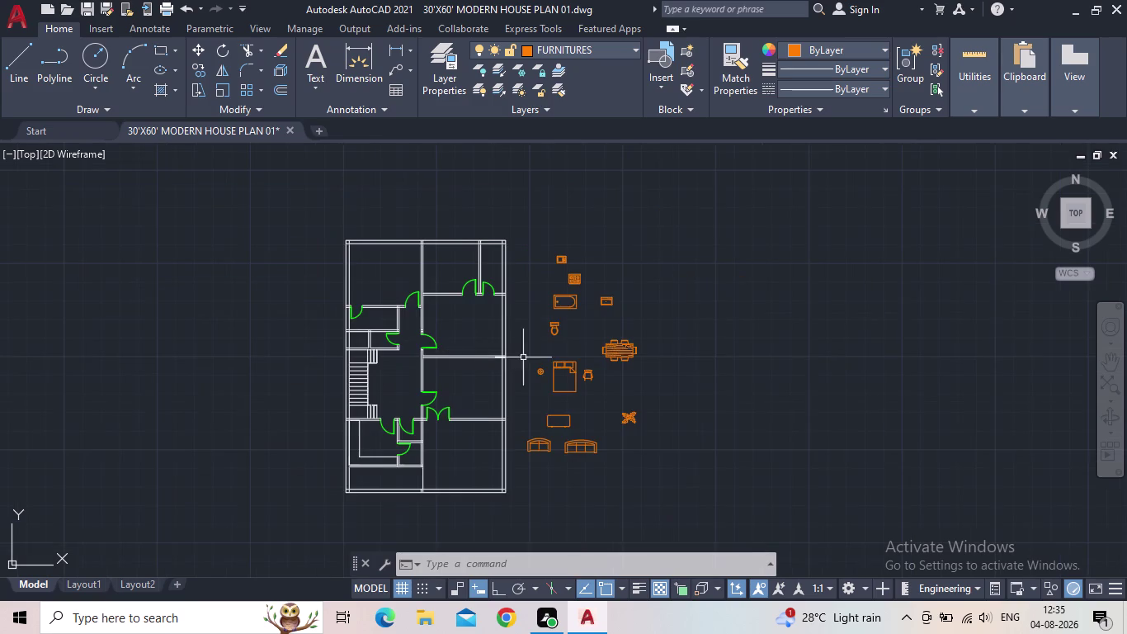
Move the bed block into the corner of the top-left room.
middle_drag(538, 358, 550, 338)
scroll(up, 3)
click(561, 369)
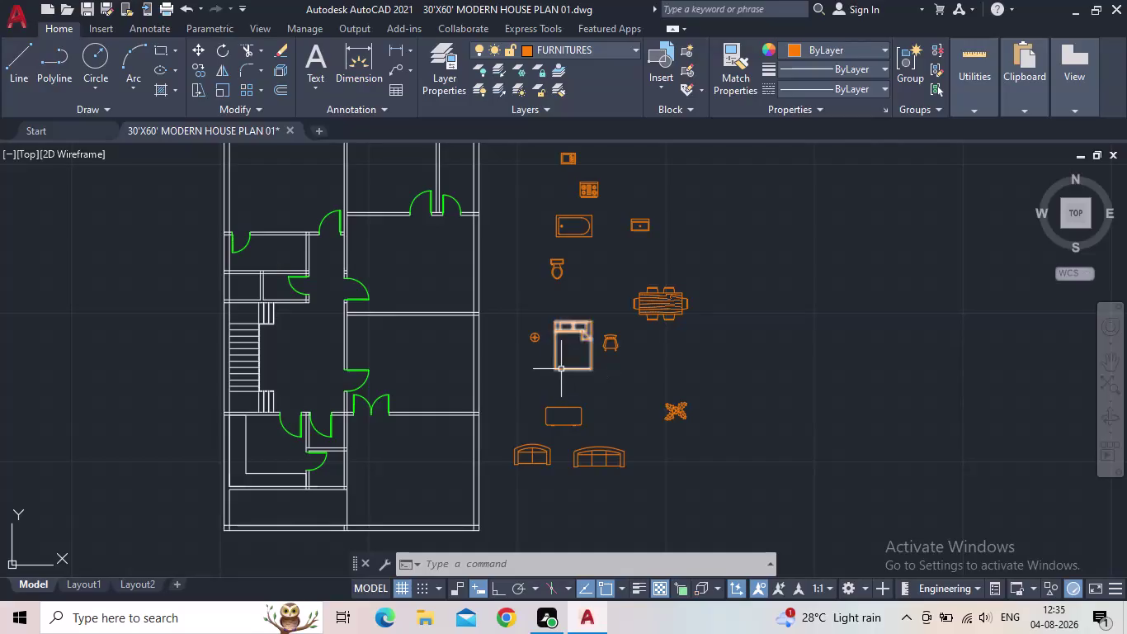
drag(558, 321, 549, 321)
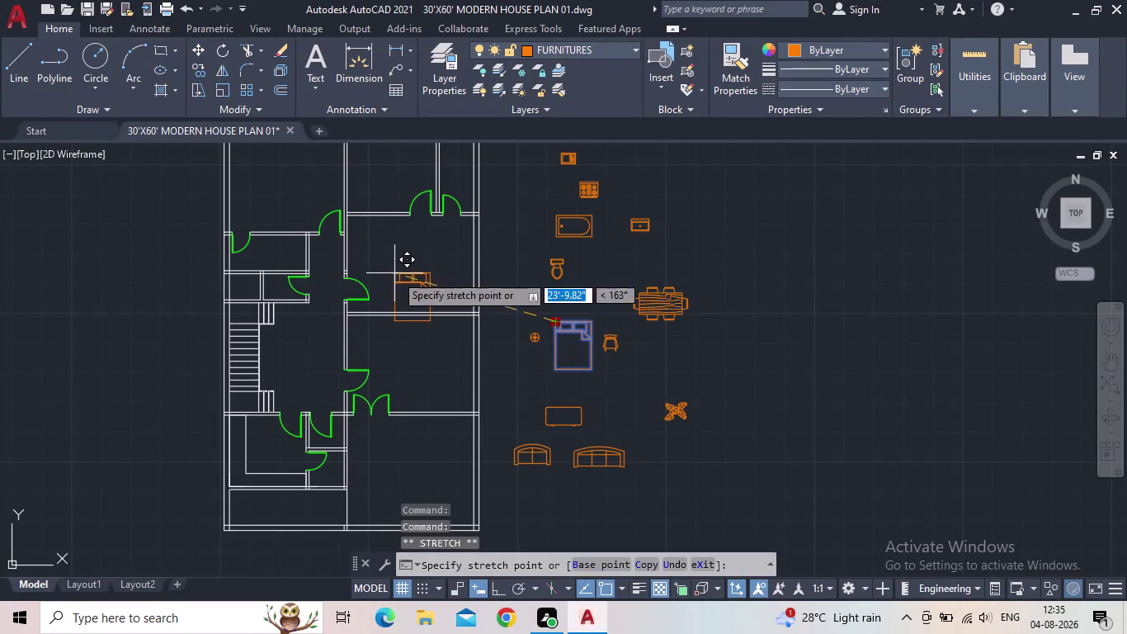
middle_drag(409, 287, 566, 416)
scroll(up, 3)
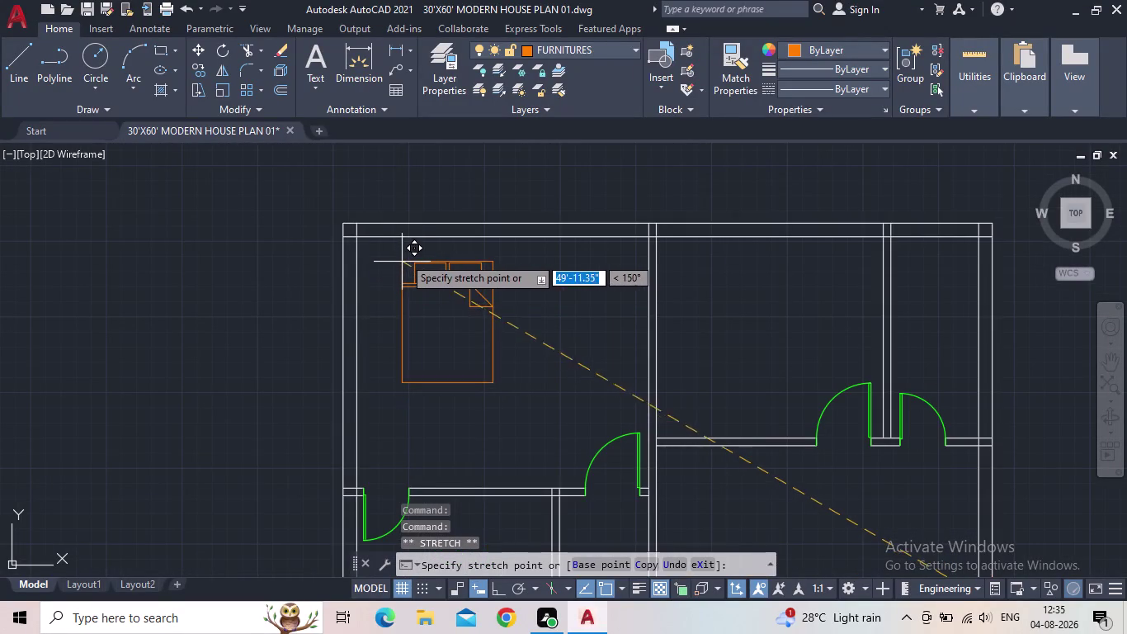
scroll(up, 3)
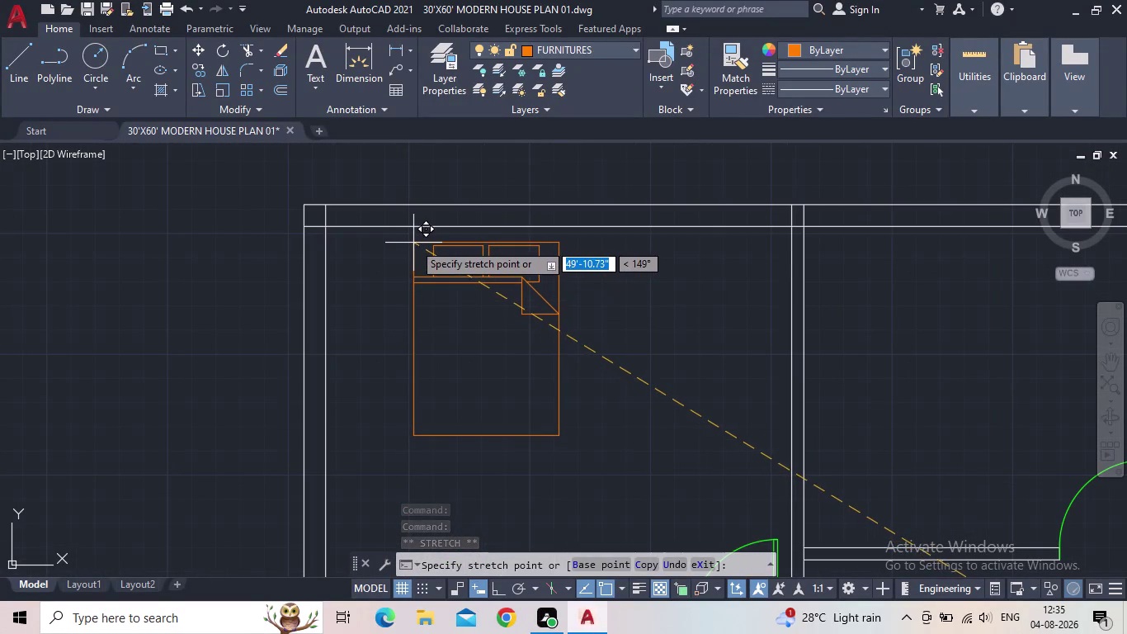
click(413, 242)
key(Escape)
Copy the top-left room's bed into a neighbouring room.
drag(570, 475, 565, 462)
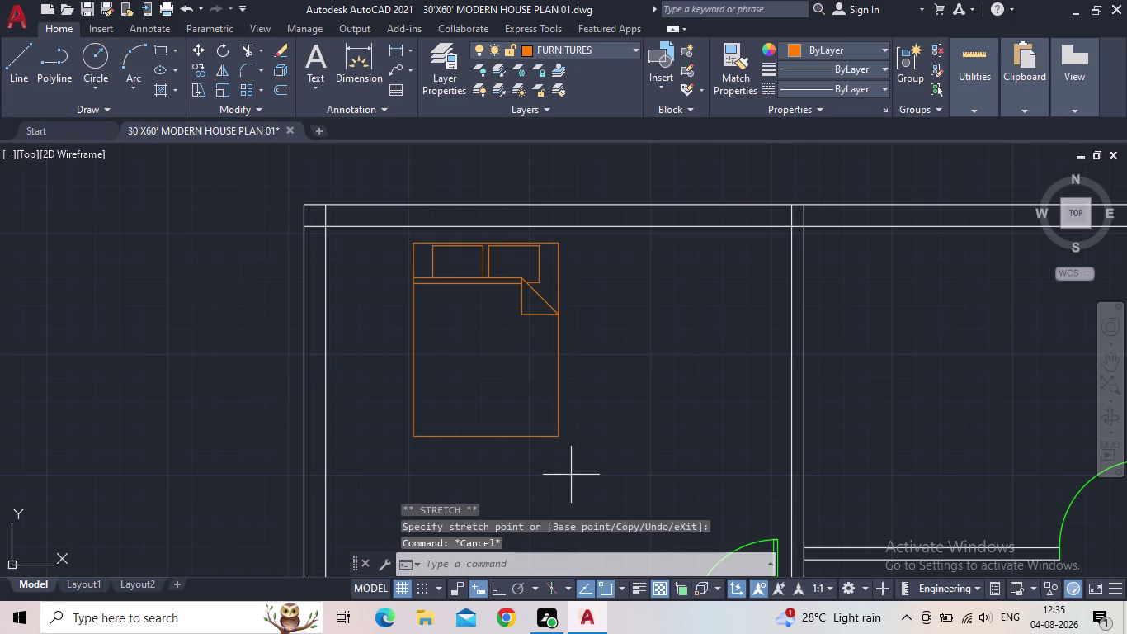
drag(565, 463, 533, 446)
click(488, 424)
key(c)
key(o)
key(Return)
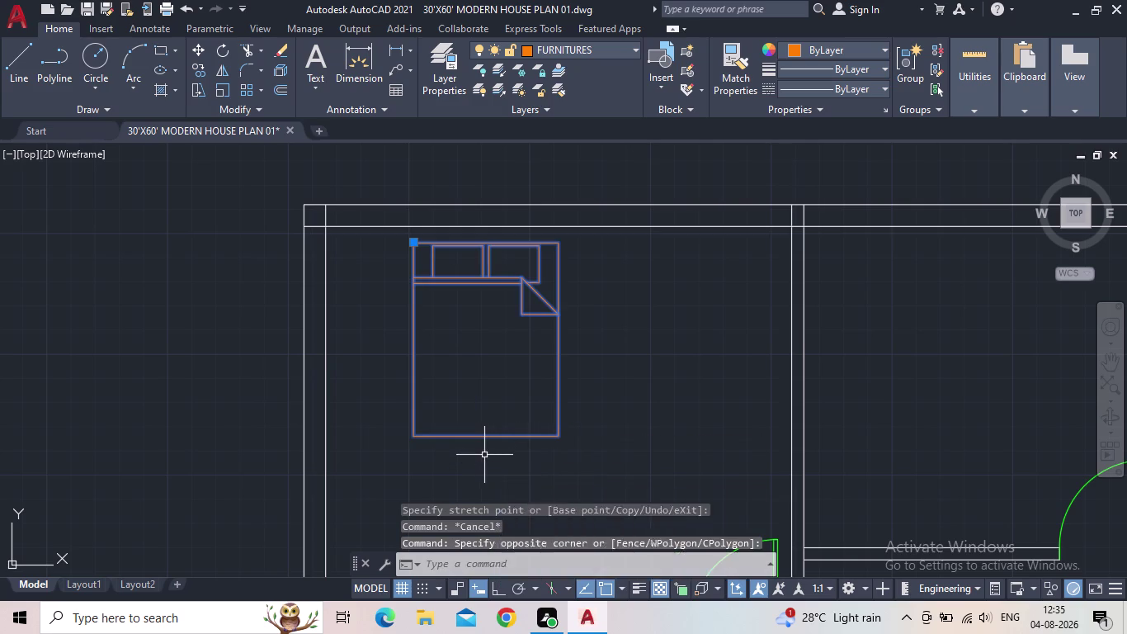
click(493, 434)
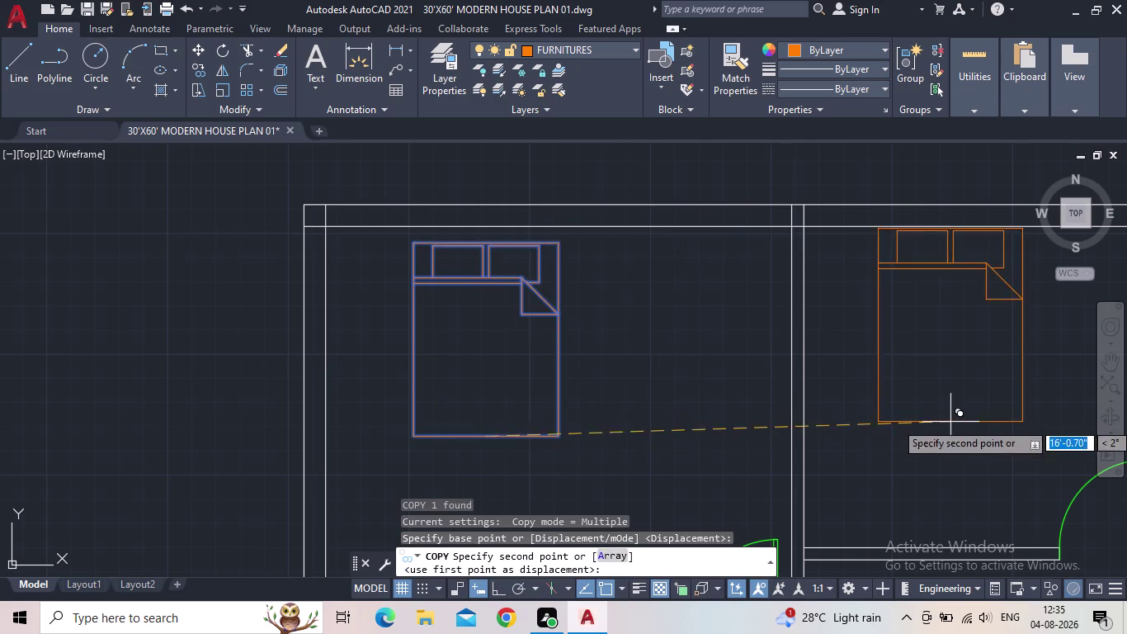
middle_drag(952, 429, 752, 457)
scroll(down, 3)
middle_drag(770, 503, 720, 304)
click(699, 405)
Place another bed copy in the room near the stairs.
middle_drag(718, 449, 762, 362)
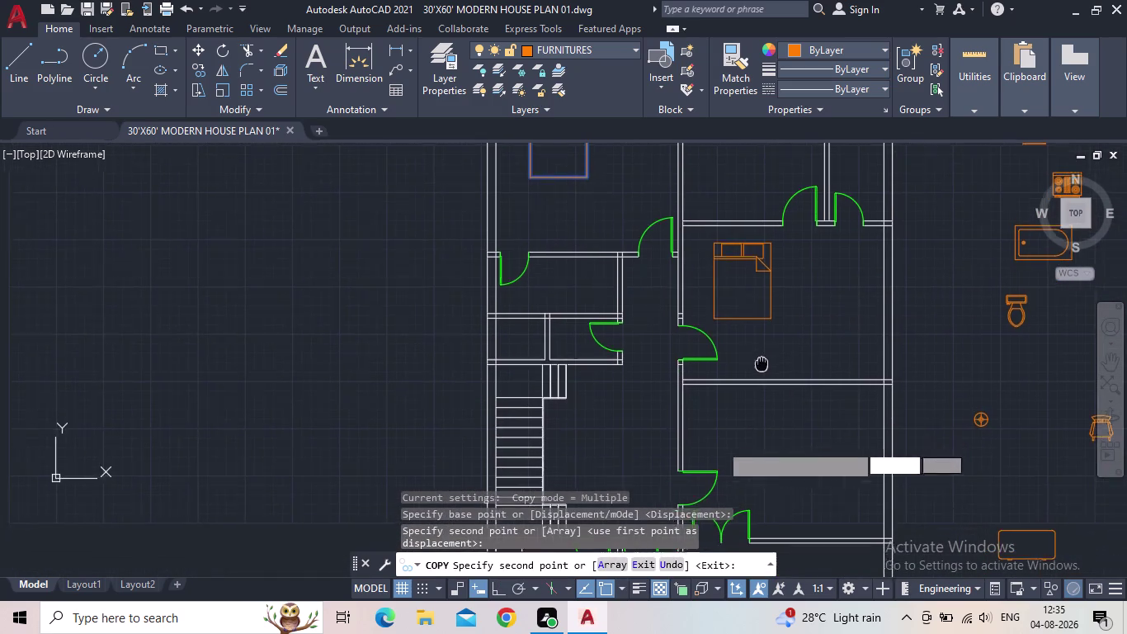
middle_drag(761, 362, 764, 361)
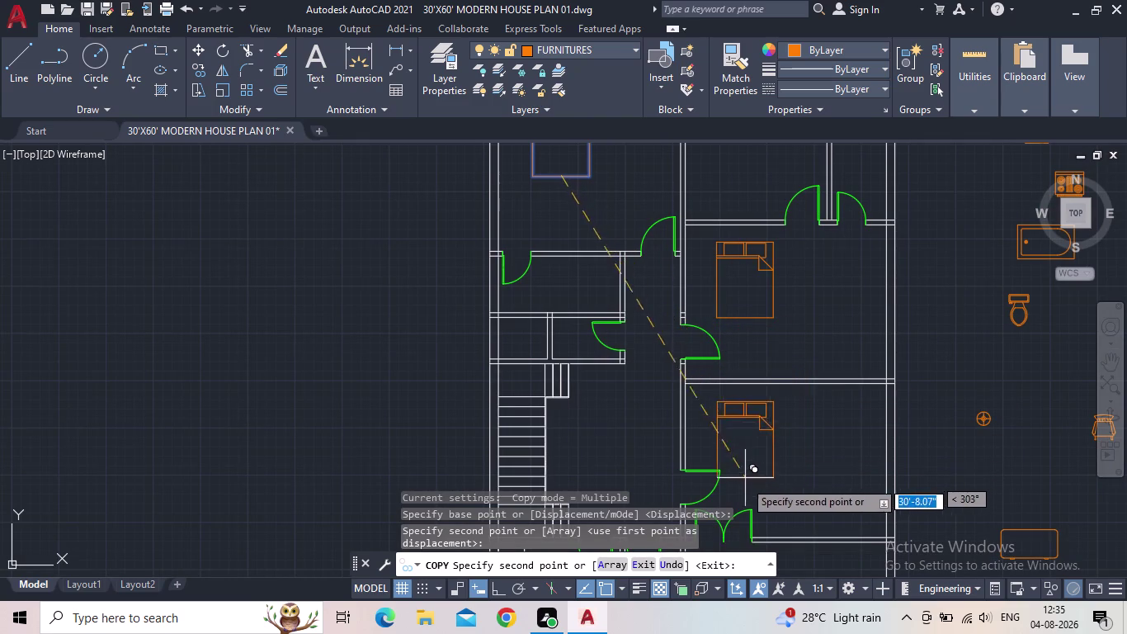
middle_drag(671, 492, 716, 314)
scroll(up, 3)
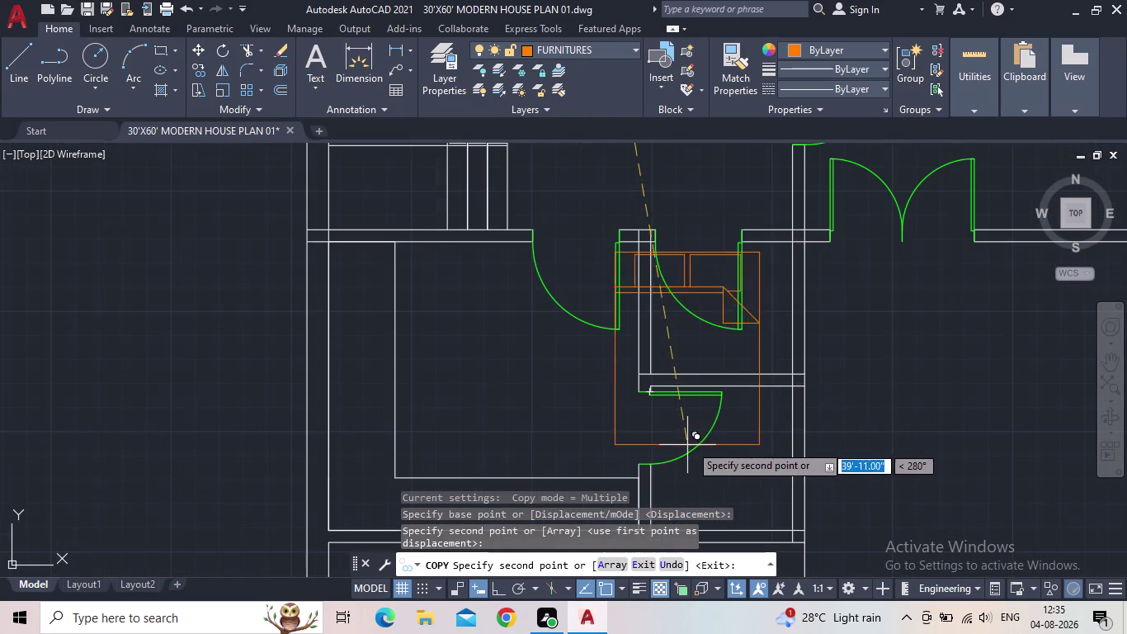
click(708, 368)
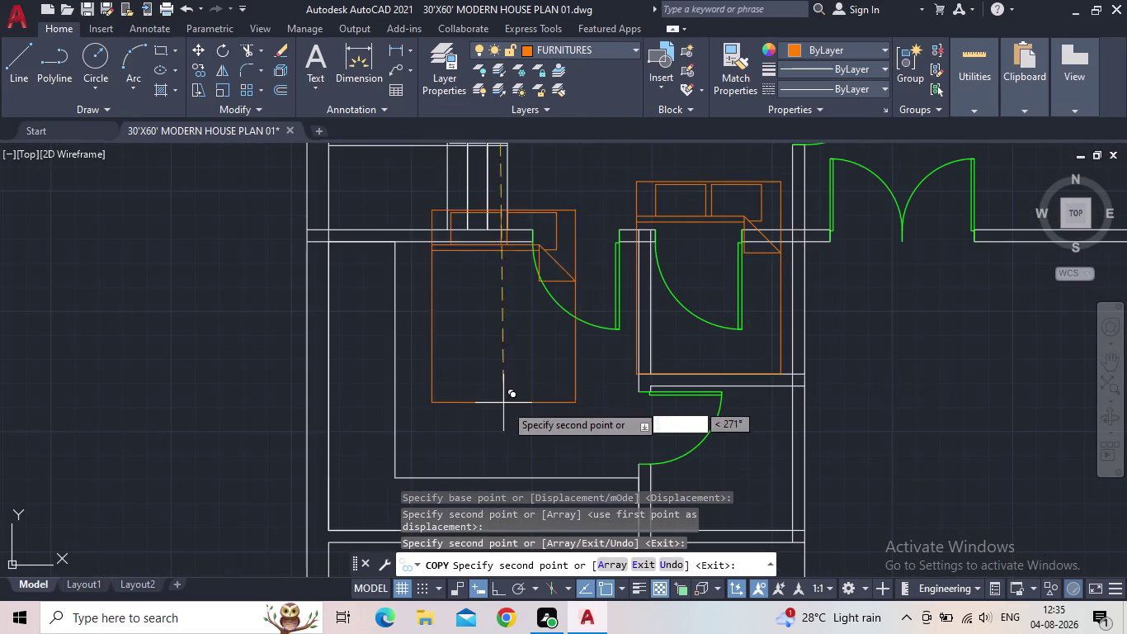
key(Escape)
Rotate the copied bed a quarter turn (90°).
drag(727, 204, 709, 203)
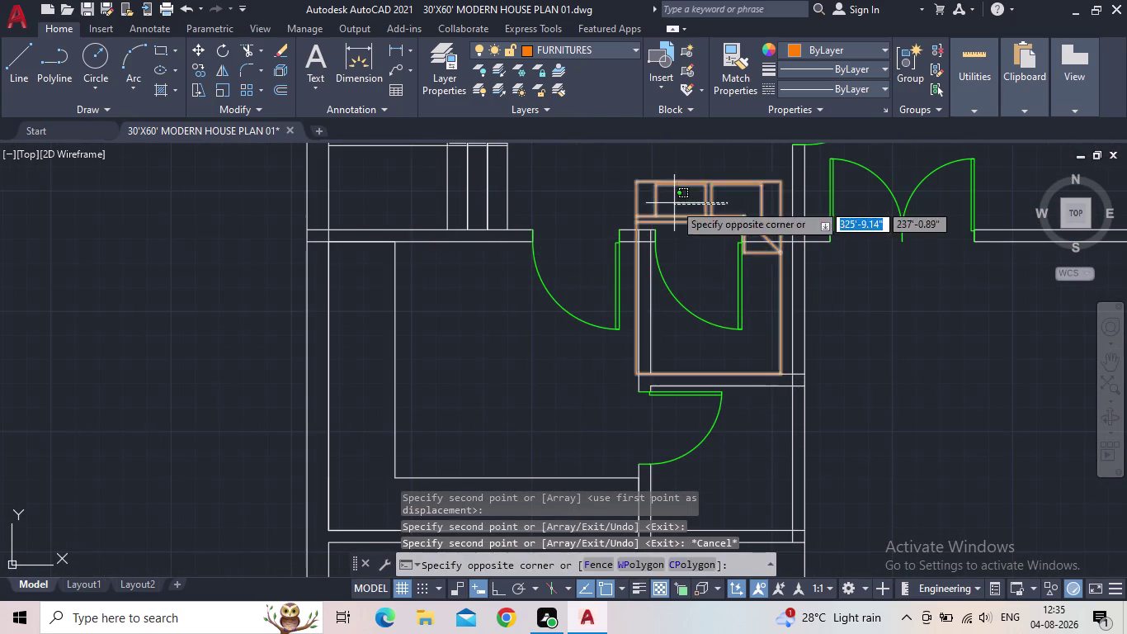
click(674, 203)
key(r)
key(o)
key(Return)
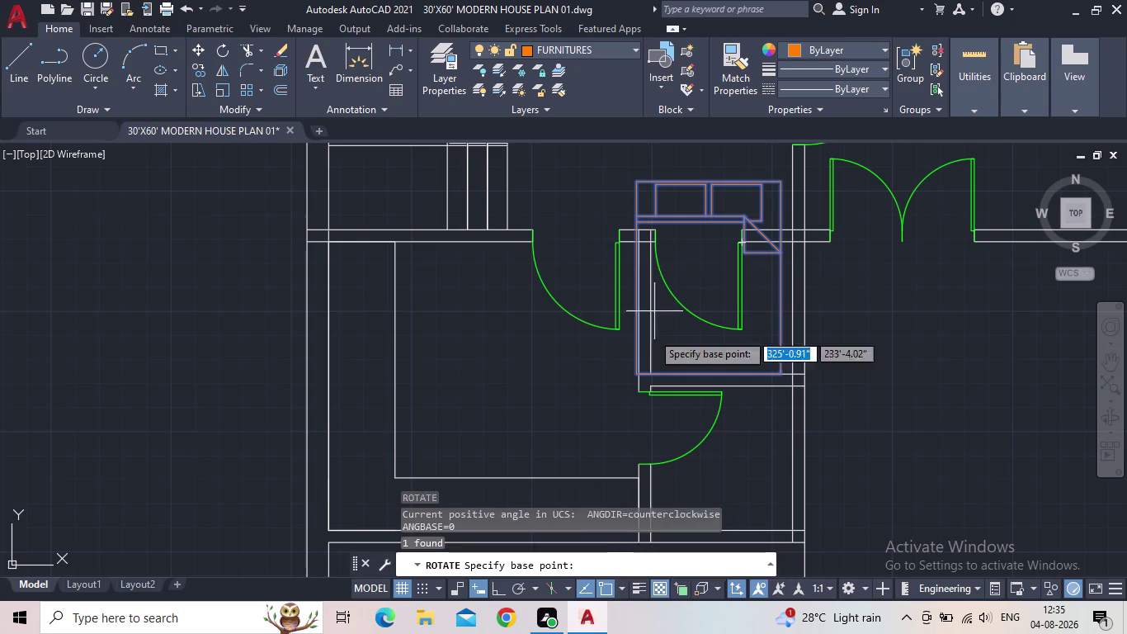
click(500, 587)
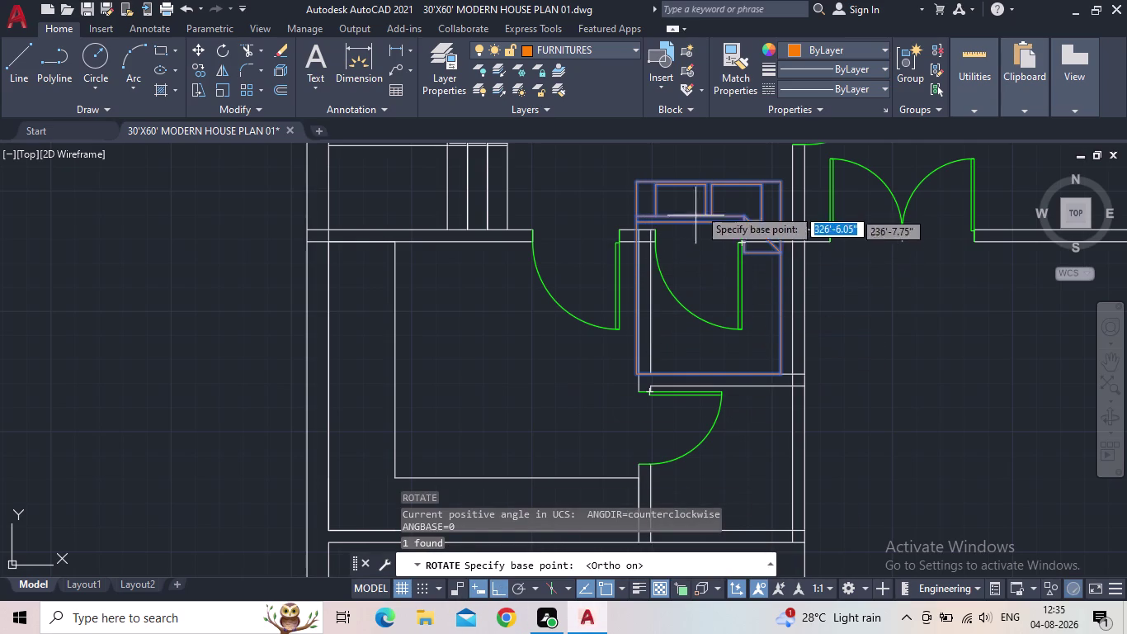
click(707, 183)
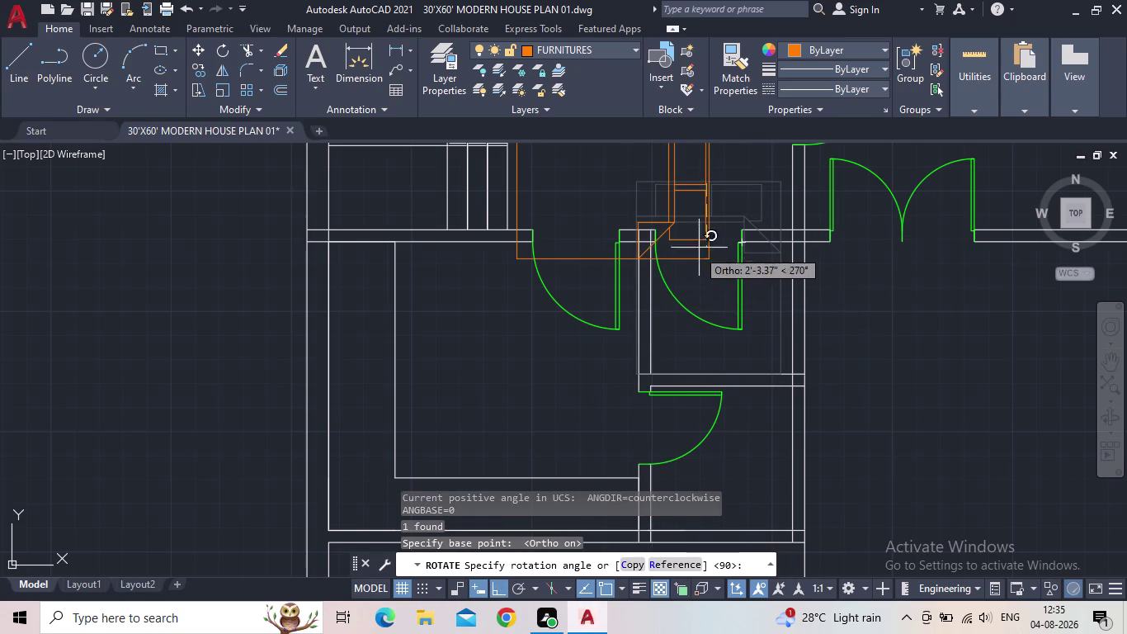
click(552, 183)
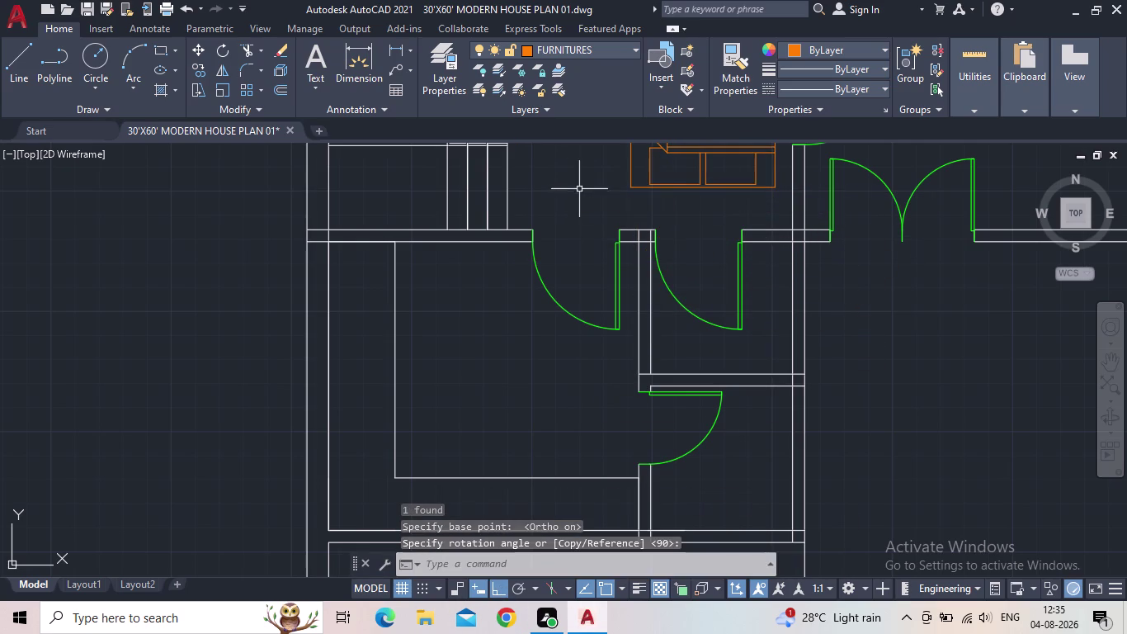
Try repositioning the rotated bed, cancel, then select the middle room's bed.
middle_drag(638, 224, 611, 301)
scroll(down, 3)
drag(678, 275, 671, 256)
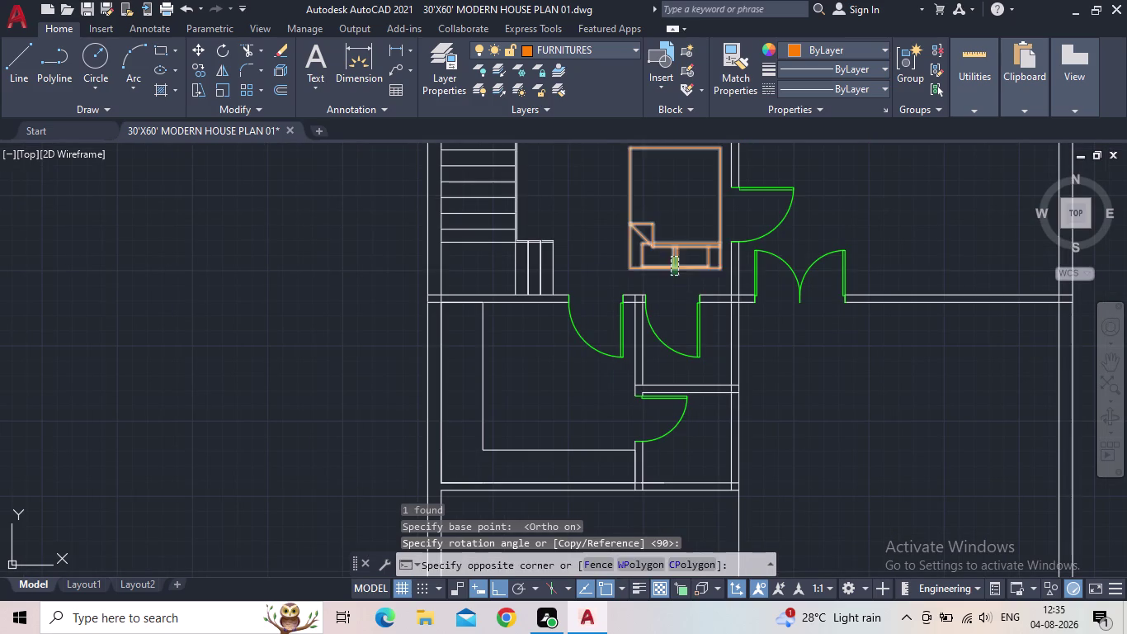
click(664, 250)
click(717, 269)
click(726, 375)
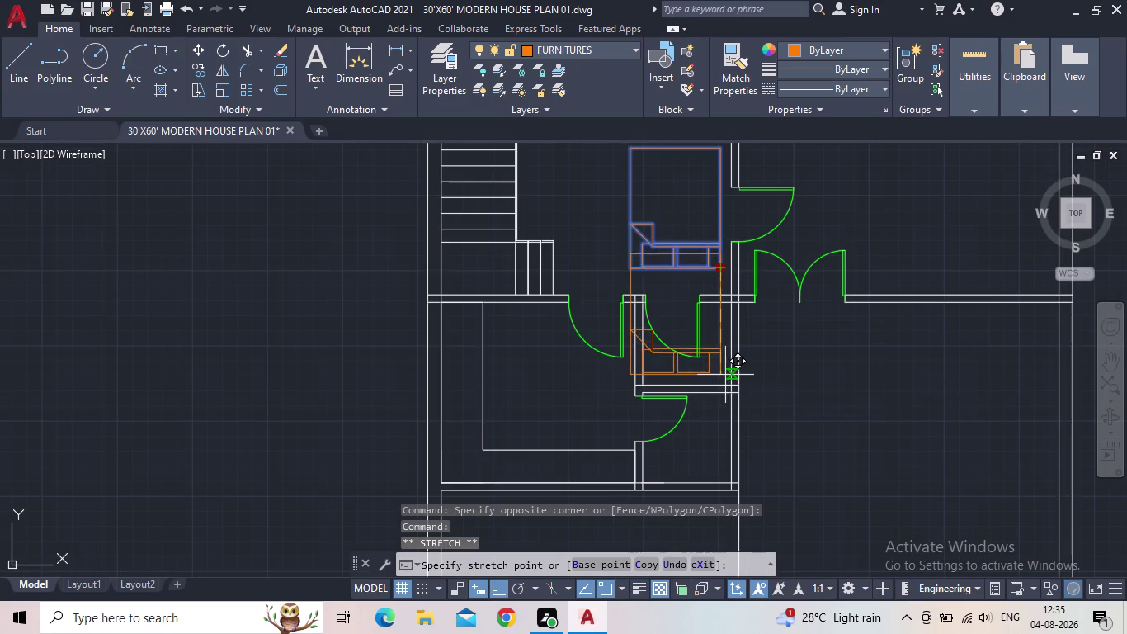
key(Escape)
scroll(down, 3)
middle_drag(604, 349, 556, 383)
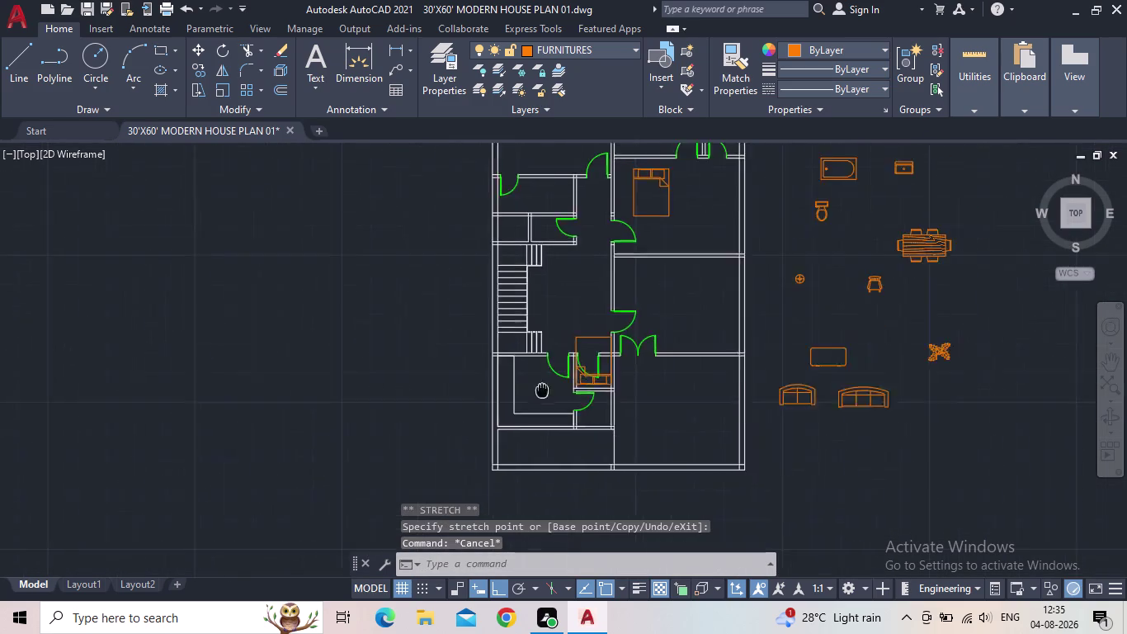
middle_drag(556, 383, 435, 462)
drag(565, 304, 551, 298)
Rotate the bed with ROTATE so it faces the opposite way.
click(508, 279)
key(r)
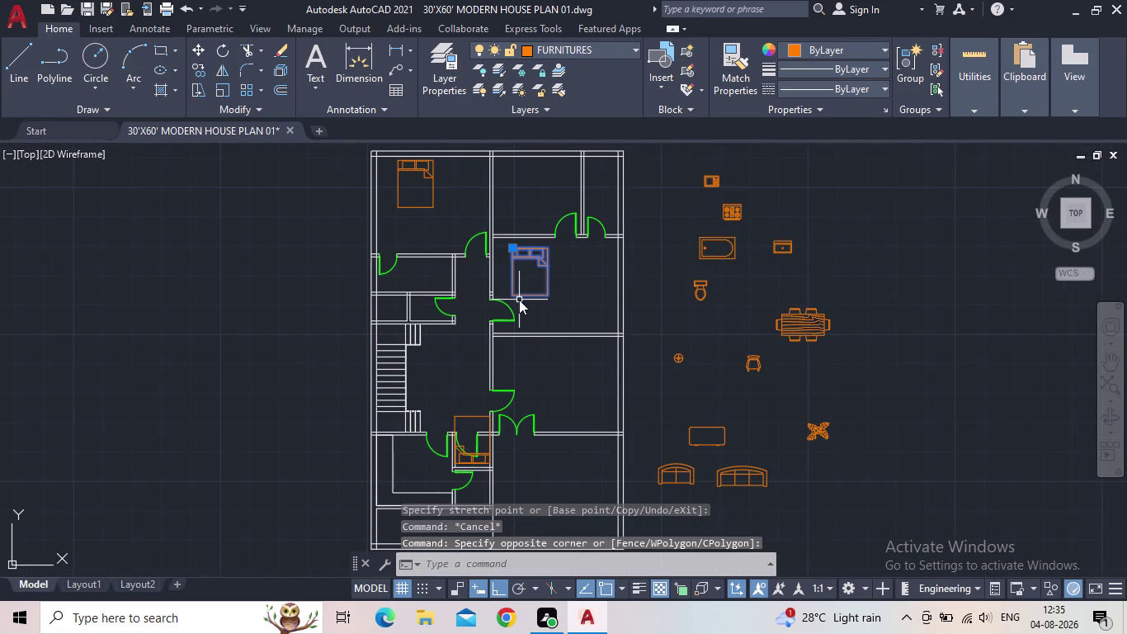
key(o)
key(Return)
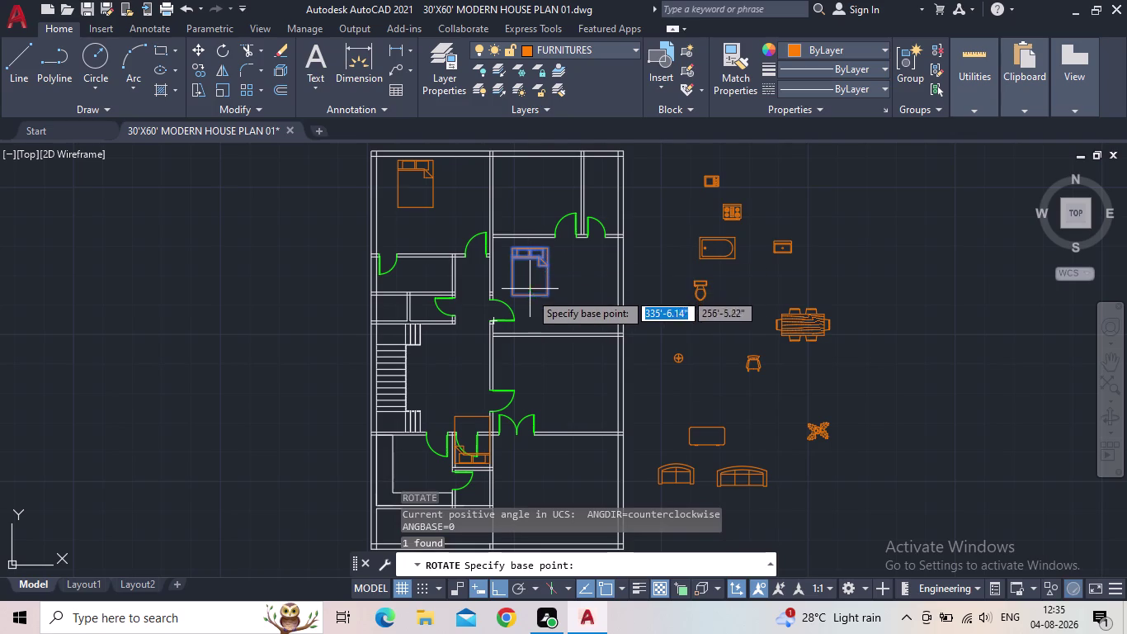
click(531, 292)
click(534, 196)
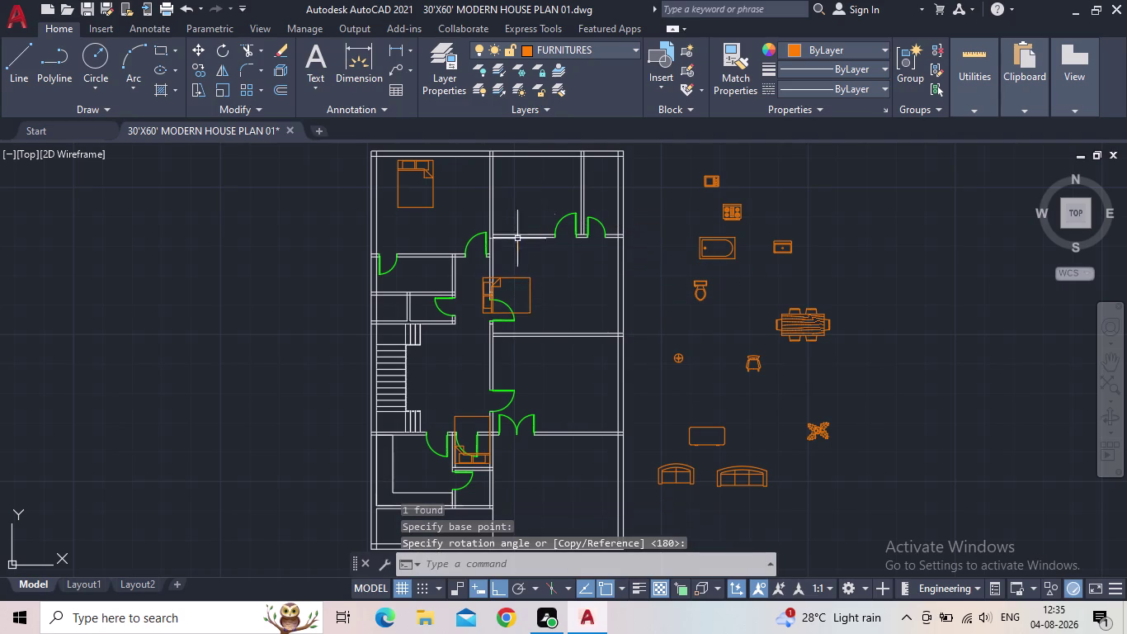
click(528, 293)
Try to grip-adjust the turned bed, then cancel the stretch.
scroll(up, 3)
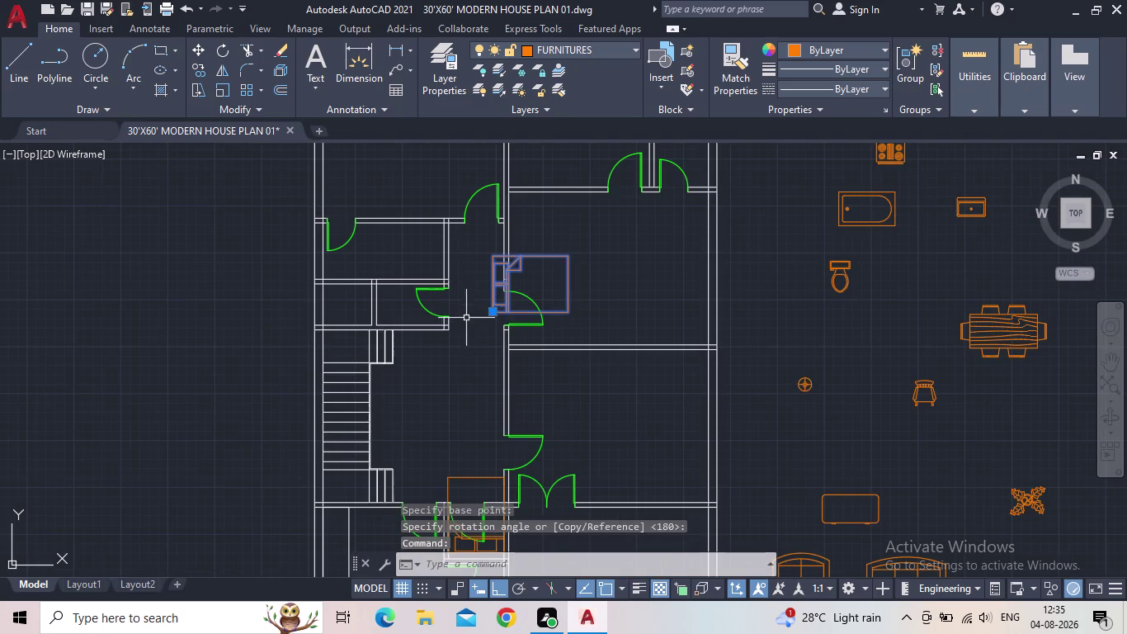
drag(502, 592, 501, 582)
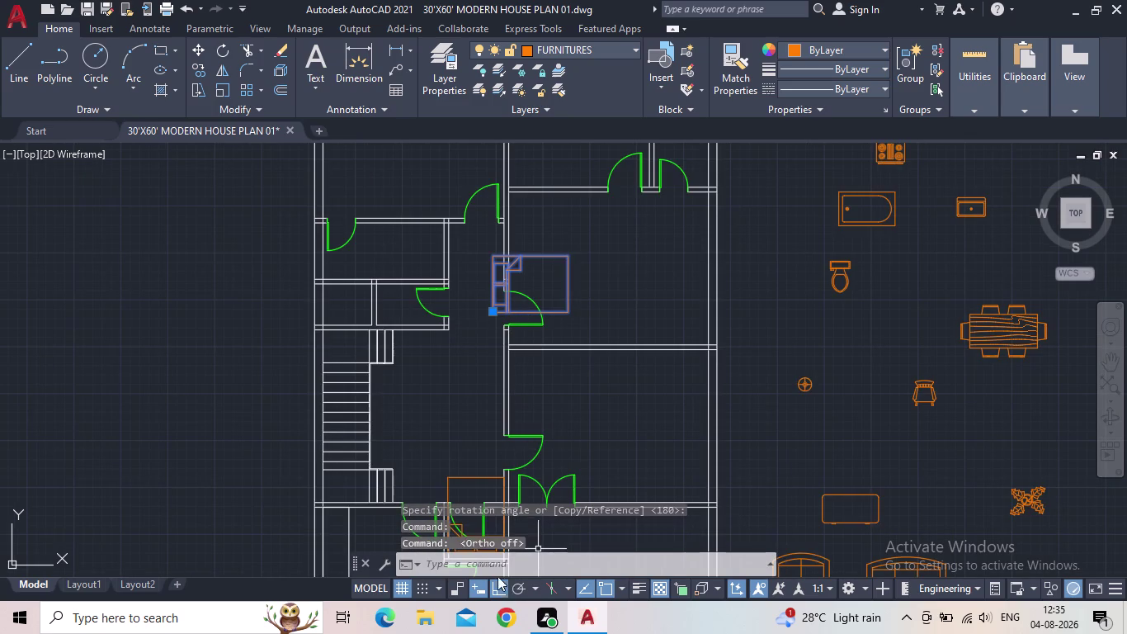
scroll(up, 3)
click(491, 317)
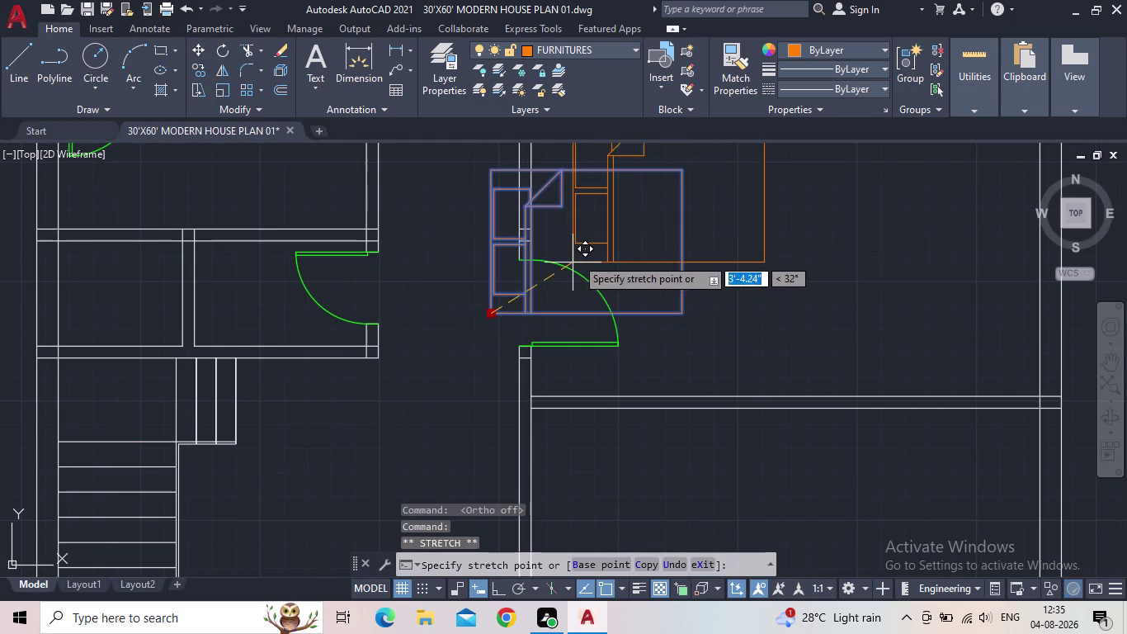
middle_drag(577, 255, 545, 395)
scroll(up, 3)
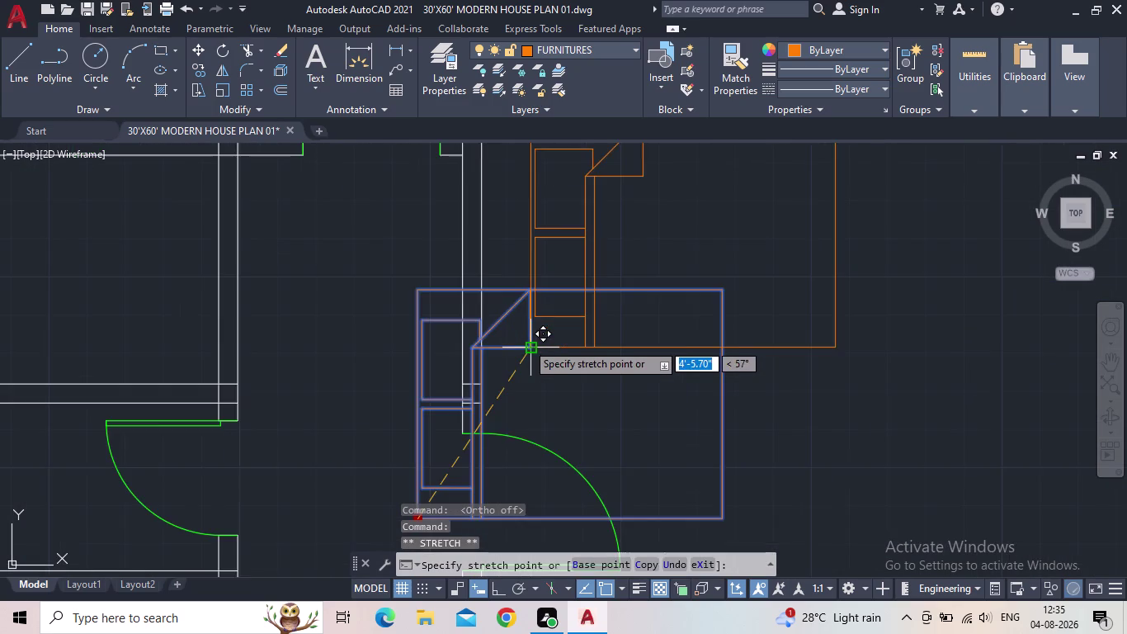
scroll(down, 3)
middle_drag(528, 353, 528, 380)
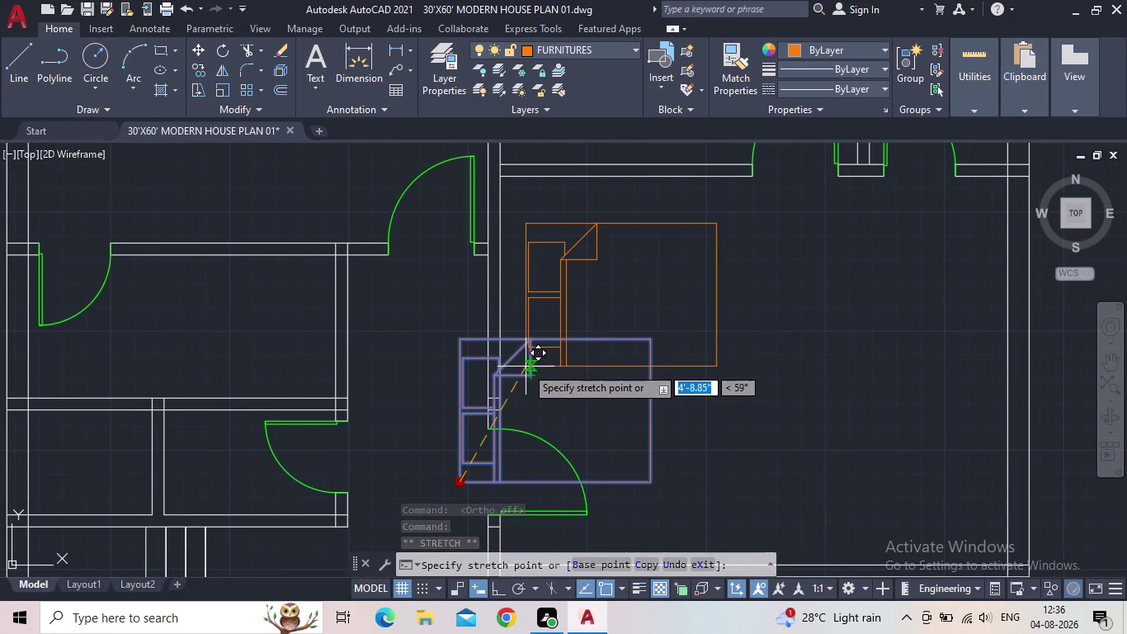
click(526, 366)
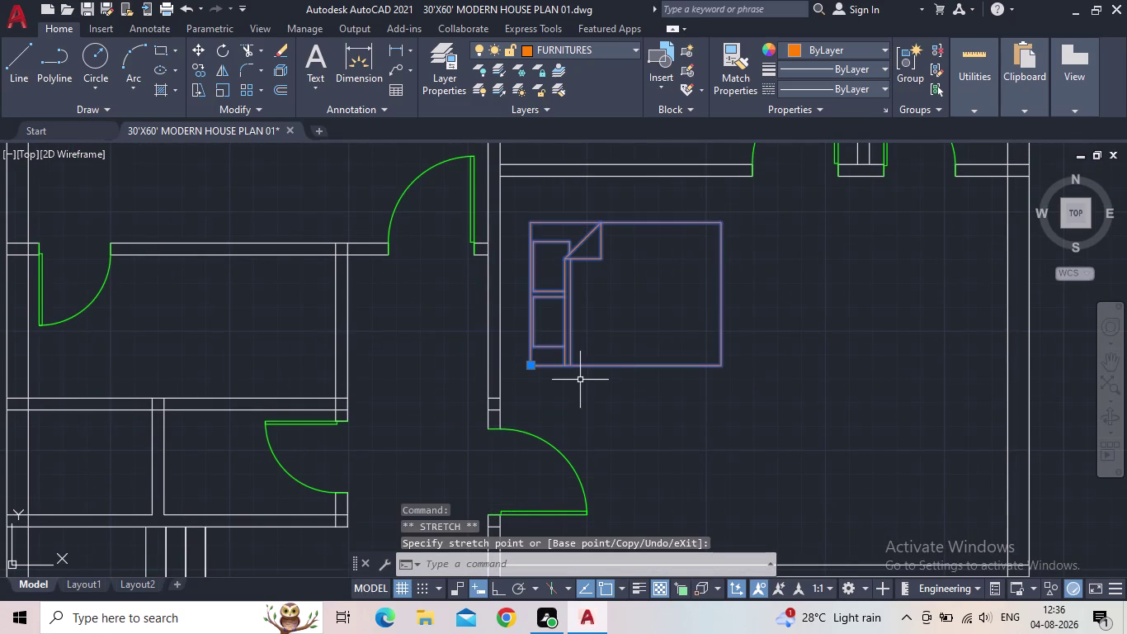
key(Escape)
Scale down the small orange furniture piece near the lower doors.
scroll(down, 3)
middle_drag(615, 376, 591, 393)
scroll(down, 3)
middle_drag(600, 414, 615, 258)
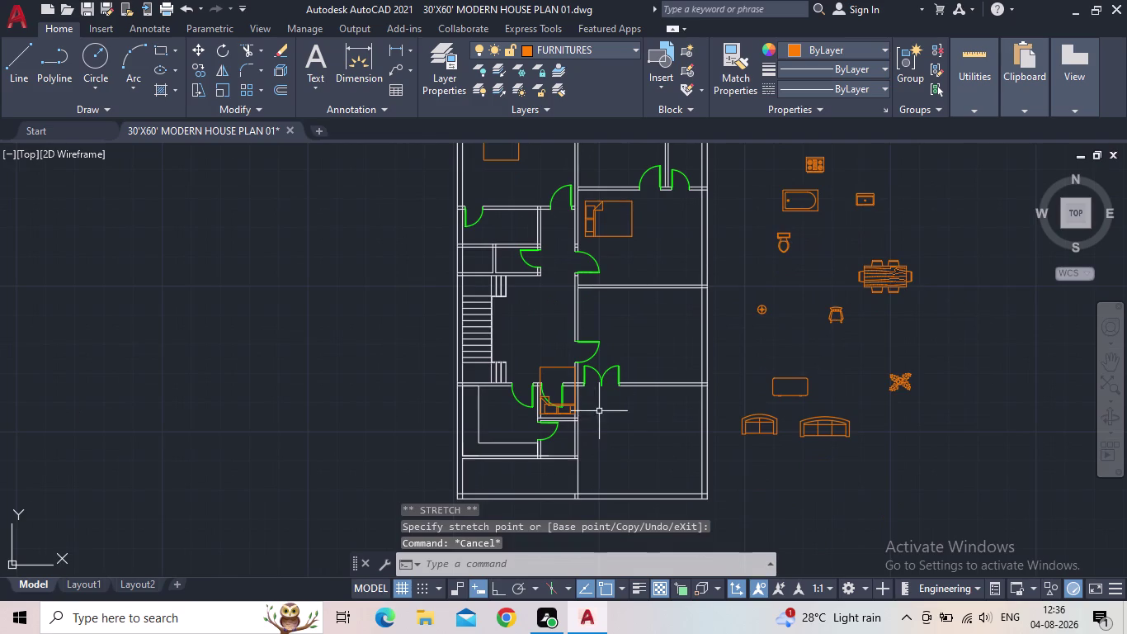
scroll(up, 3)
key(s)
key(c)
key(space)
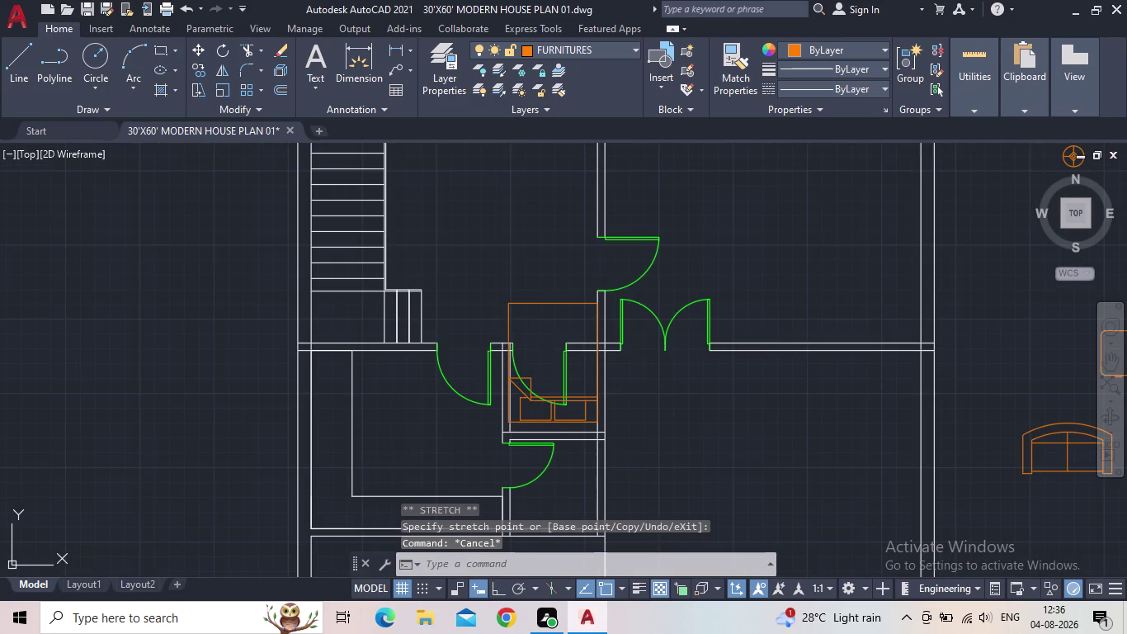
drag(540, 318, 525, 311)
click(501, 305)
key(space)
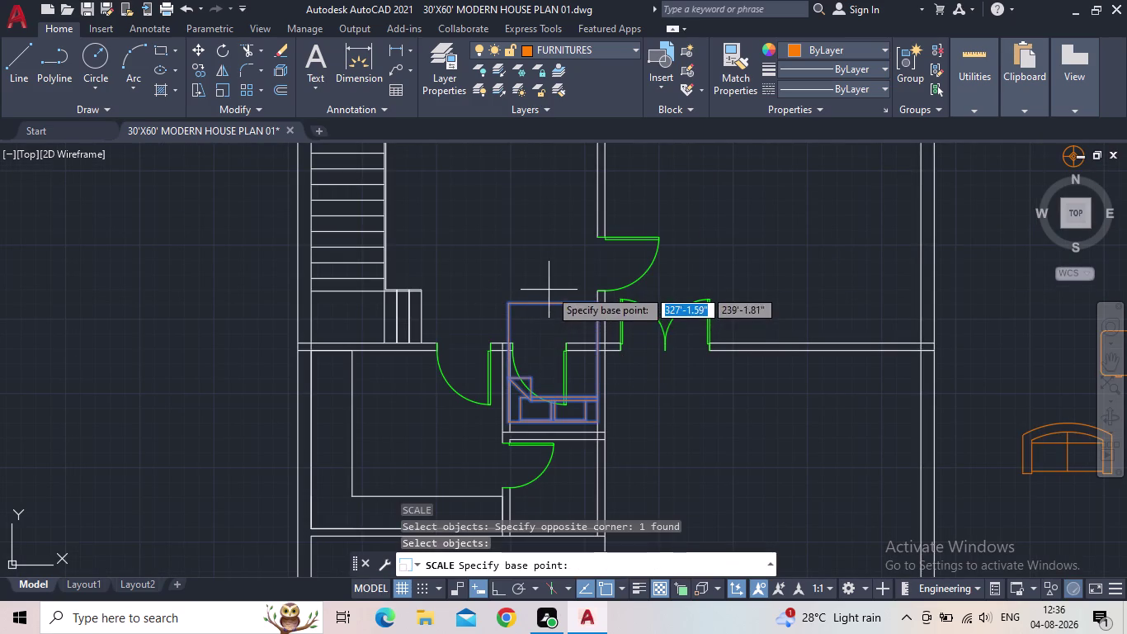
click(554, 306)
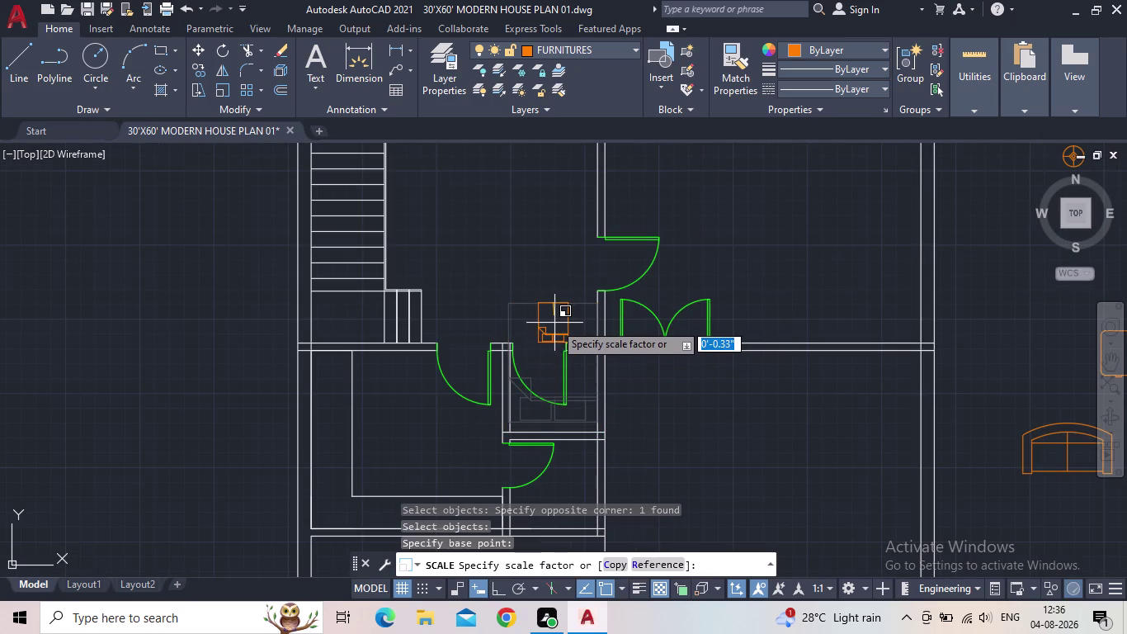
click(554, 319)
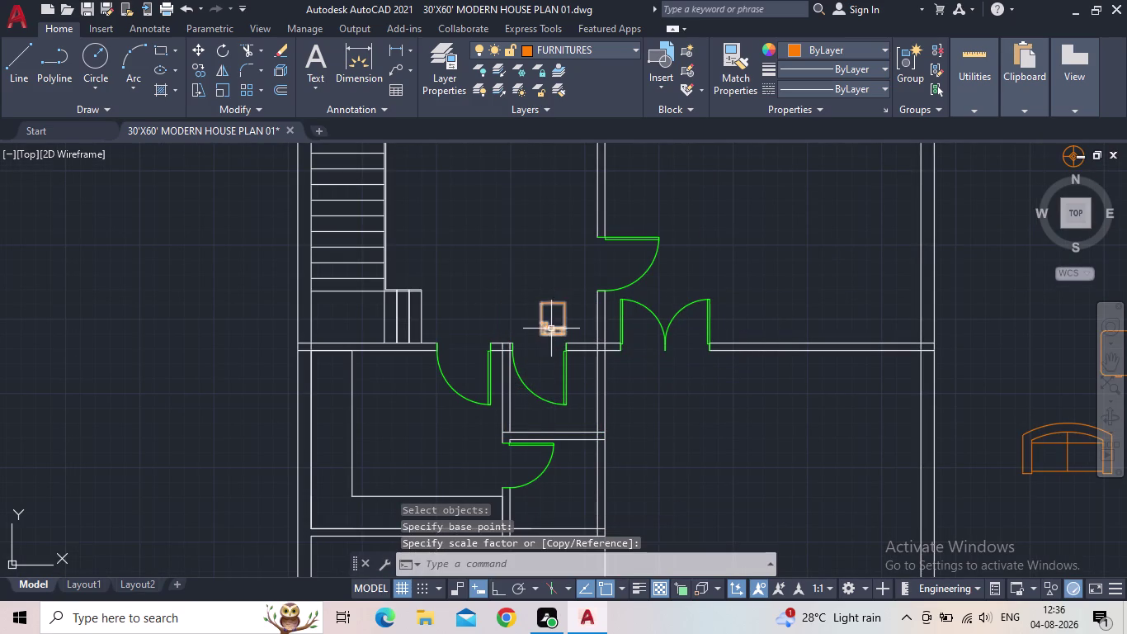
Grip-move the shrunken piece into the narrow room below.
click(551, 333)
click(565, 337)
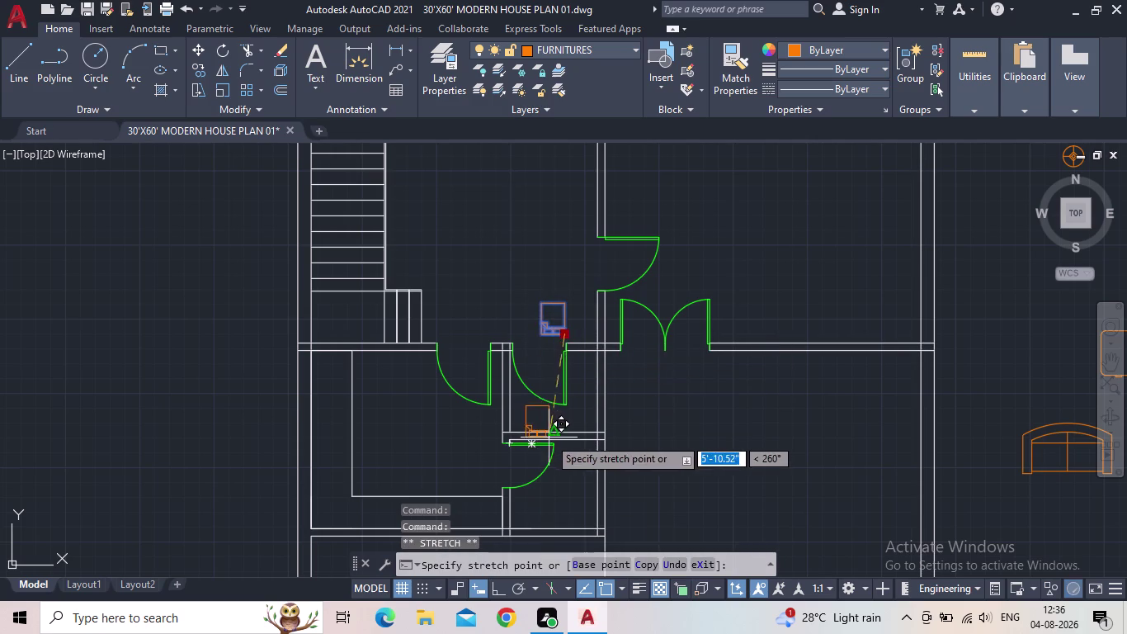
middle_drag(552, 437, 574, 405)
scroll(up, 3)
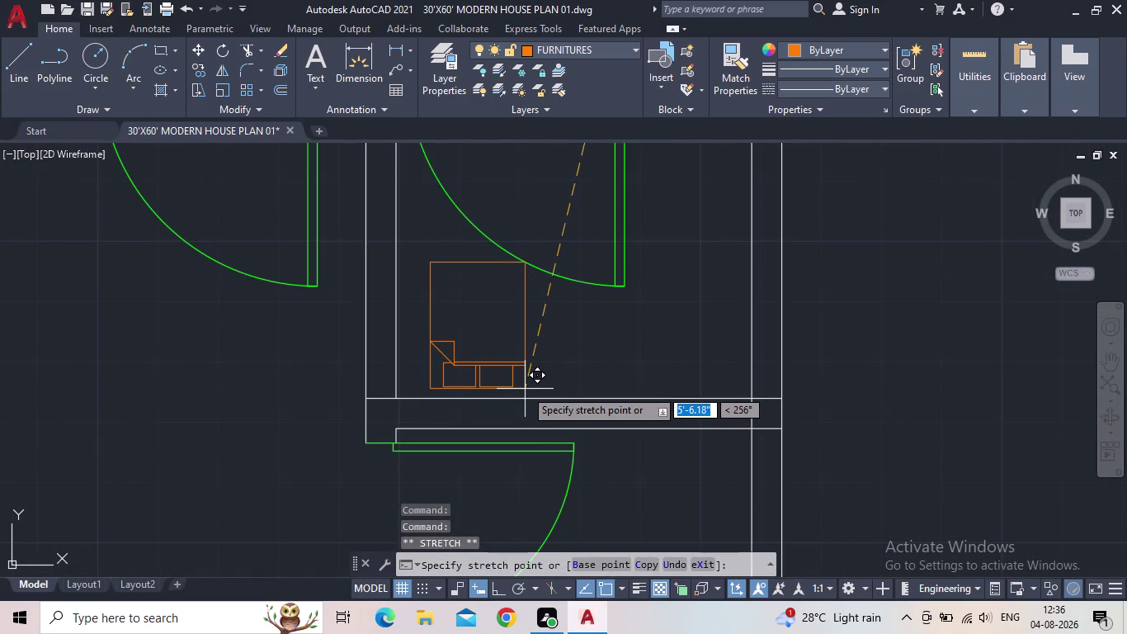
click(523, 393)
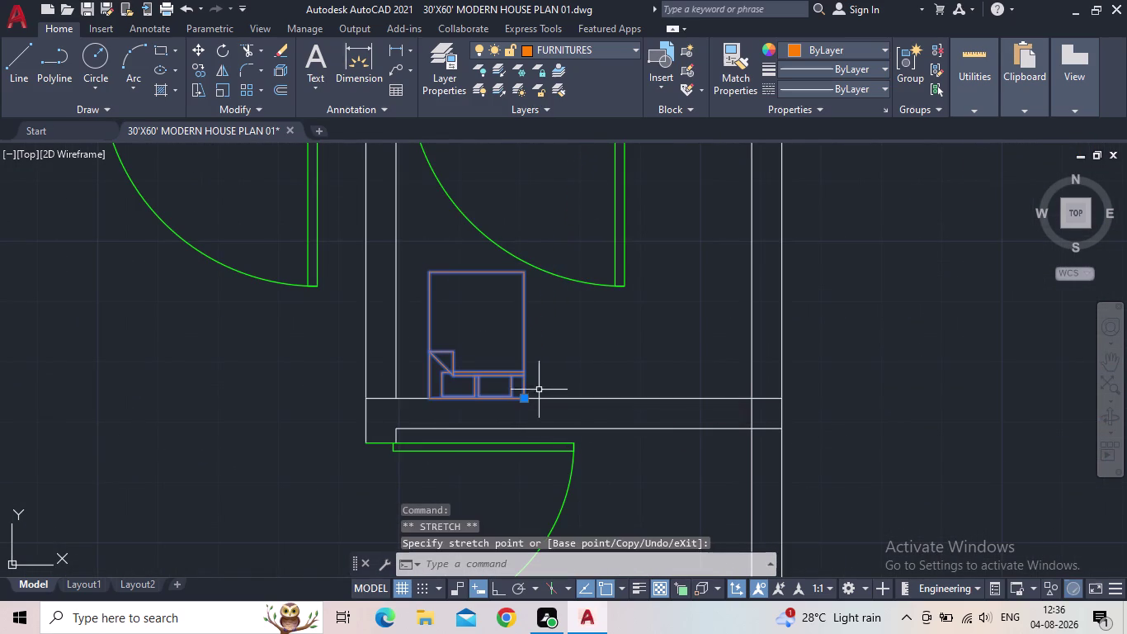
key(Escape)
scroll(down, 3)
middle_drag(632, 397, 471, 512)
scroll(down, 3)
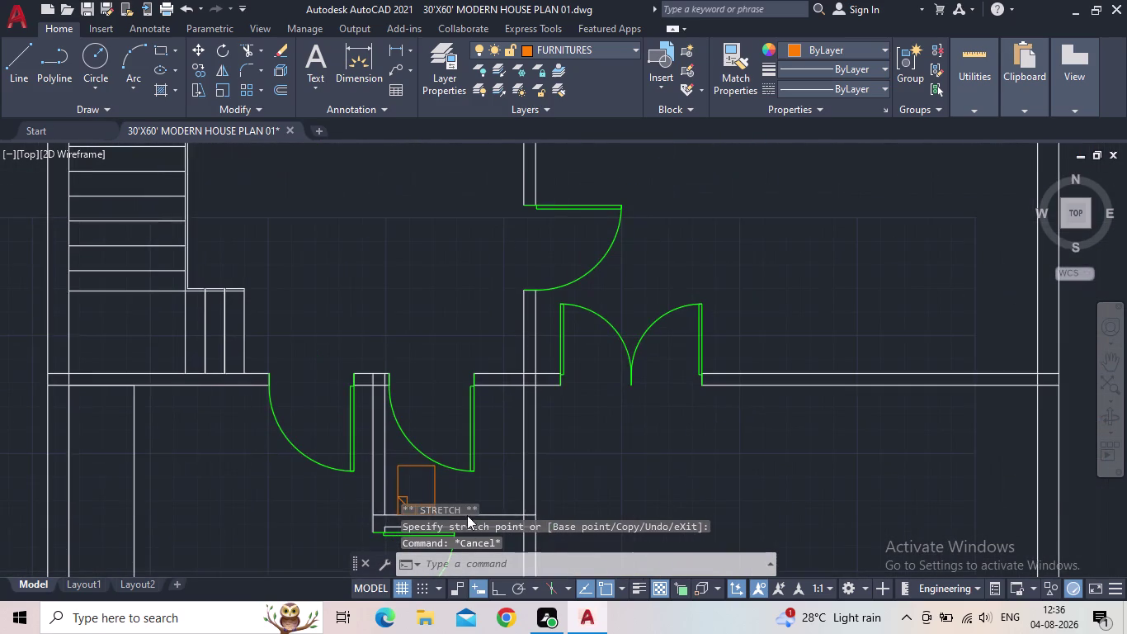
scroll(down, 3)
scroll(down, 3)
middle_drag(649, 490, 512, 414)
scroll(down, 3)
middle_drag(673, 353, 673, 494)
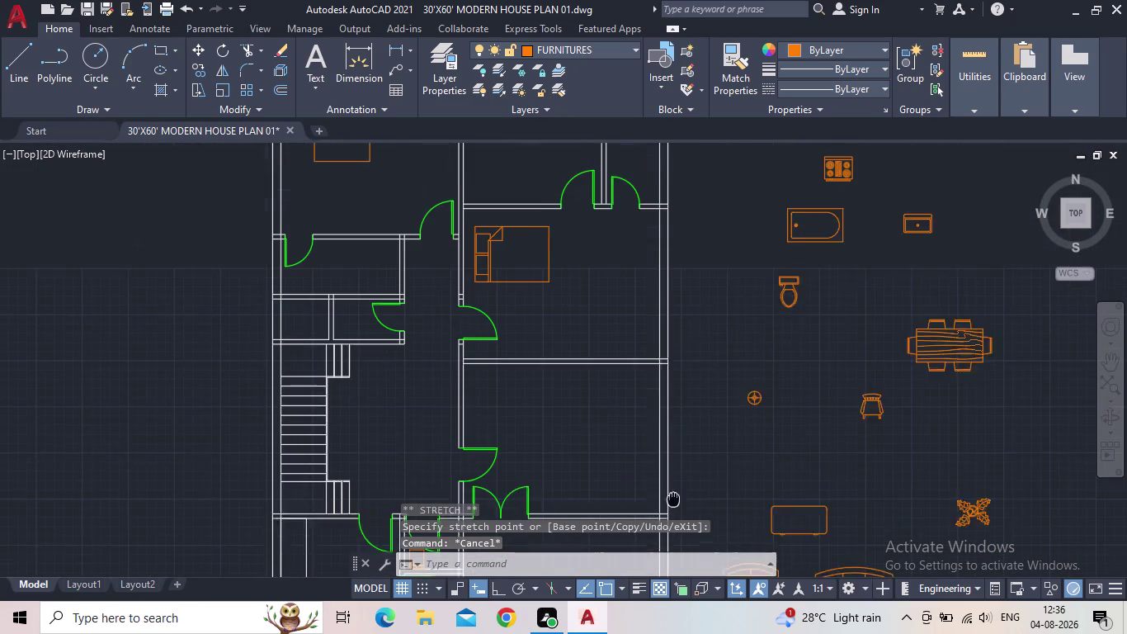
middle_drag(673, 494, 677, 514)
key(c)
key(o)
key(Return)
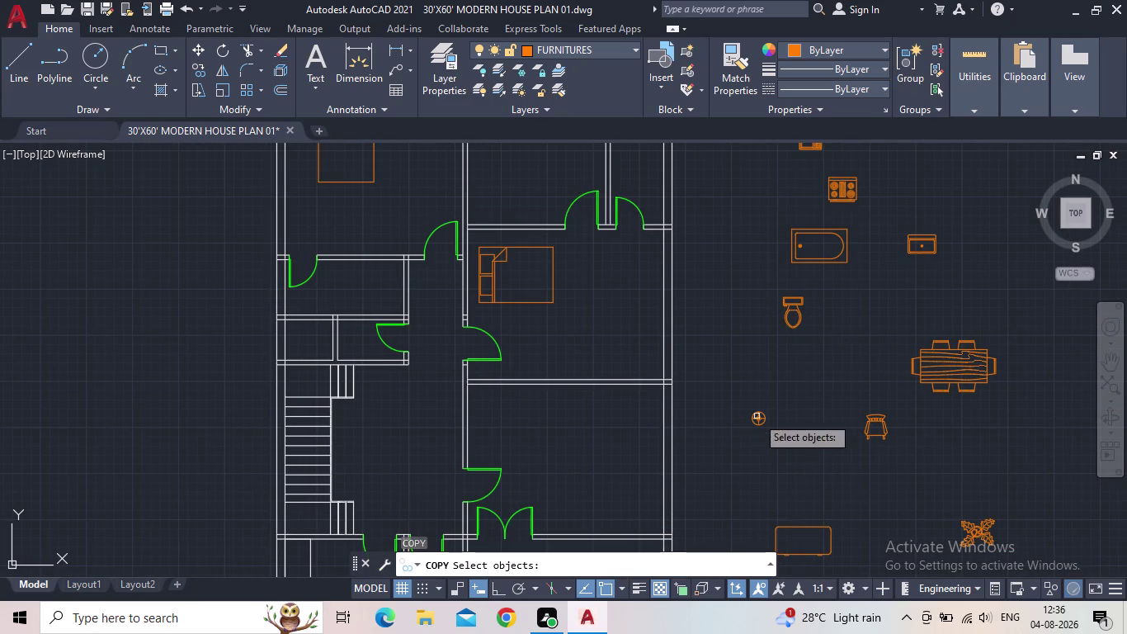
Copy the round orange lamp from its centre and place one near the first bed.
drag(774, 429, 764, 421)
click(749, 413)
key(Return)
scroll(up, 3)
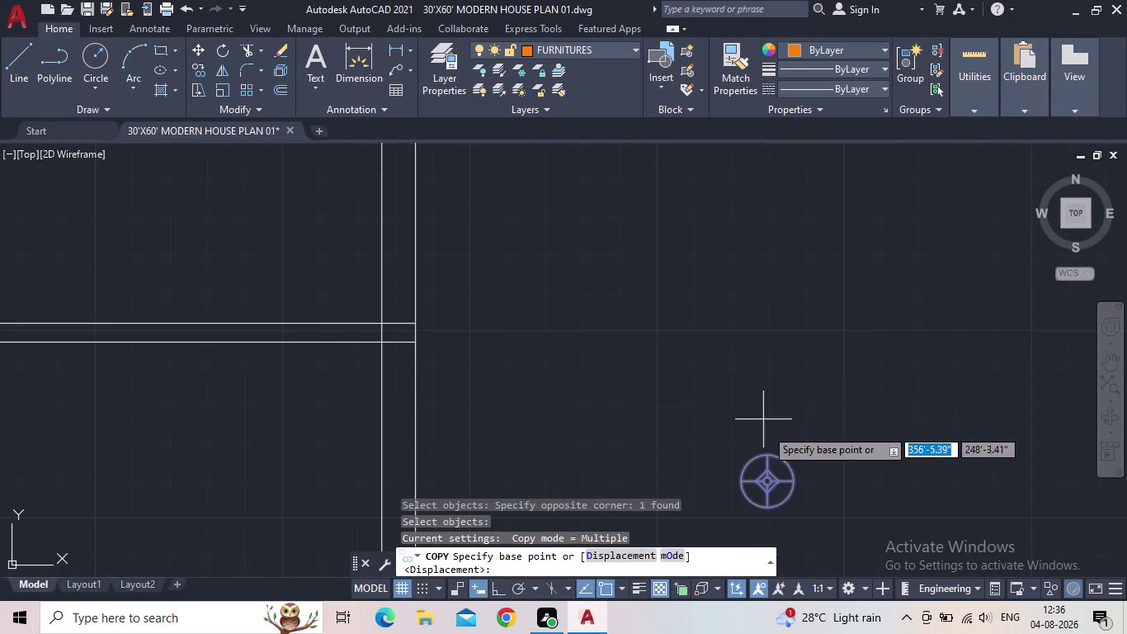
drag(769, 487, 763, 479)
scroll(down, 3)
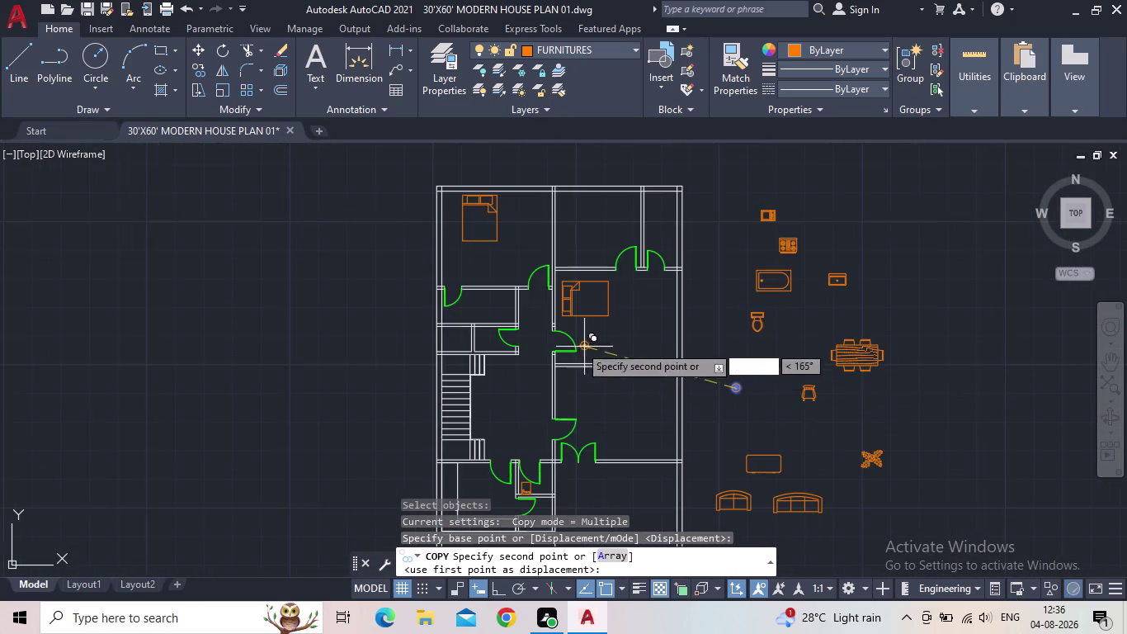
scroll(up, 3)
click(534, 283)
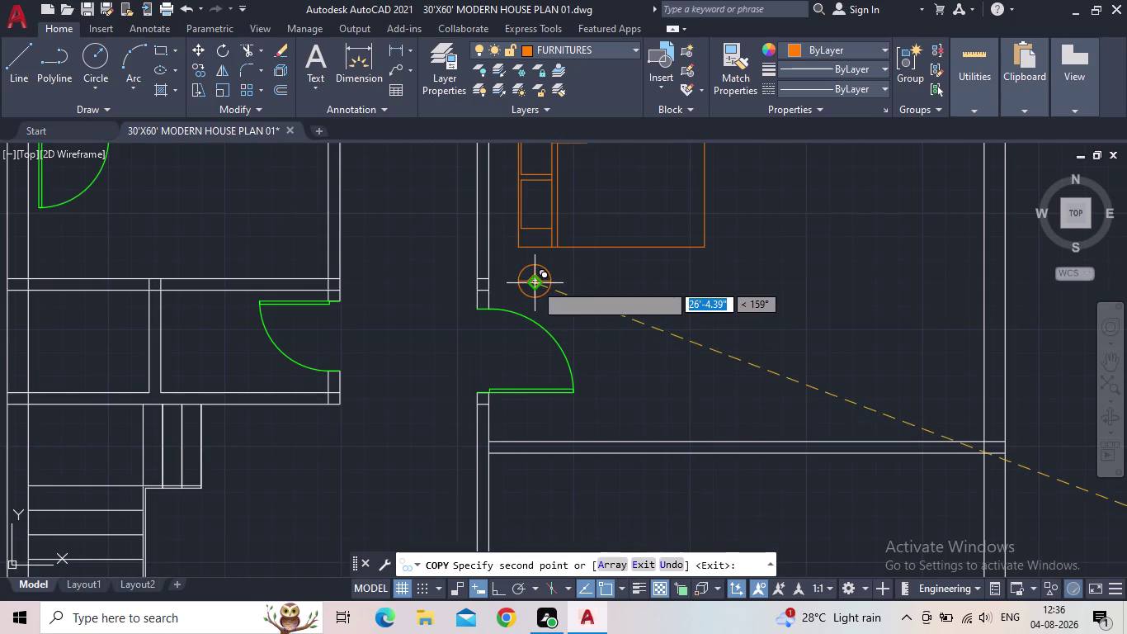
Place lamp copies beside the second bed and on both sides of the top bed.
middle_drag(627, 301, 830, 430)
scroll(down, 3)
middle_drag(728, 368, 823, 542)
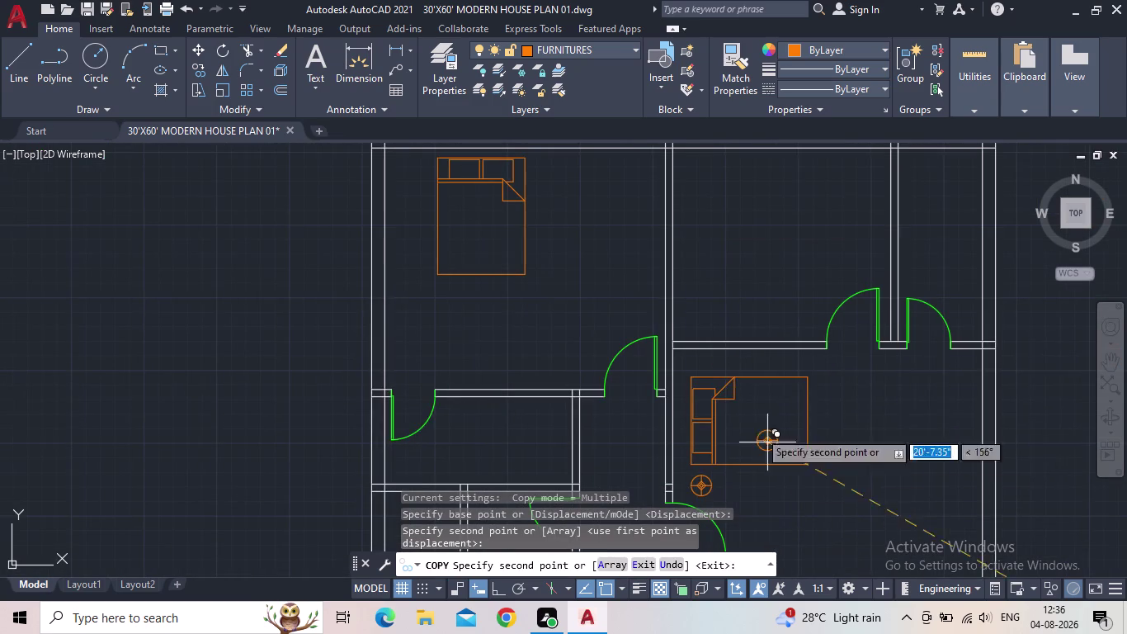
scroll(up, 3)
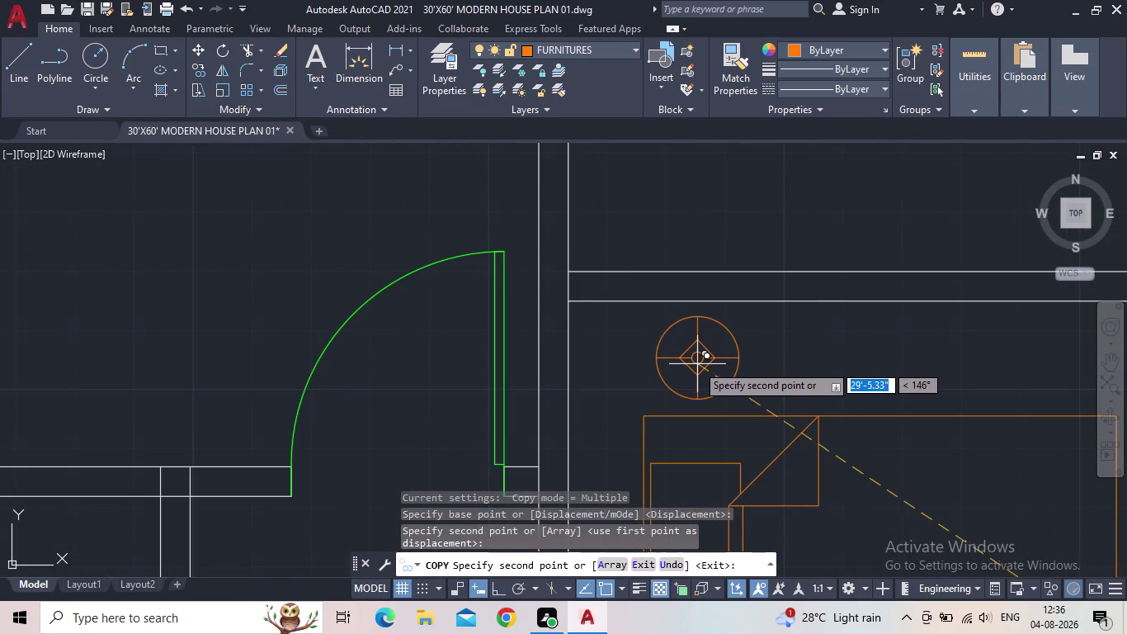
click(697, 364)
middle_drag(626, 386, 702, 433)
scroll(down, 3)
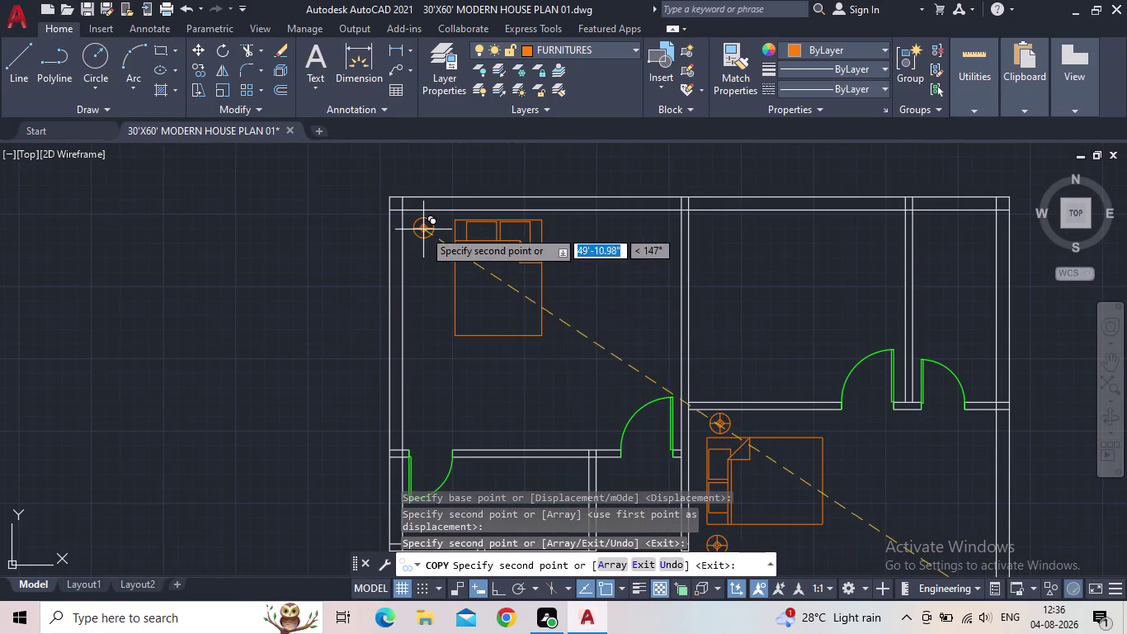
scroll(up, 3)
click(441, 226)
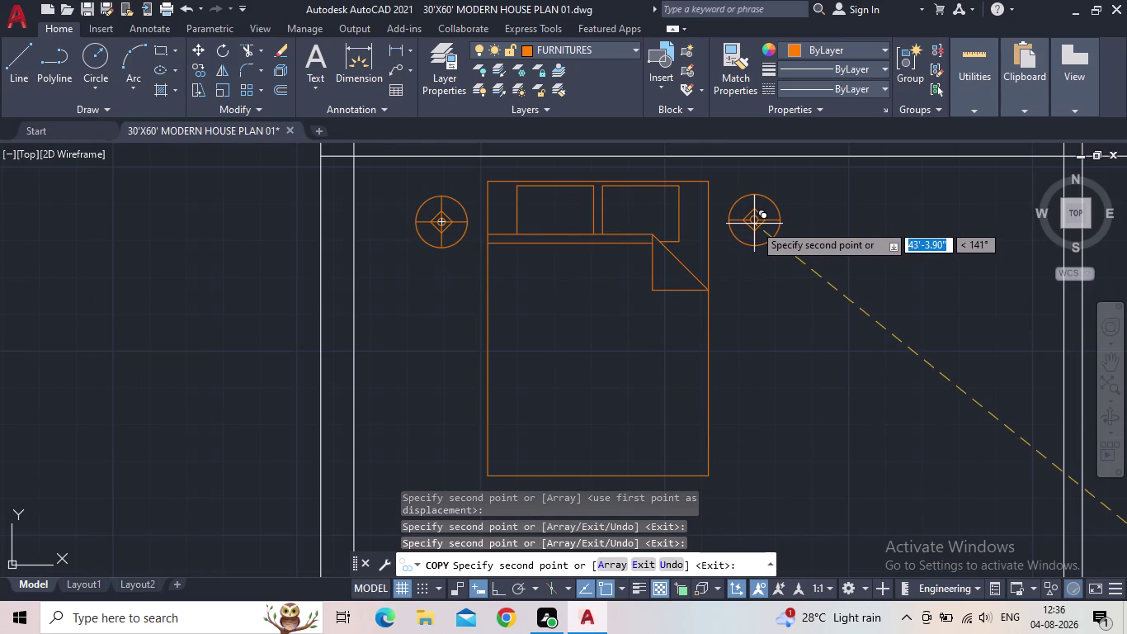
click(754, 224)
scroll(down, 3)
scroll(down, 3)
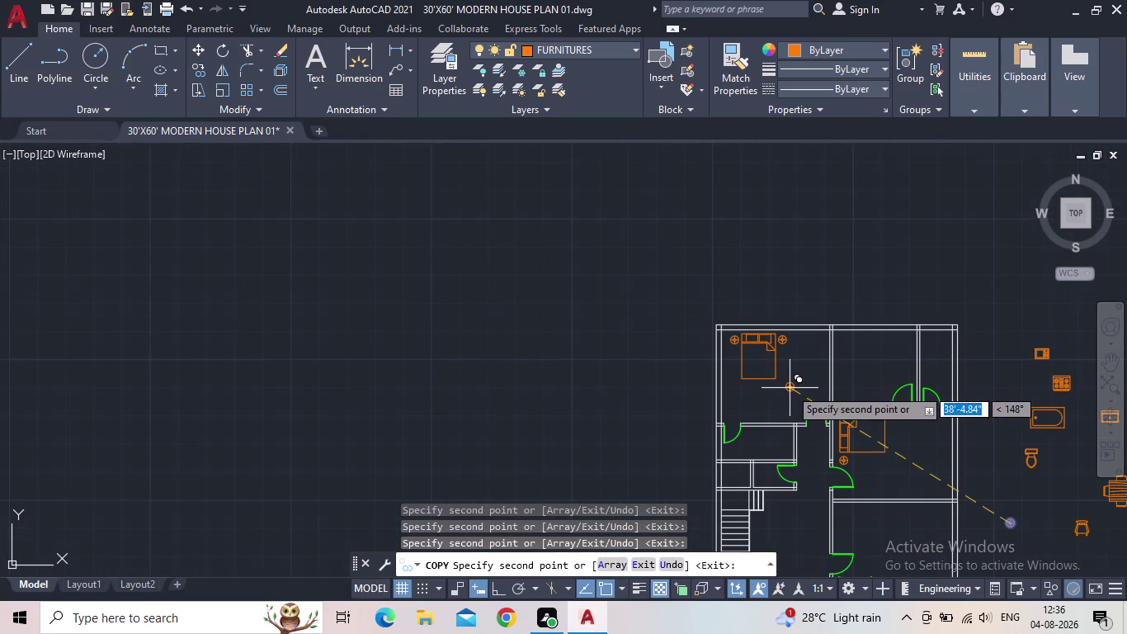
key(Escape)
click(87, 5)
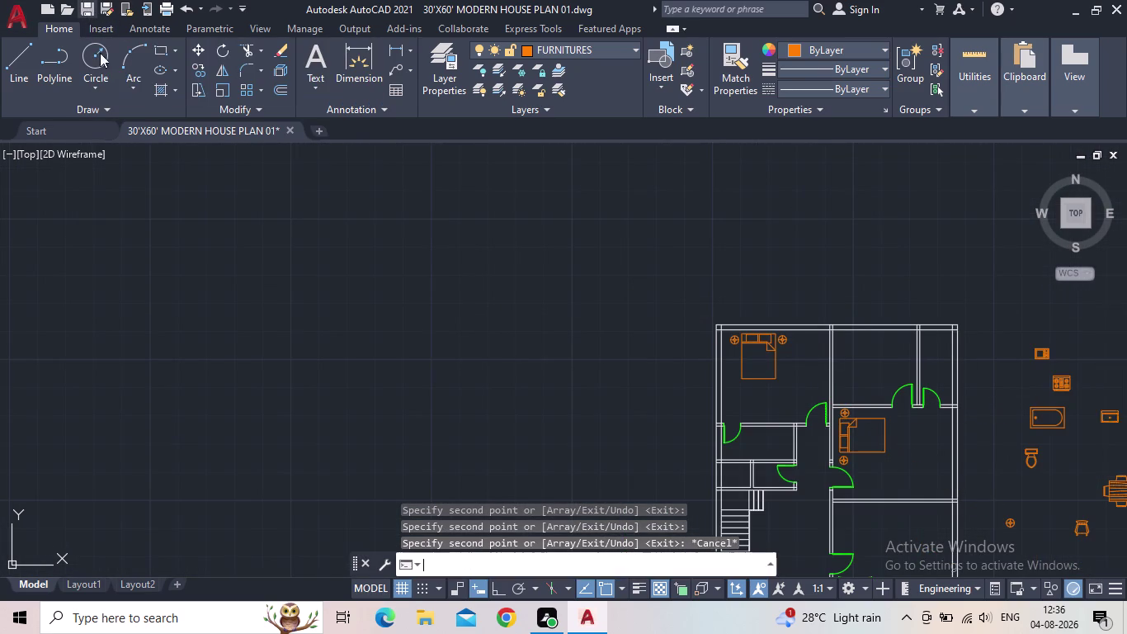
Bring the whole plan into view and save the drawing.
scroll(down, 3)
middle_drag(750, 374, 622, 316)
scroll(up, 3)
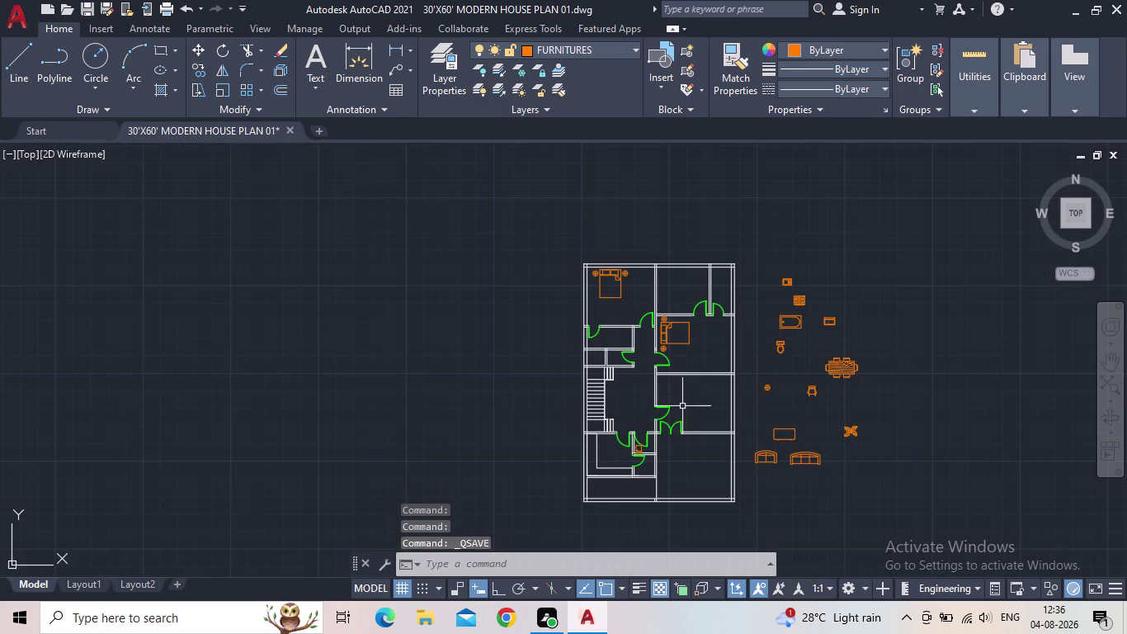
scroll(up, 3)
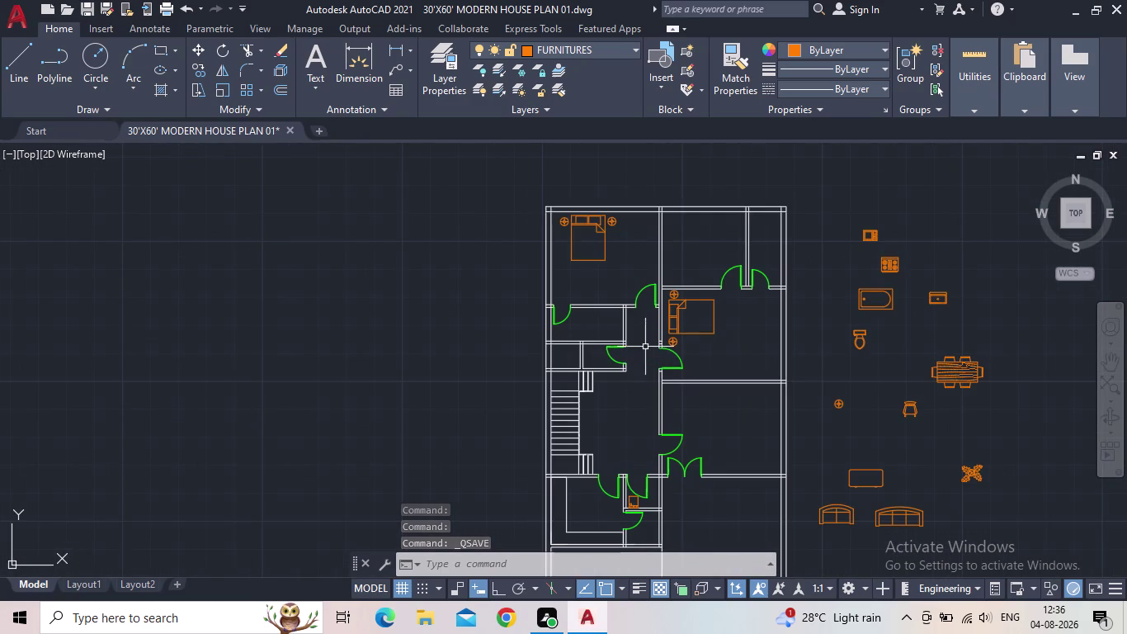
scroll(up, 3)
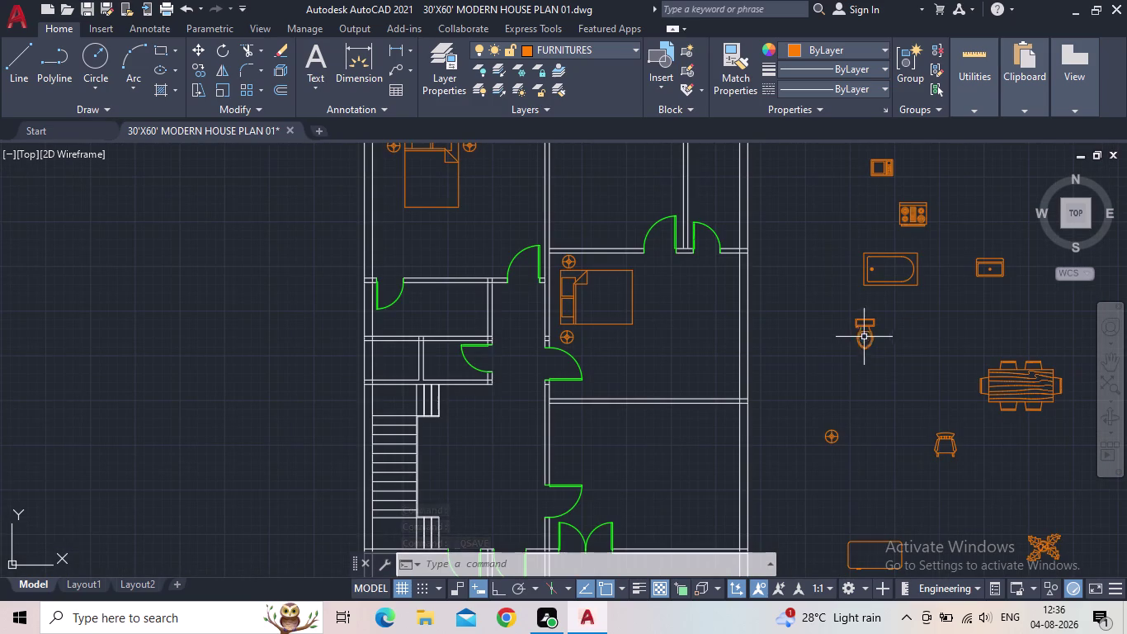
click(873, 341)
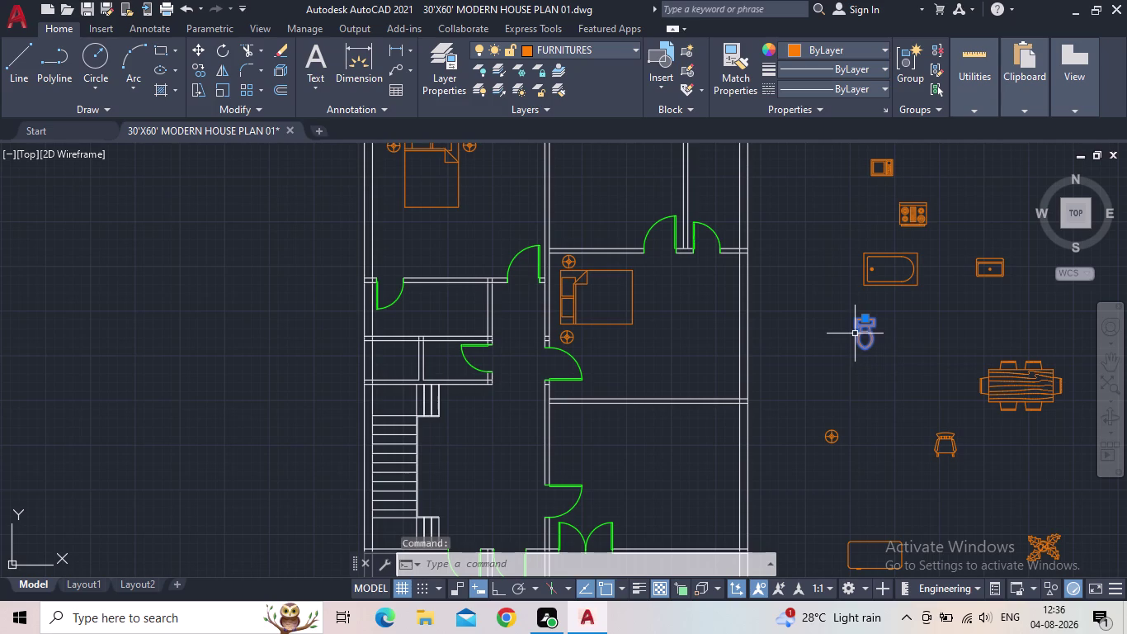
Rotate the existing toilet symbol upright with RO.
text(RO)
key(Return)
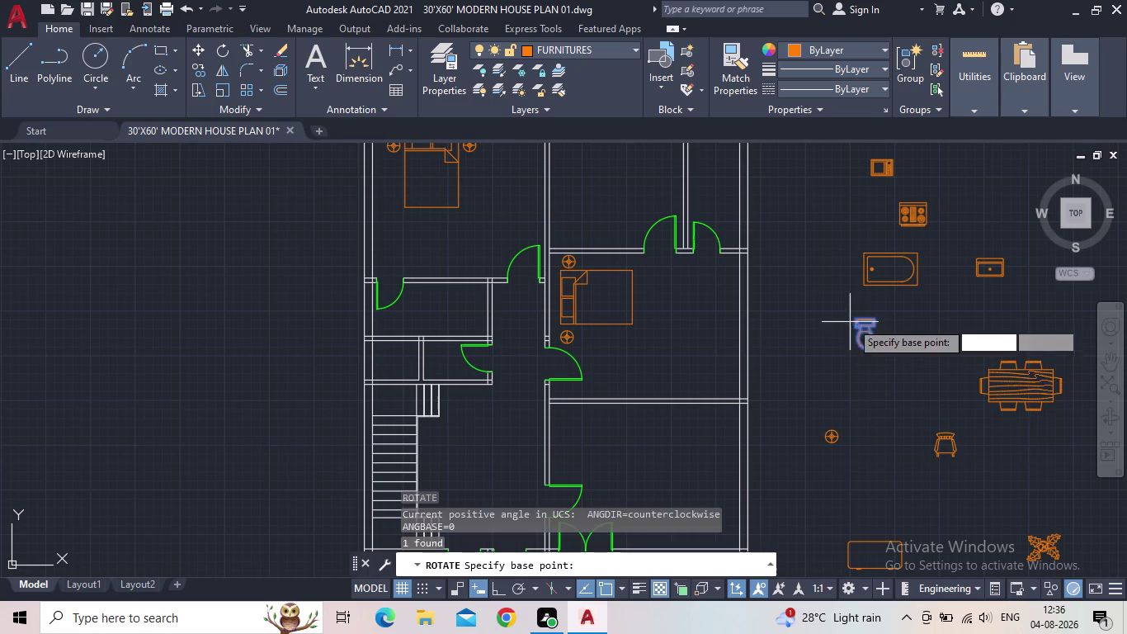
drag(863, 317, 870, 317)
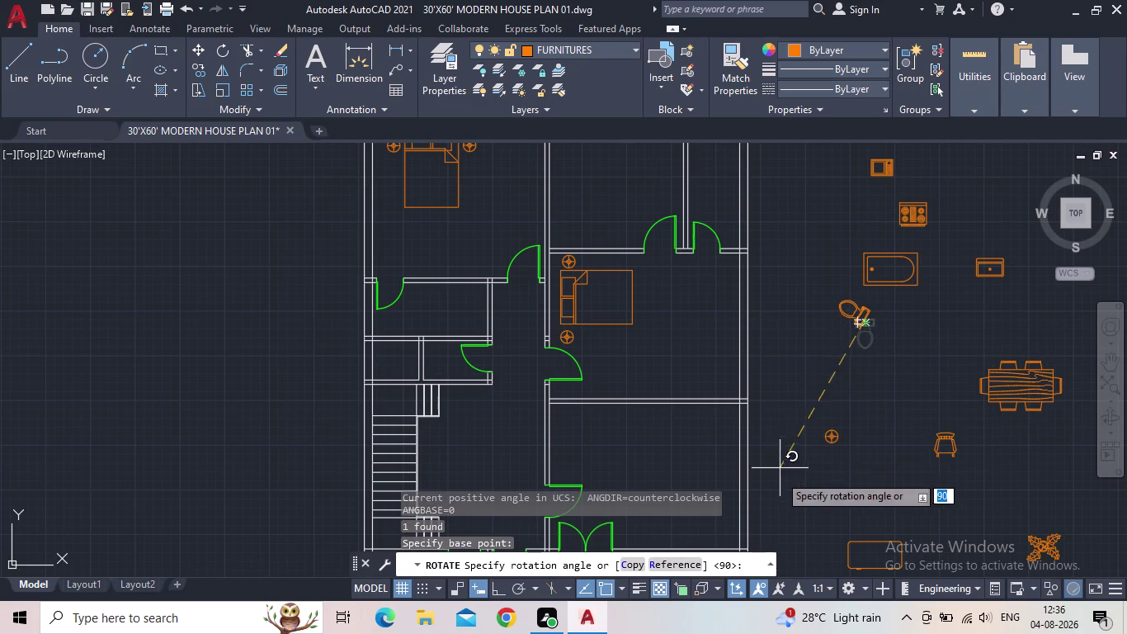
click(498, 587)
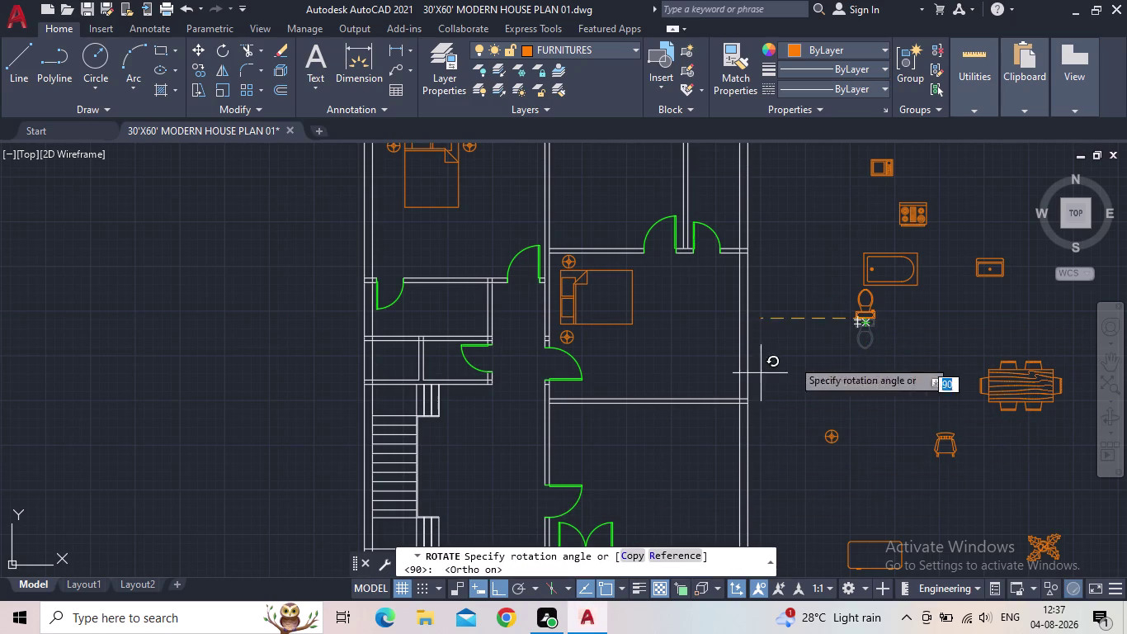
click(818, 329)
key(Escape)
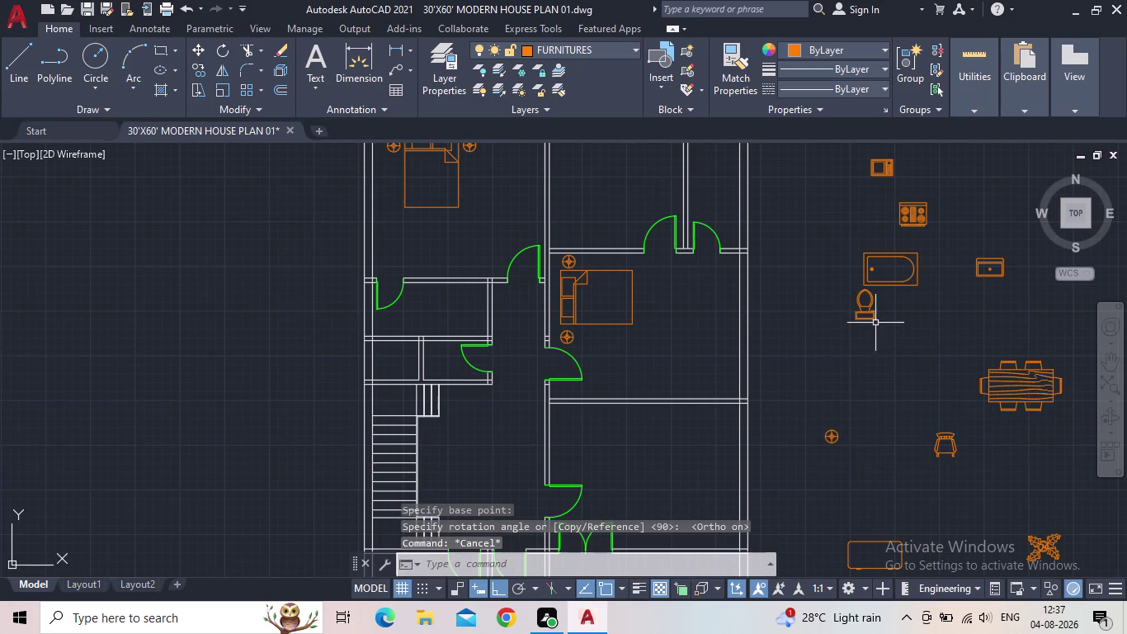
Copy the rotated toilet, placing a copy beside the stairs.
drag(888, 325, 874, 316)
click(847, 308)
key(c)
key(o)
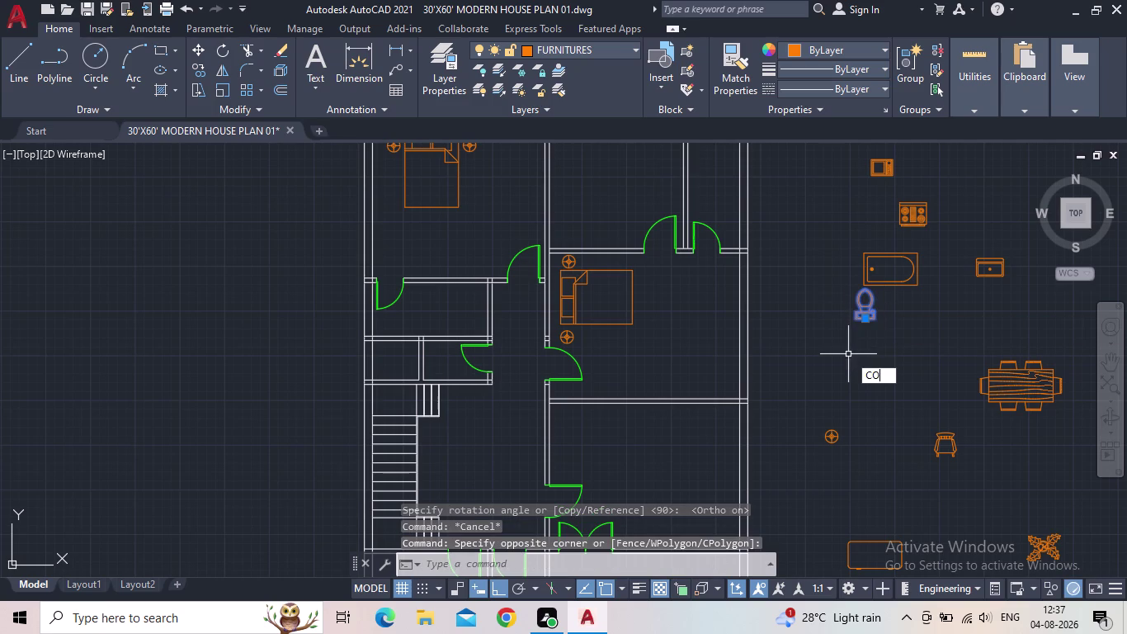
key(Return)
click(868, 319)
middle_drag(431, 425, 482, 412)
click(494, 590)
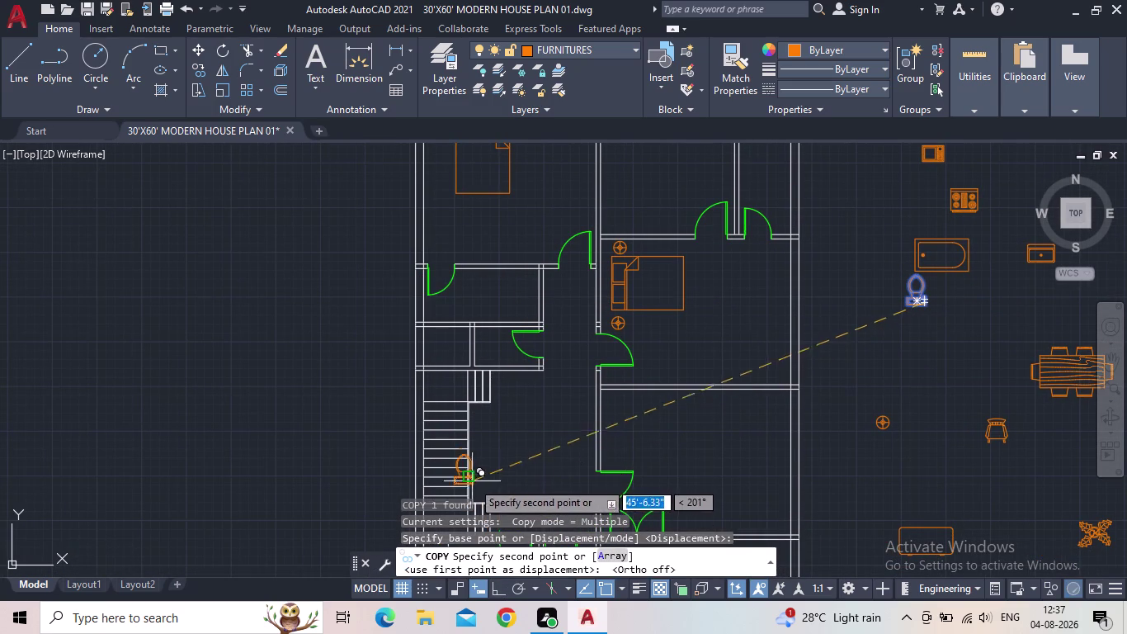
Place the toilet copy in the lower washroom.
scroll(up, 3)
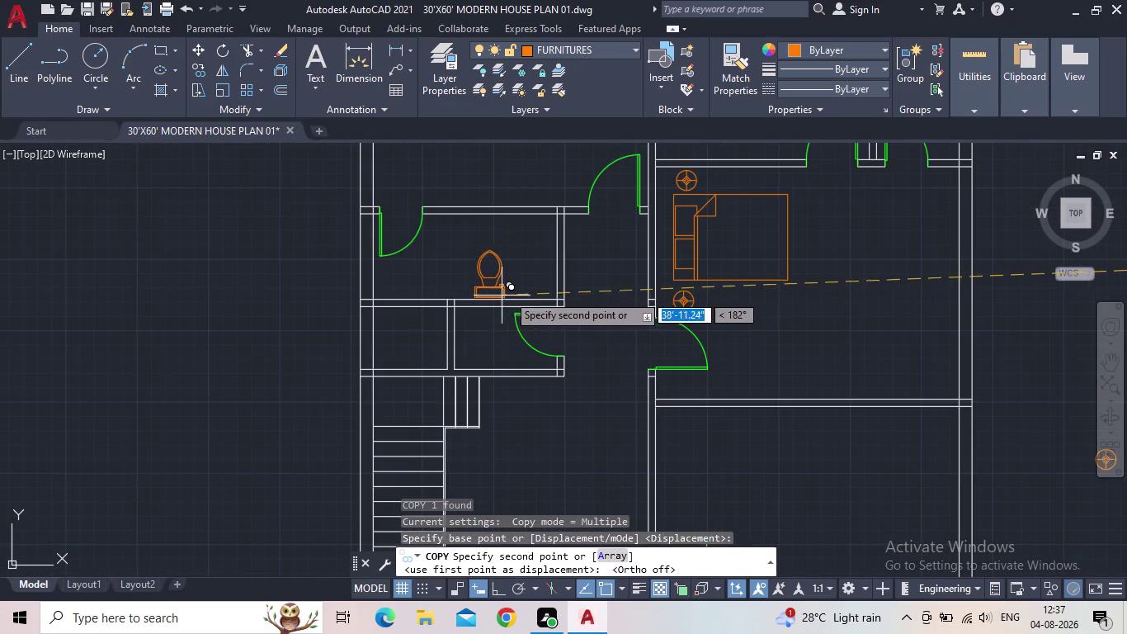
click(518, 291)
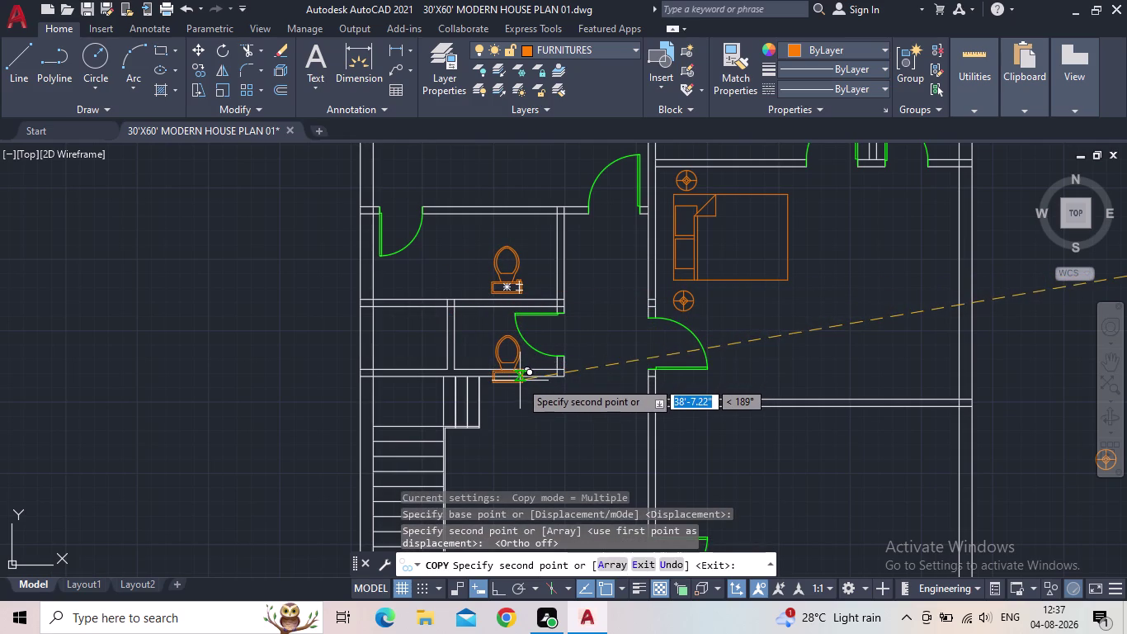
scroll(up, 3)
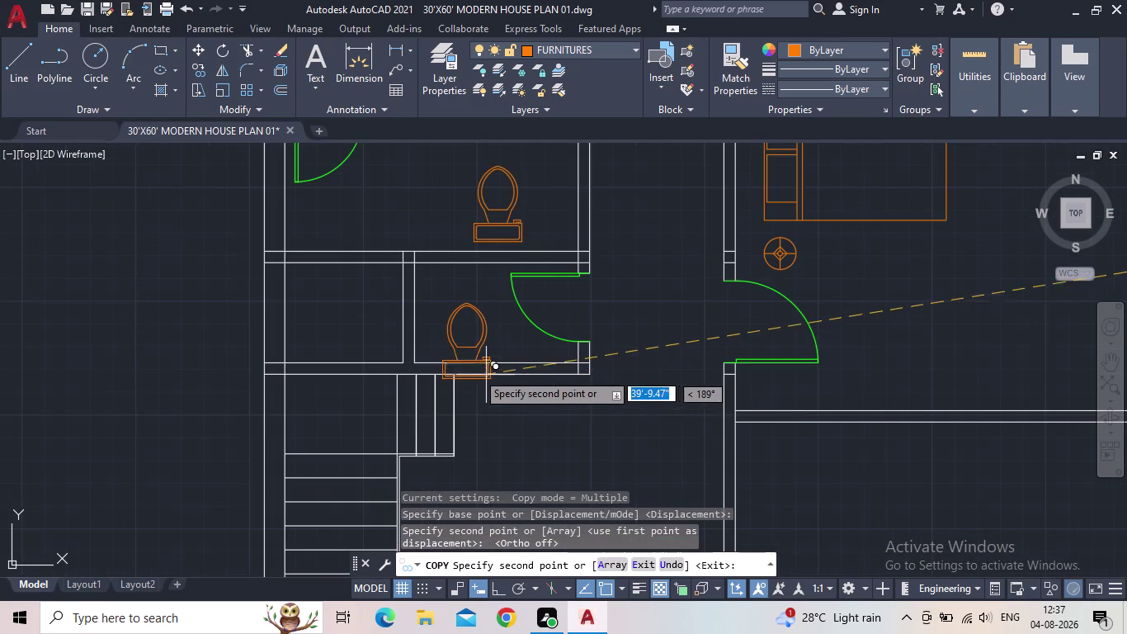
scroll(down, 3)
scroll(up, 3)
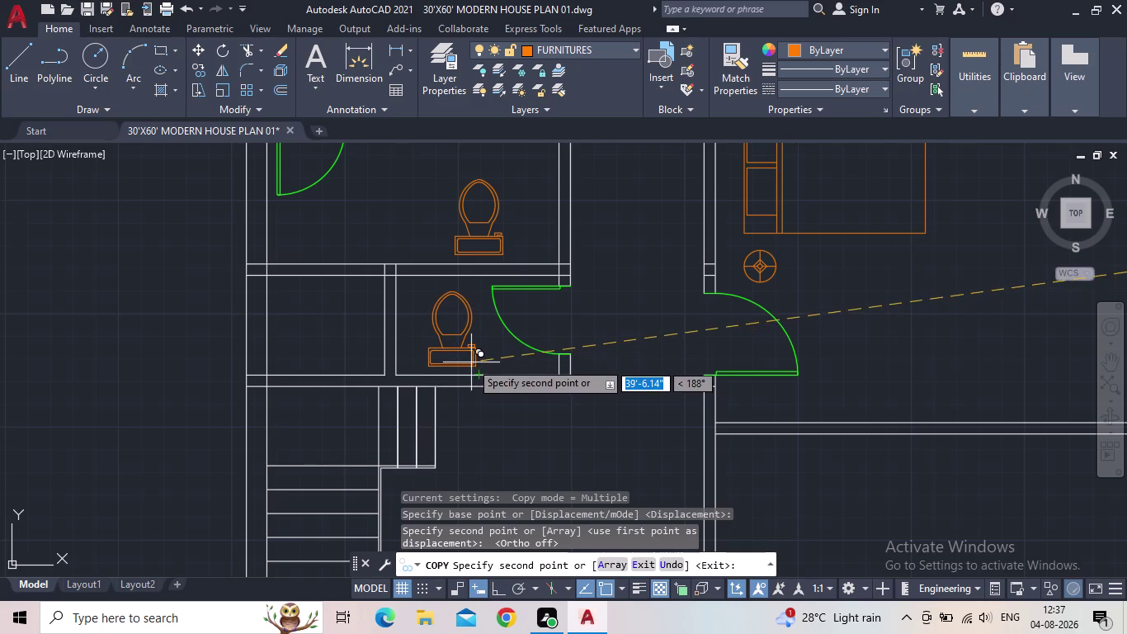
click(463, 350)
key(Escape)
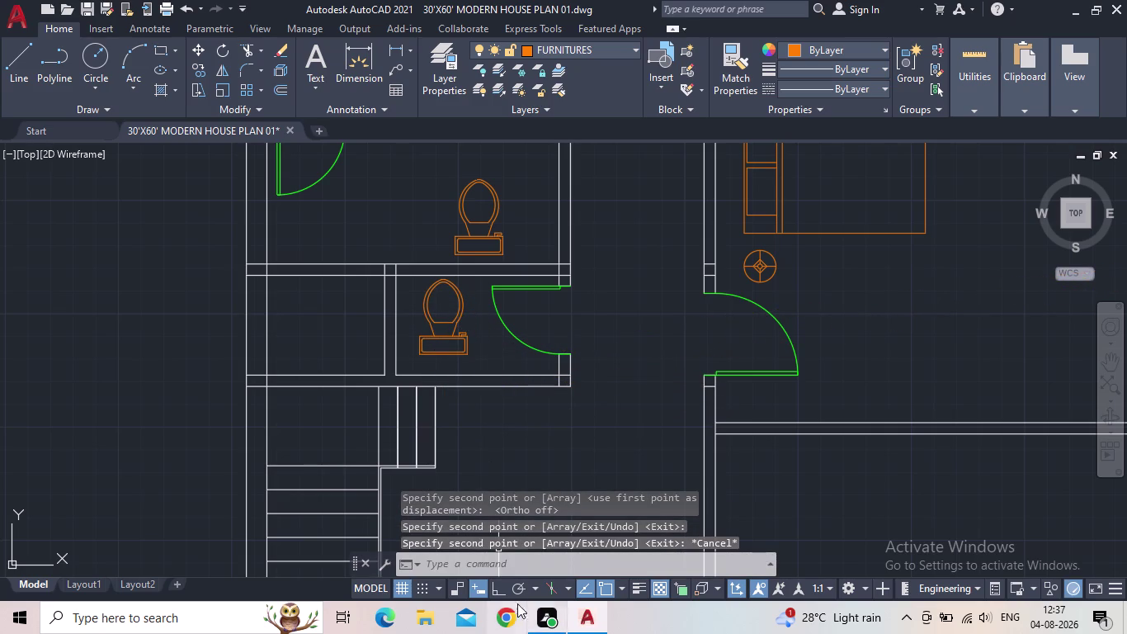
Rotate the copied toilet about its tank so it lies sideways.
click(496, 582)
drag(486, 364, 467, 362)
click(427, 349)
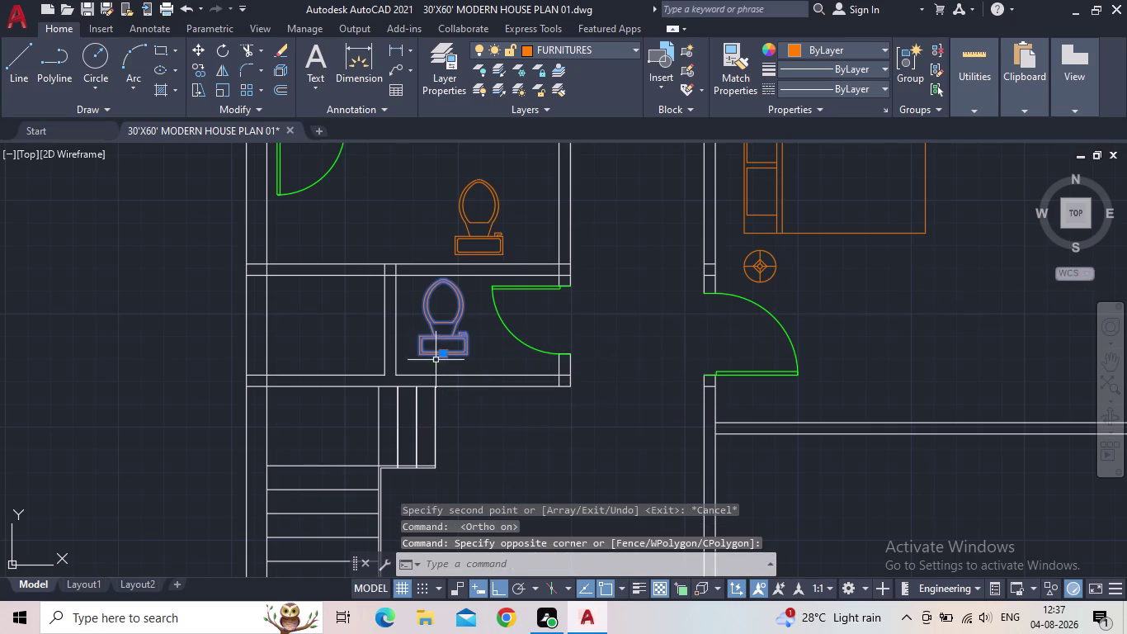
key(r)
key(o)
key(Return)
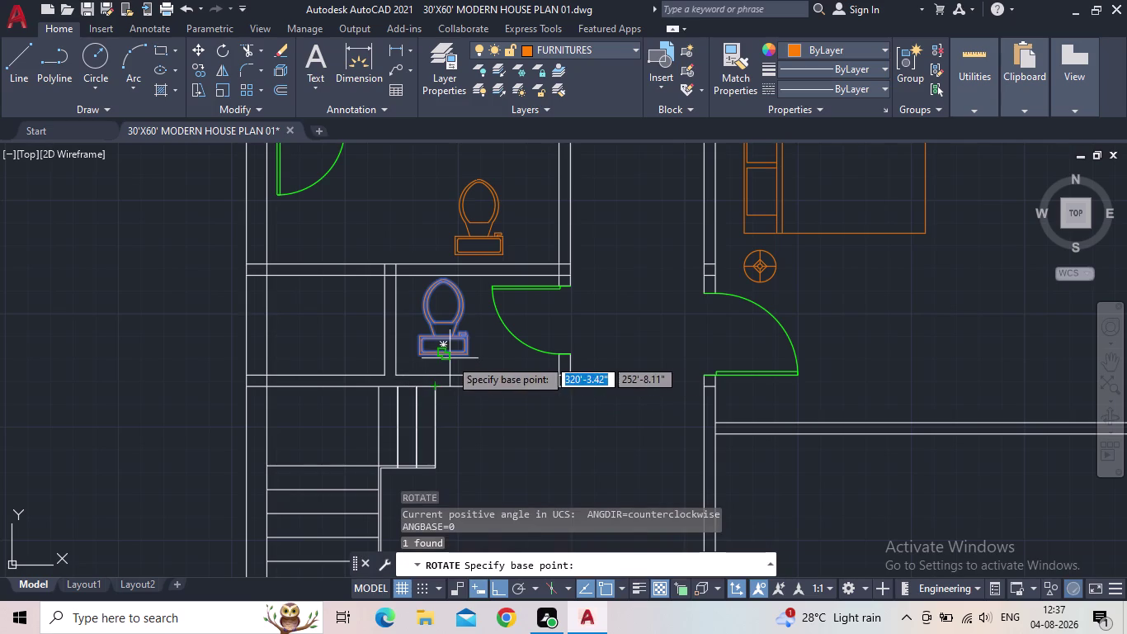
click(449, 358)
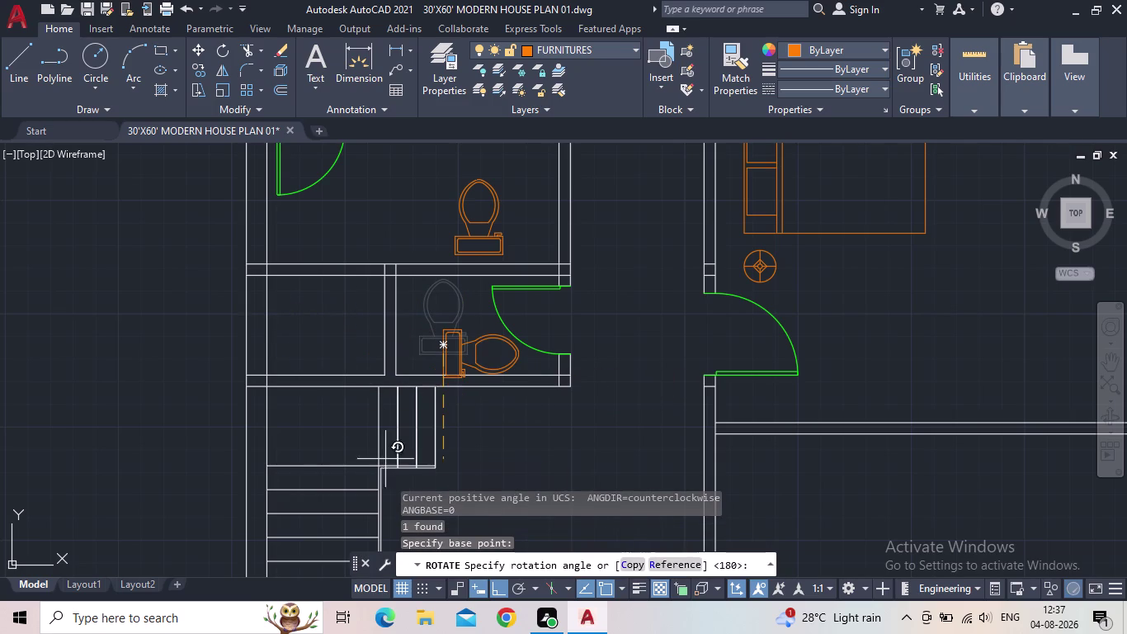
click(485, 459)
click(442, 355)
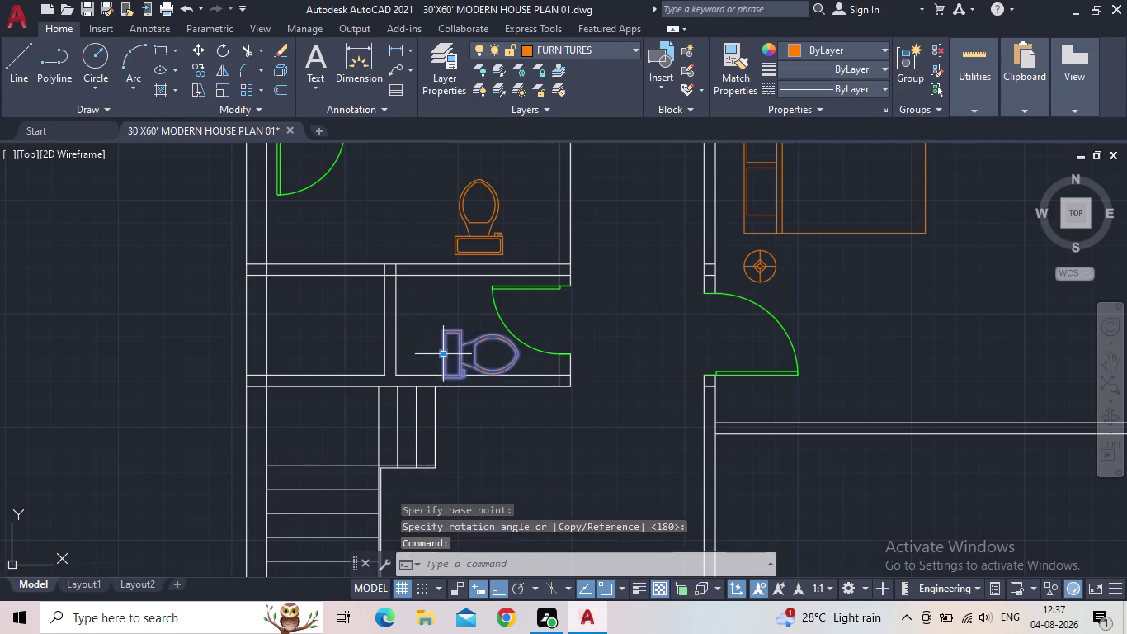
Shift the sideways toilet against the washroom's left wall.
click(442, 359)
drag(442, 353, 415, 326)
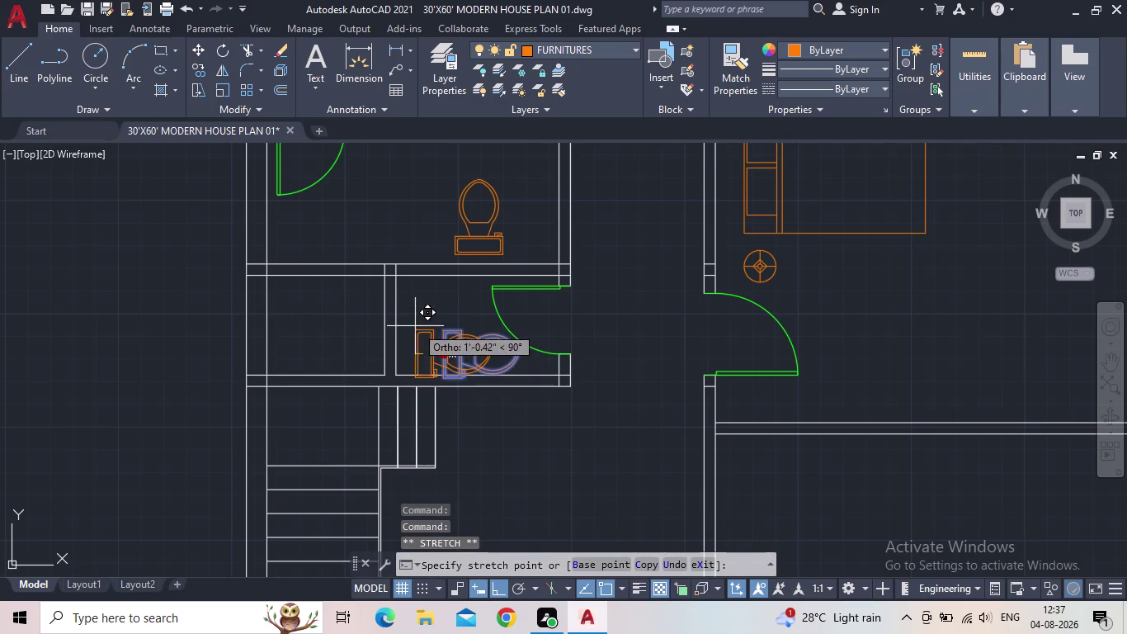
drag(415, 326, 414, 325)
click(493, 590)
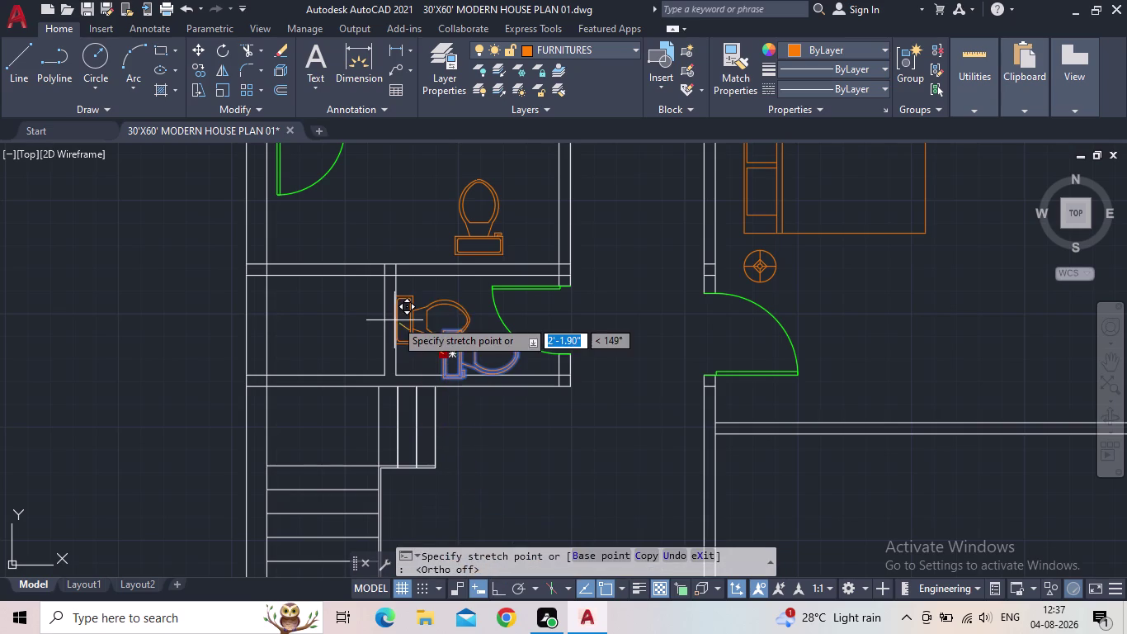
click(406, 324)
key(Escape)
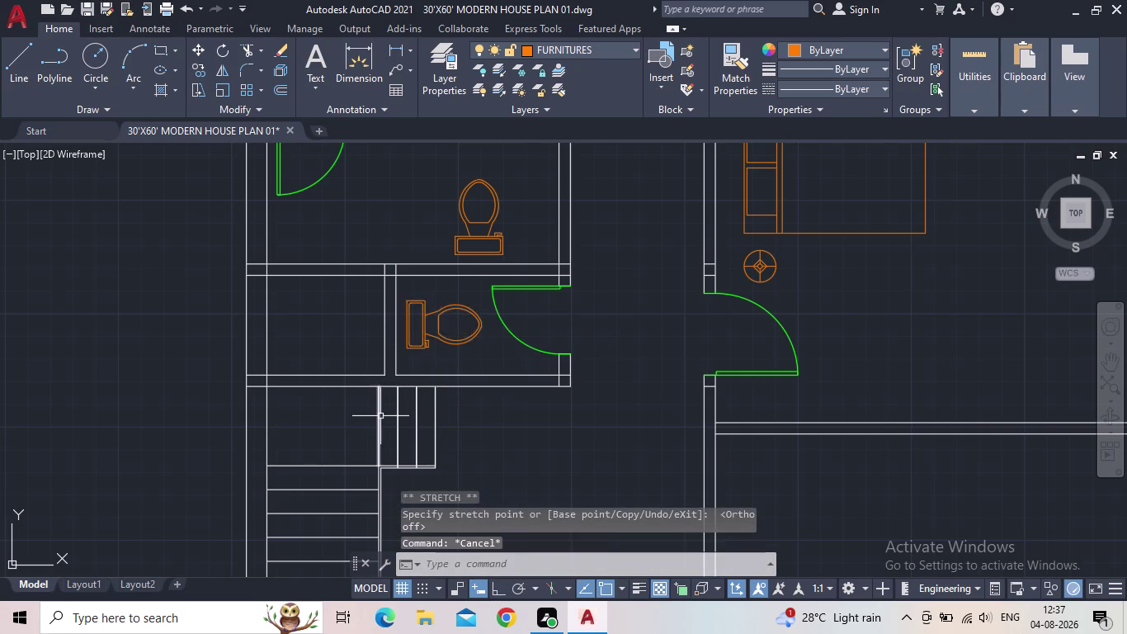
scroll(down, 3)
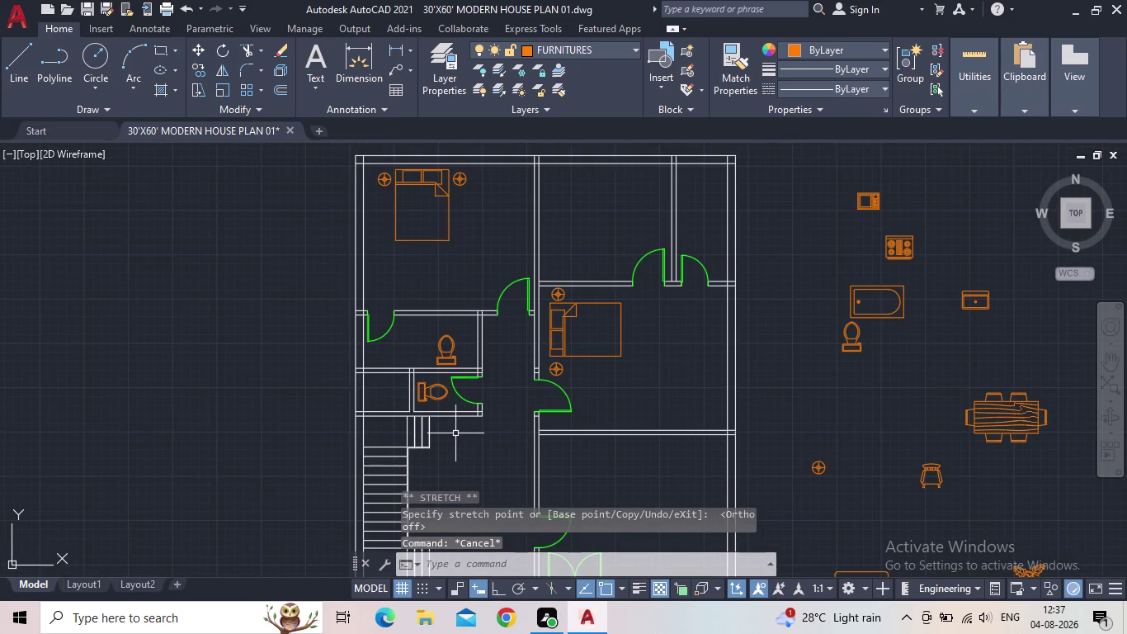
scroll(up, 3)
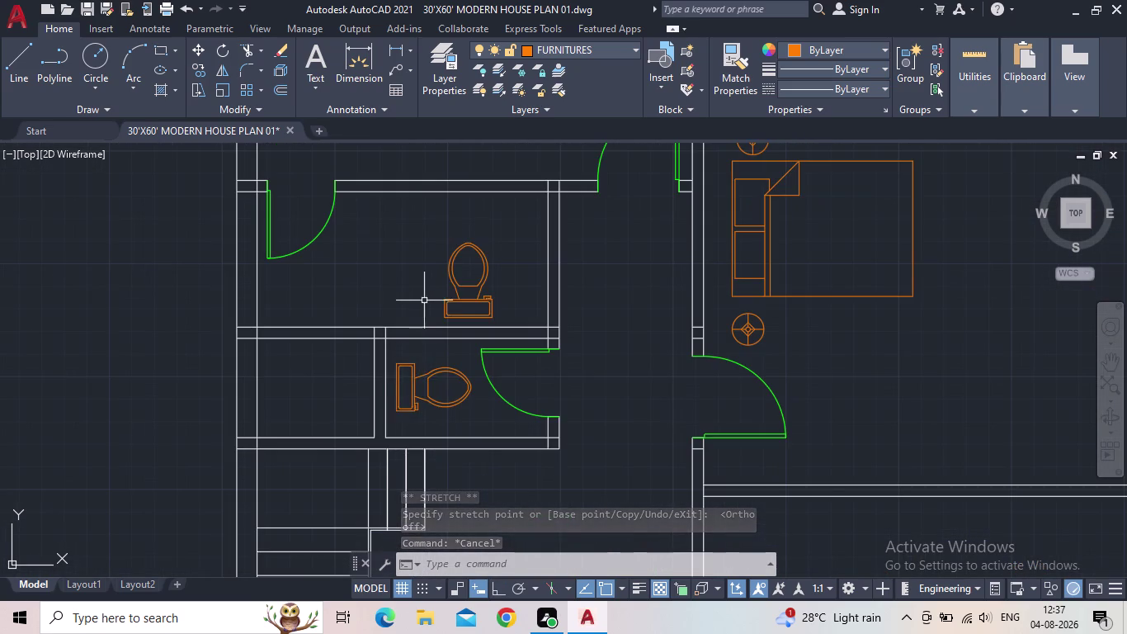
scroll(down, 3)
middle_drag(461, 347, 461, 400)
scroll(down, 3)
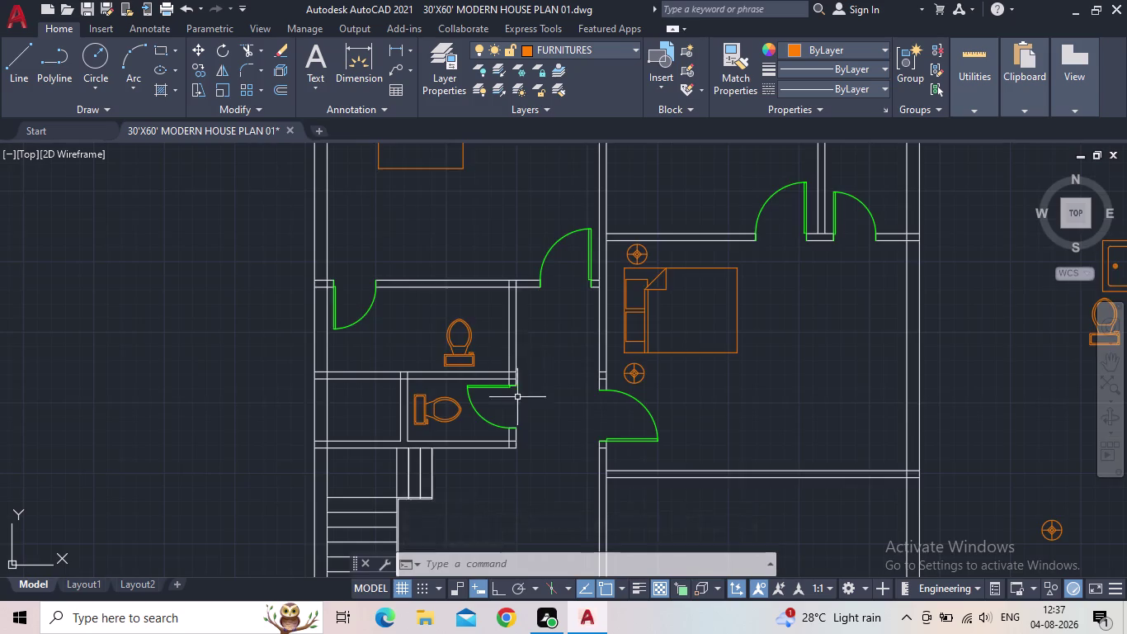
scroll(down, 3)
middle_drag(519, 414, 482, 444)
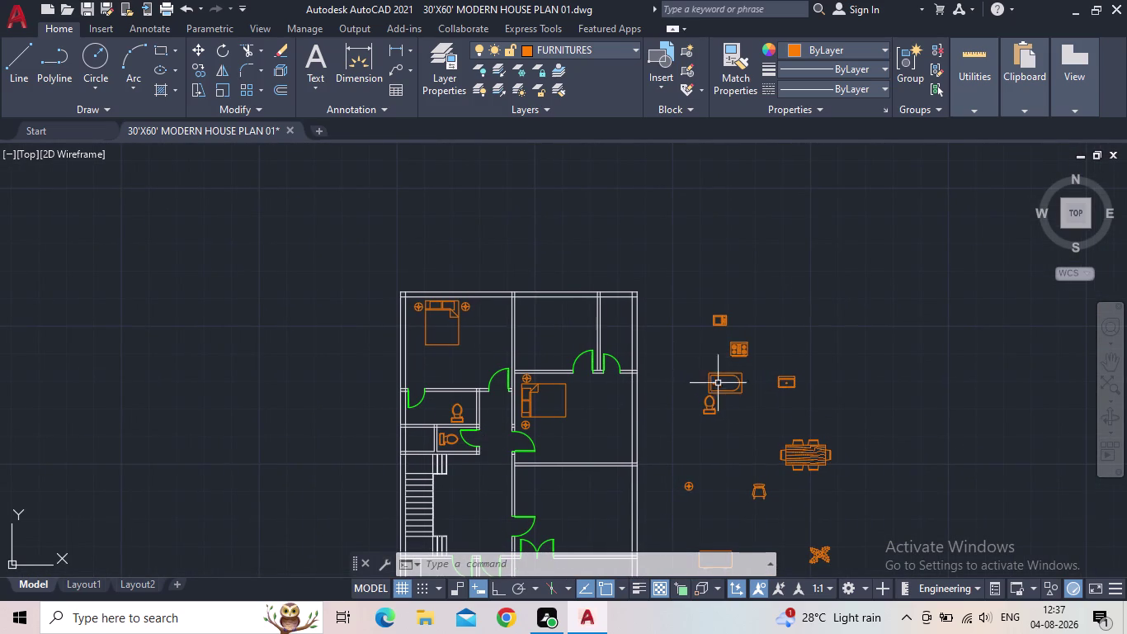
scroll(up, 3)
middle_drag(717, 377, 770, 353)
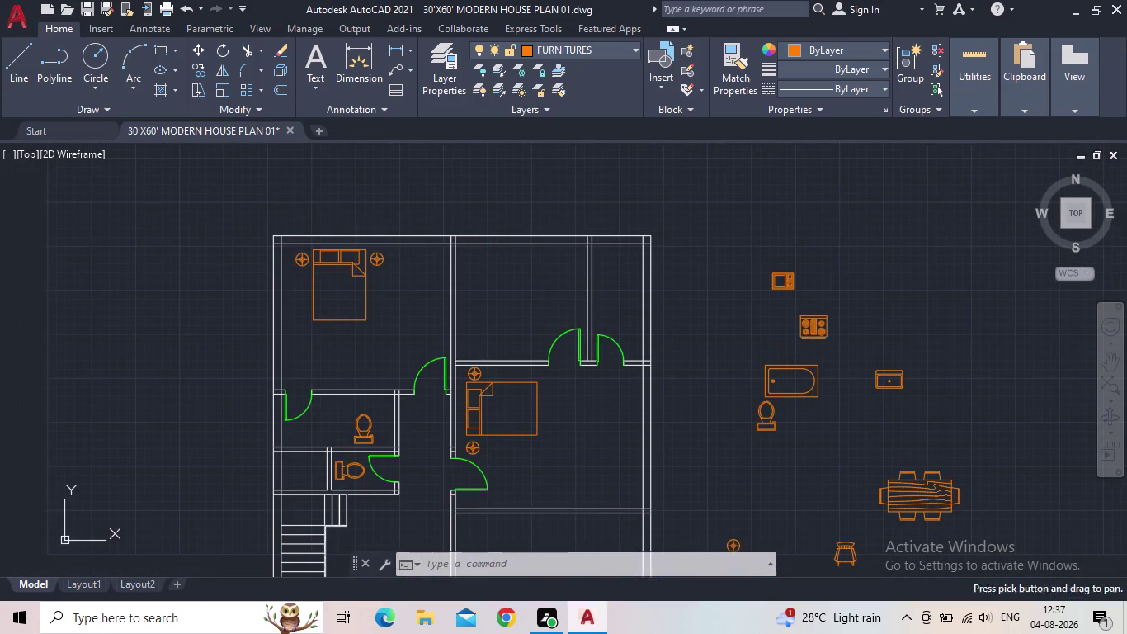
click(773, 448)
click(751, 417)
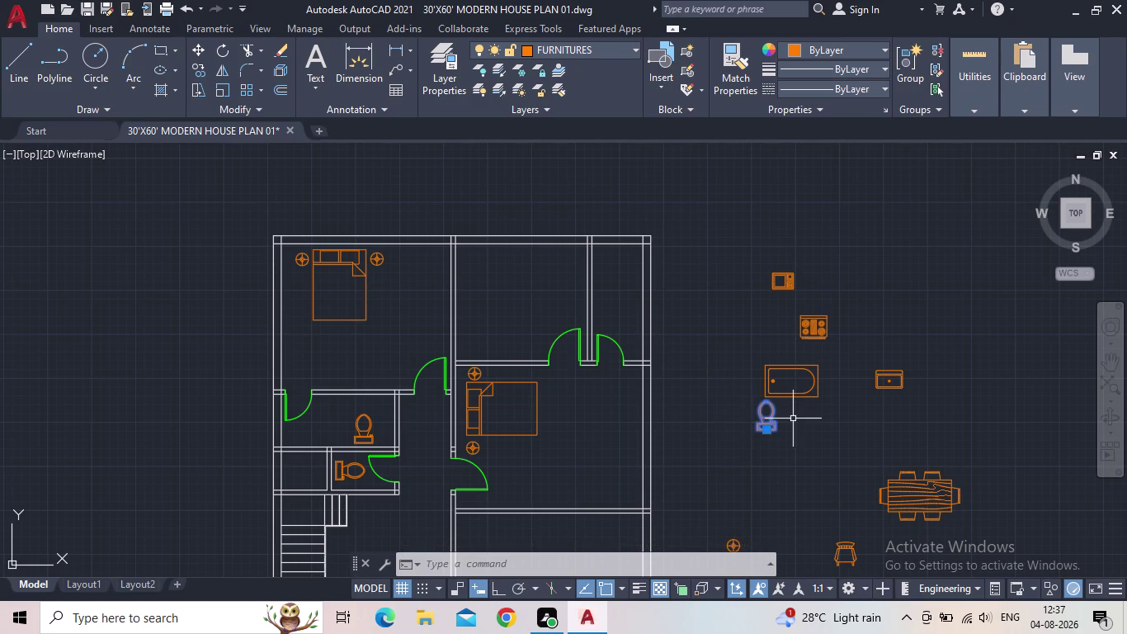
Rotate the spare toilet block 270° so it sits sideways.
scroll(up, 3)
key(r)
key(o)
key(Return)
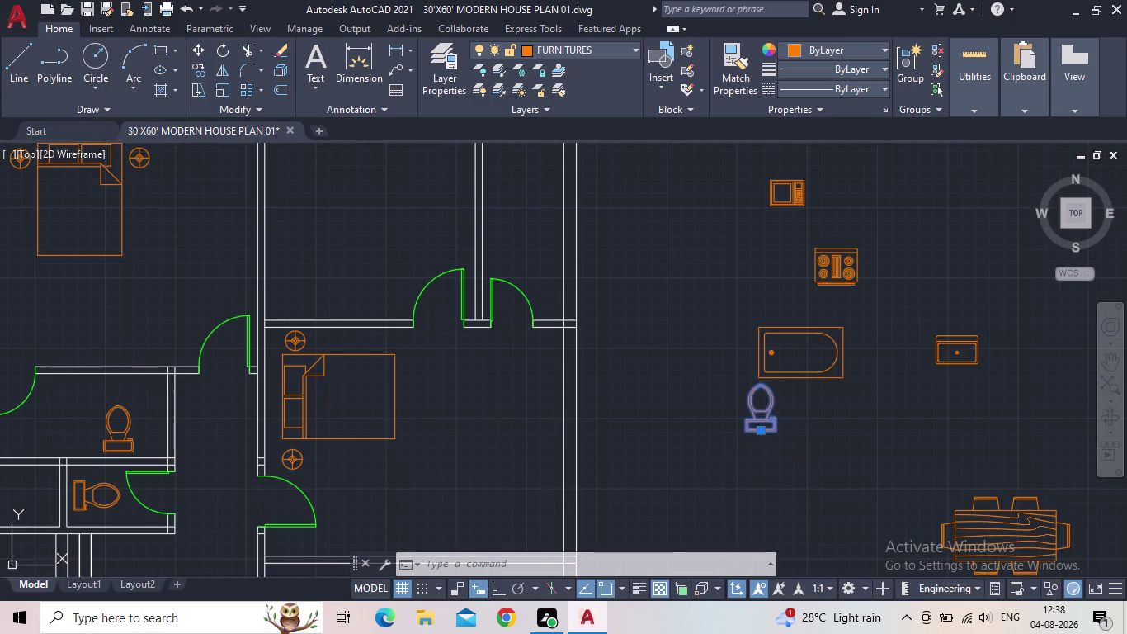
click(496, 585)
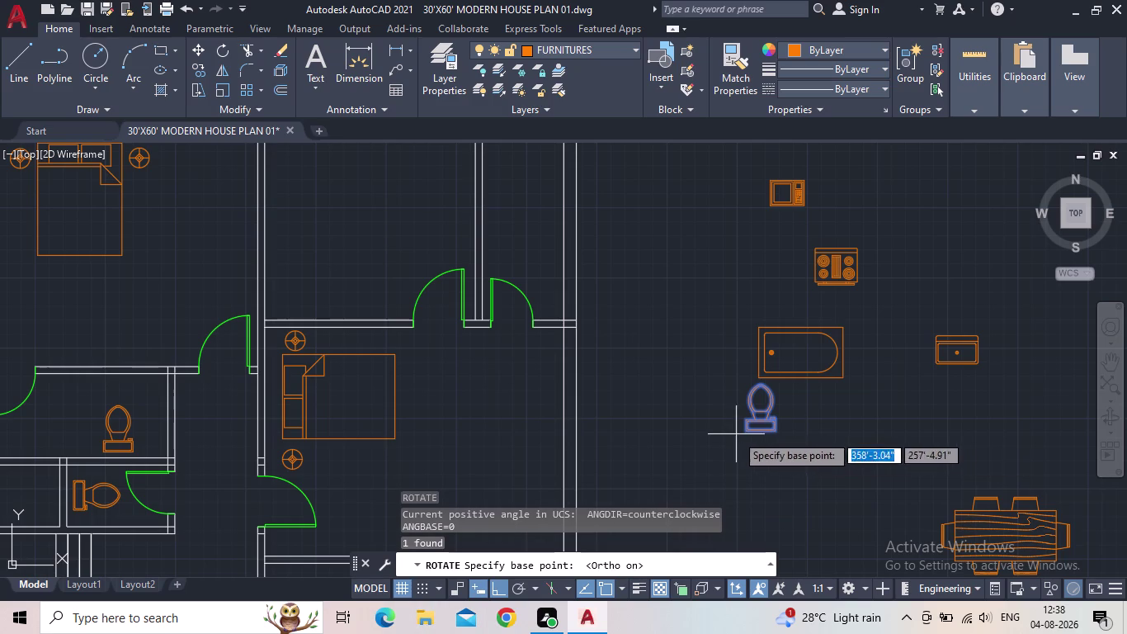
click(766, 431)
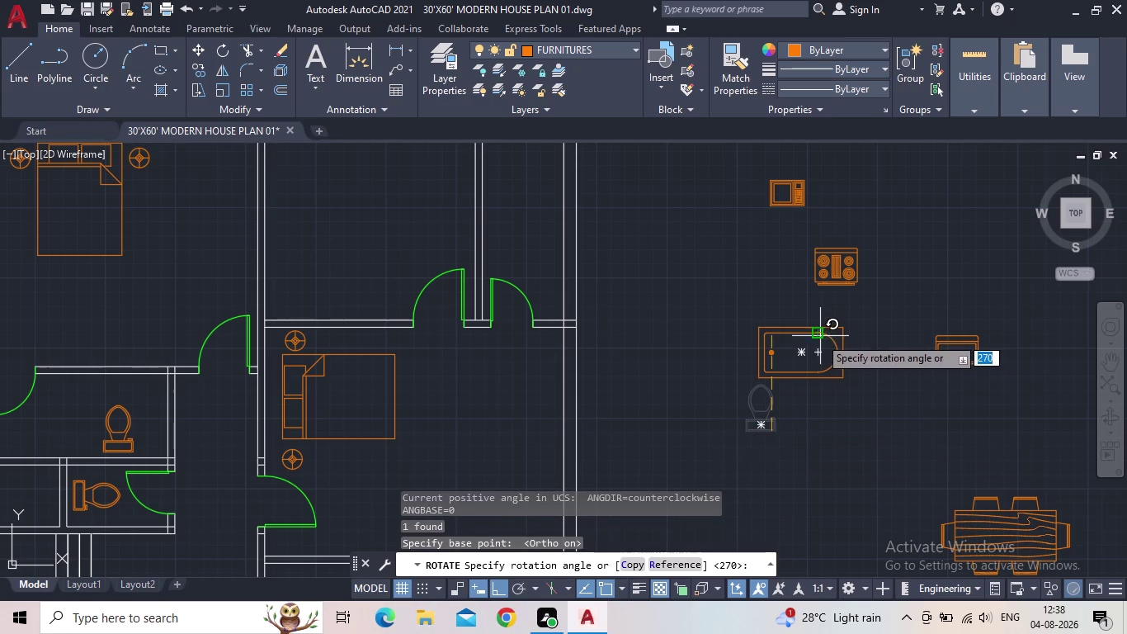
click(773, 287)
drag(782, 461, 758, 459)
click(744, 447)
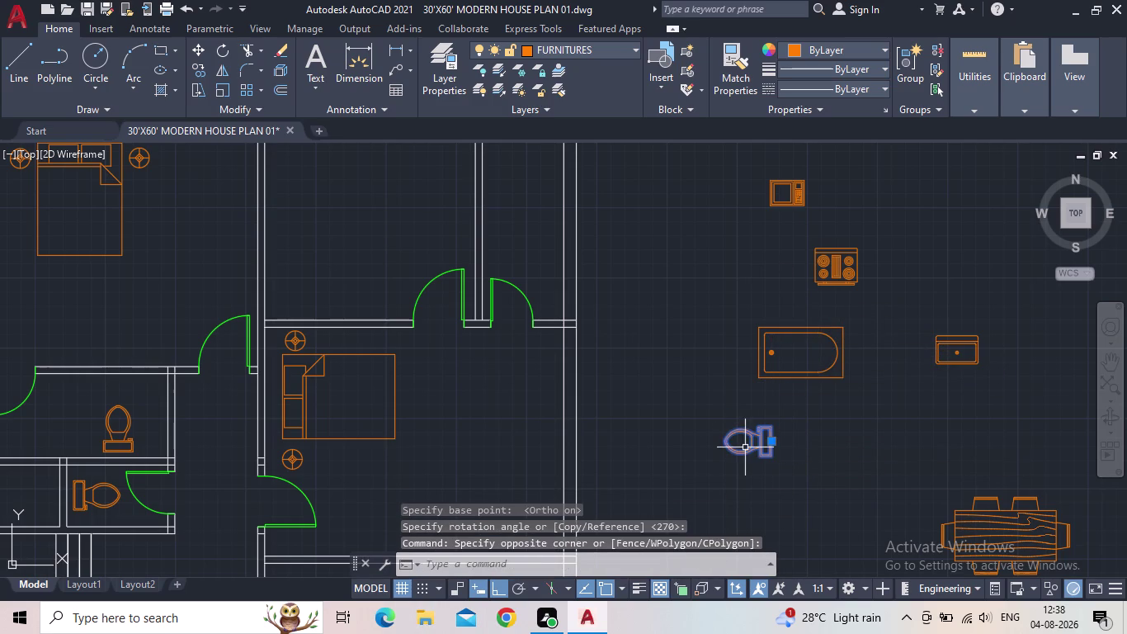
Copy the sideways toilet from its tank, panning toward the top-right room.
key(c)
key(o)
key(Return)
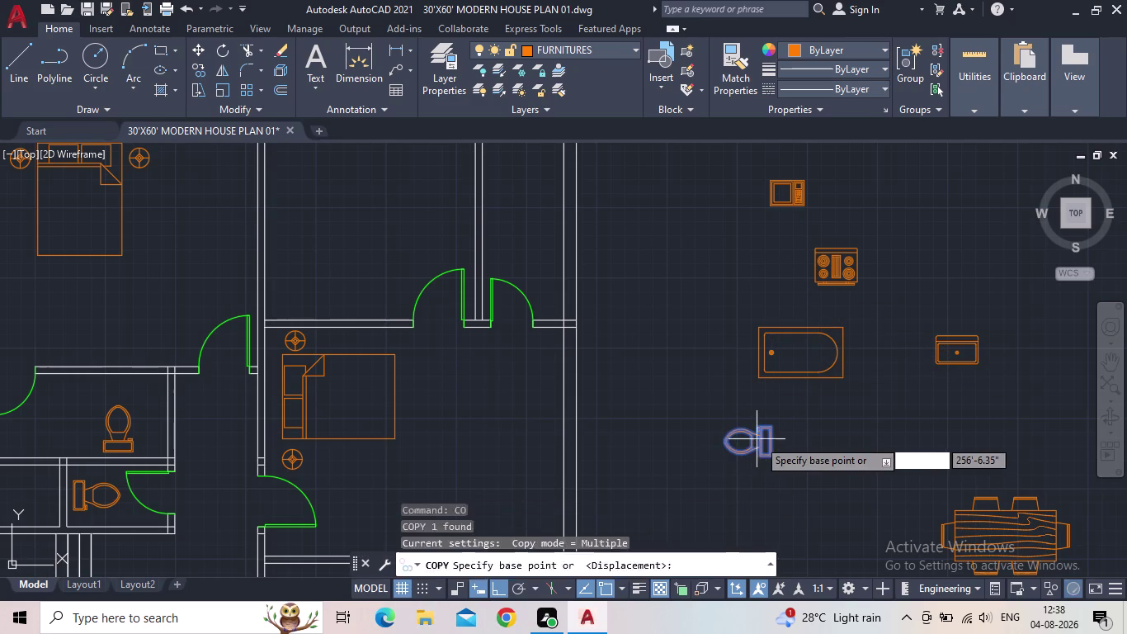
click(772, 439)
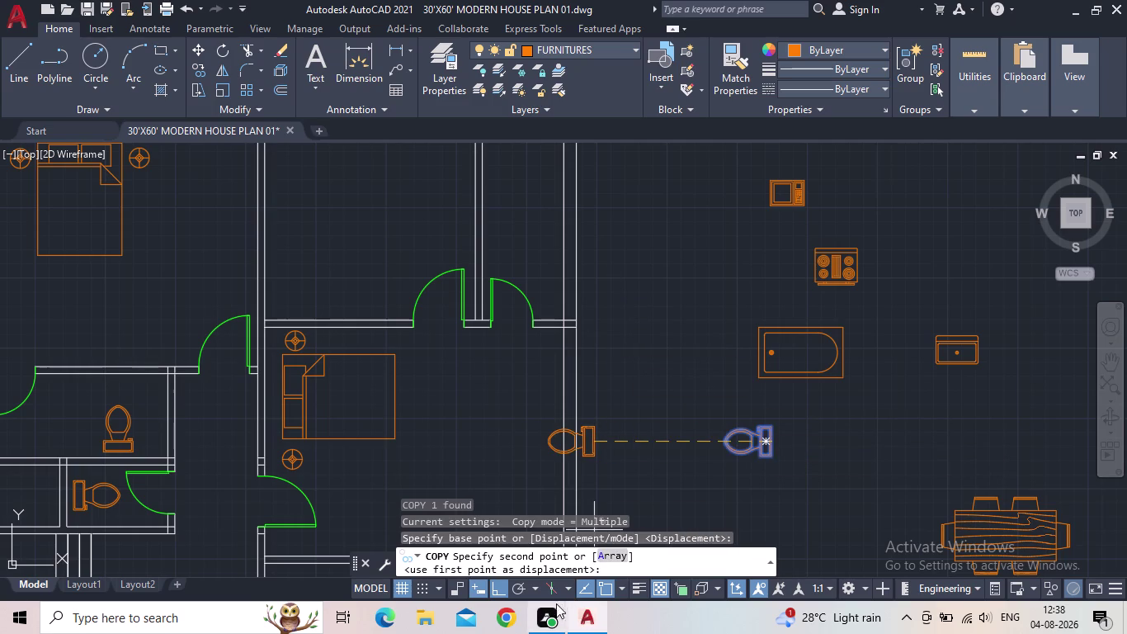
click(502, 582)
middle_drag(542, 300, 555, 364)
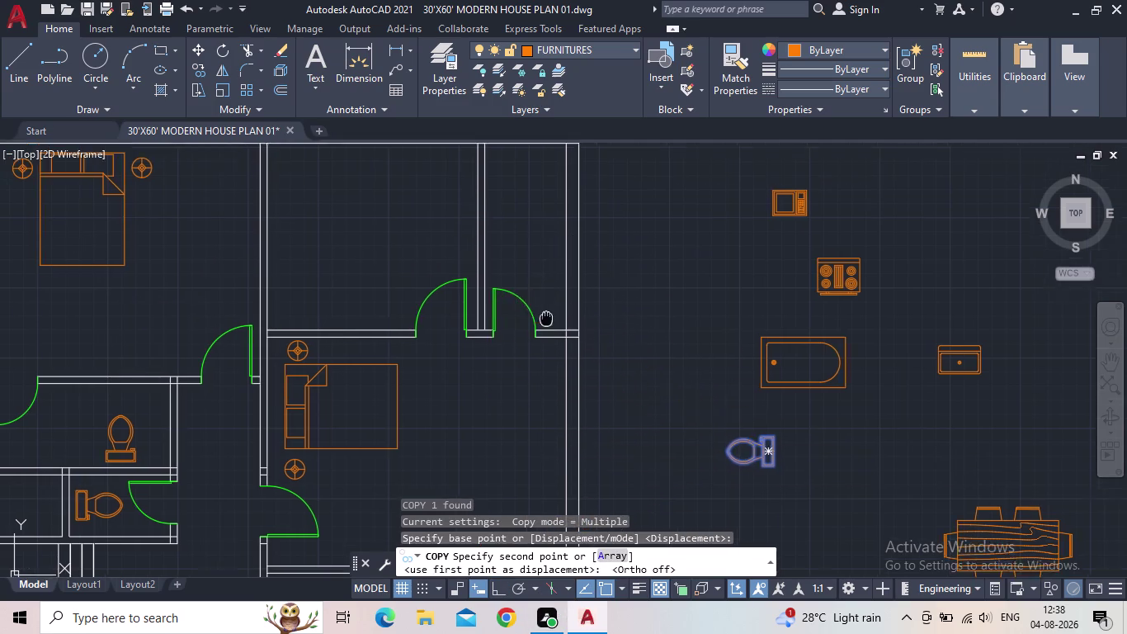
middle_drag(555, 364, 571, 450)
scroll(up, 3)
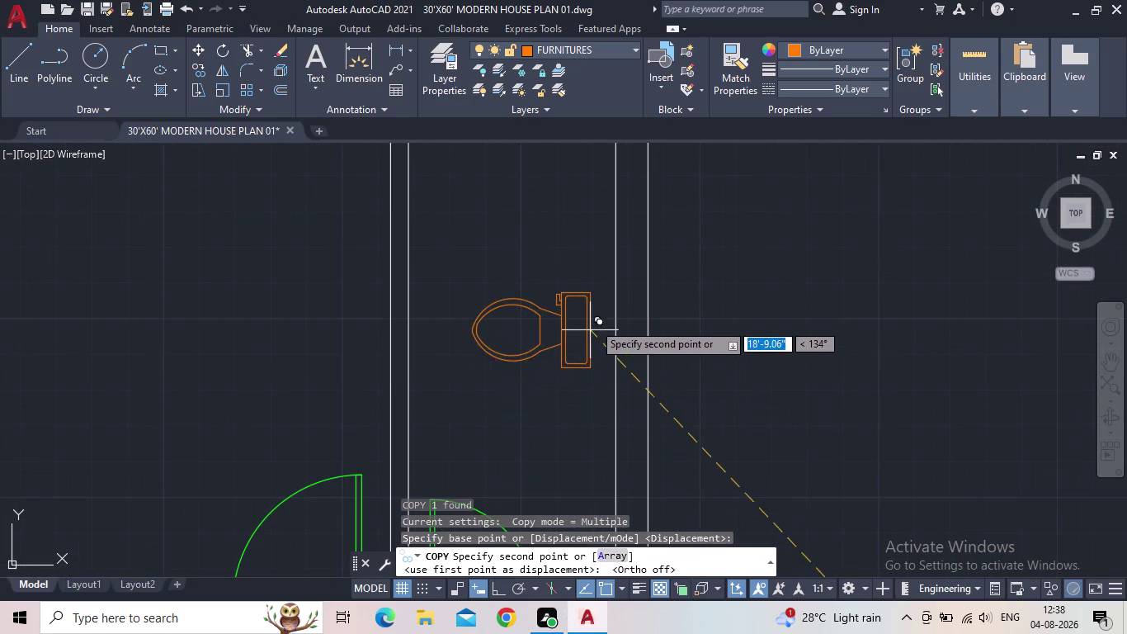
scroll(down, 3)
middle_drag(594, 276, 591, 314)
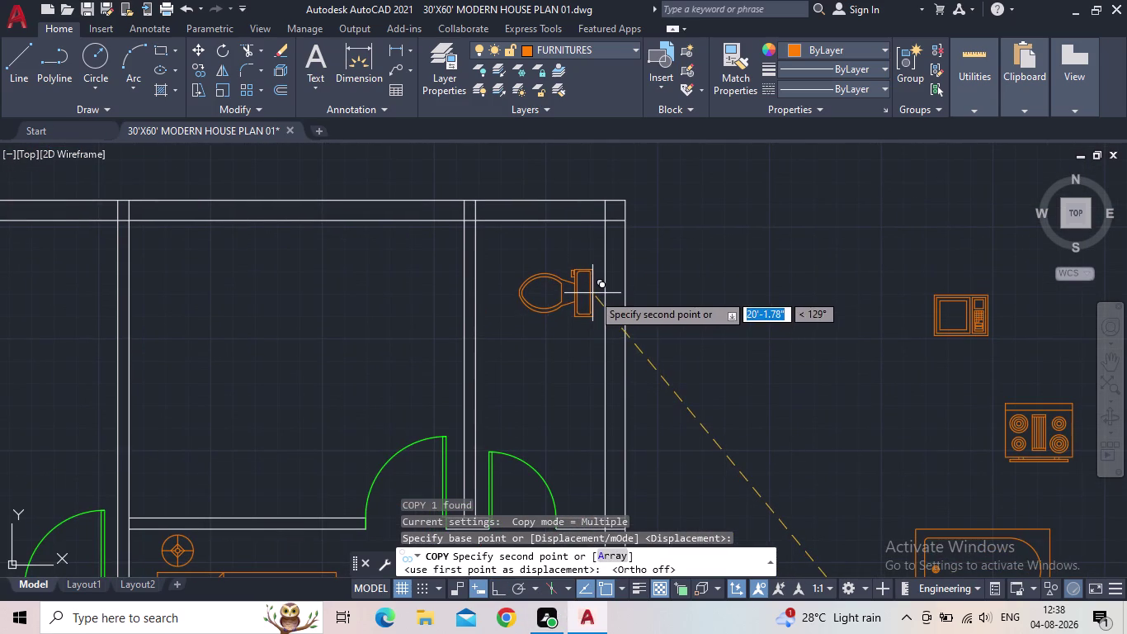
Drop the toilet copy into the top-right corner room and end the copy.
click(593, 293)
scroll(down, 3)
middle_drag(721, 394, 734, 364)
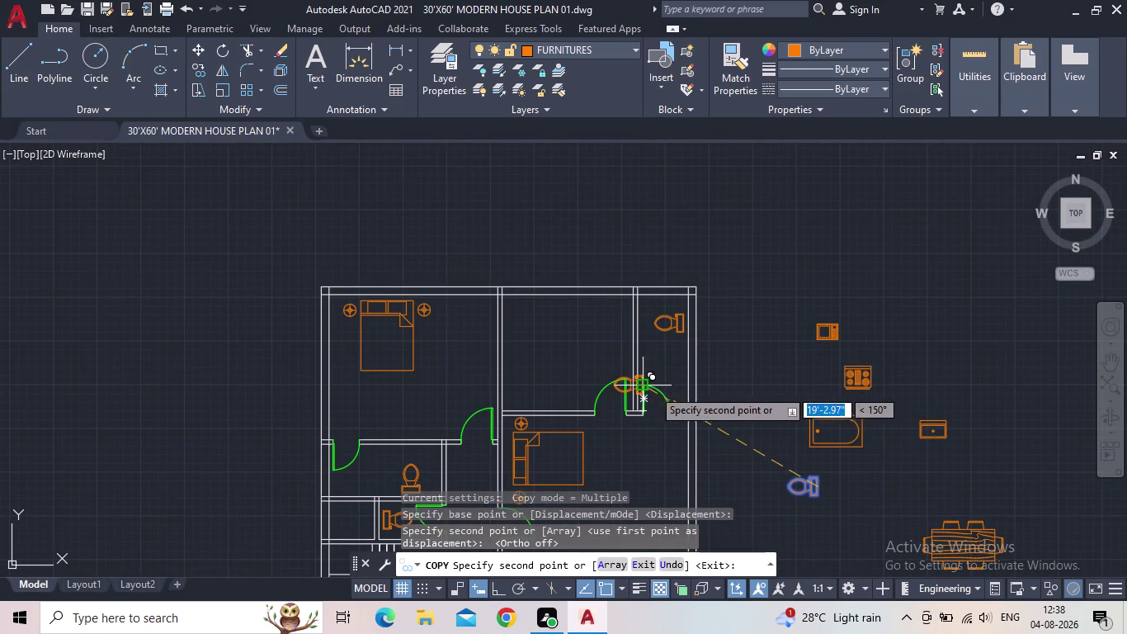
key(Escape)
middle_drag(740, 404, 717, 385)
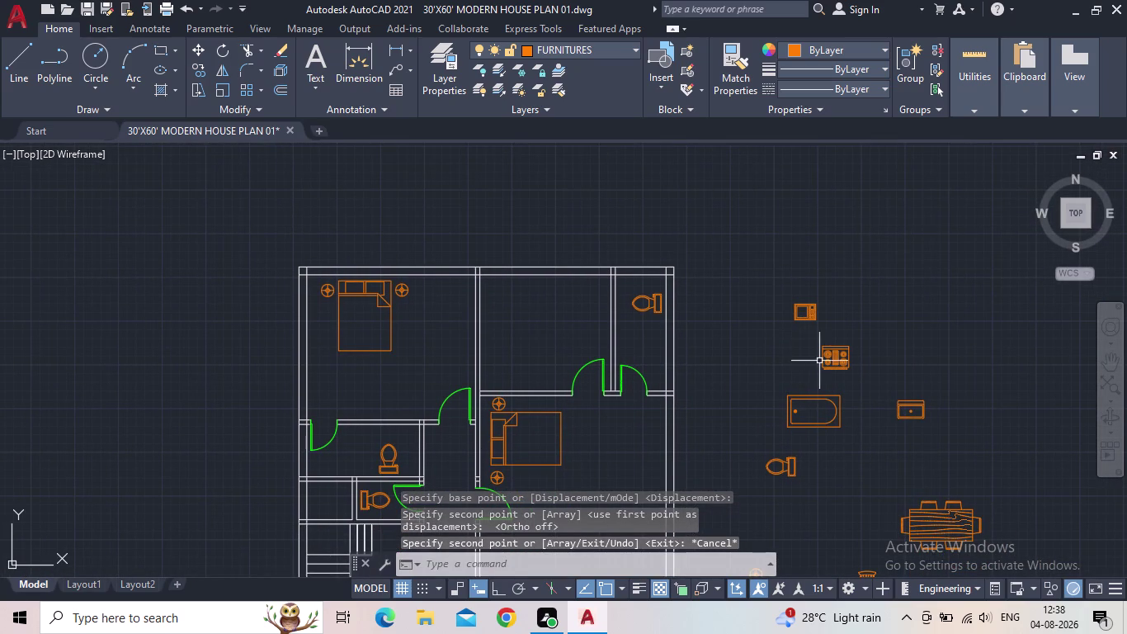
middle_drag(901, 423, 784, 381)
scroll(down, 3)
middle_drag(775, 432, 778, 411)
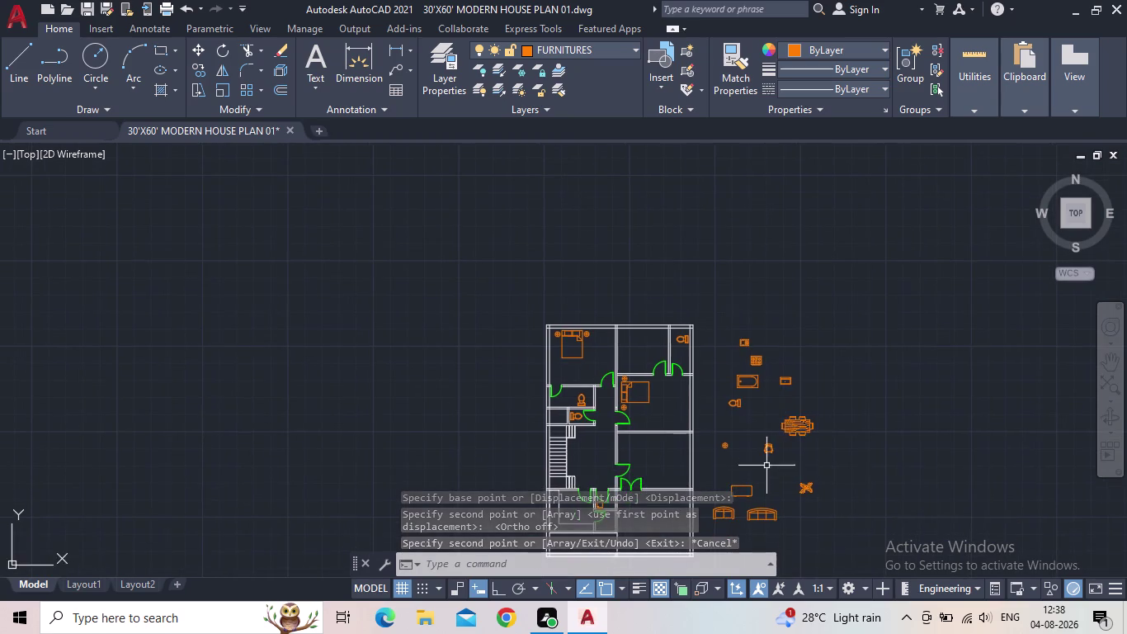
scroll(up, 3)
scroll(down, 3)
middle_drag(723, 415, 754, 364)
scroll(up, 3)
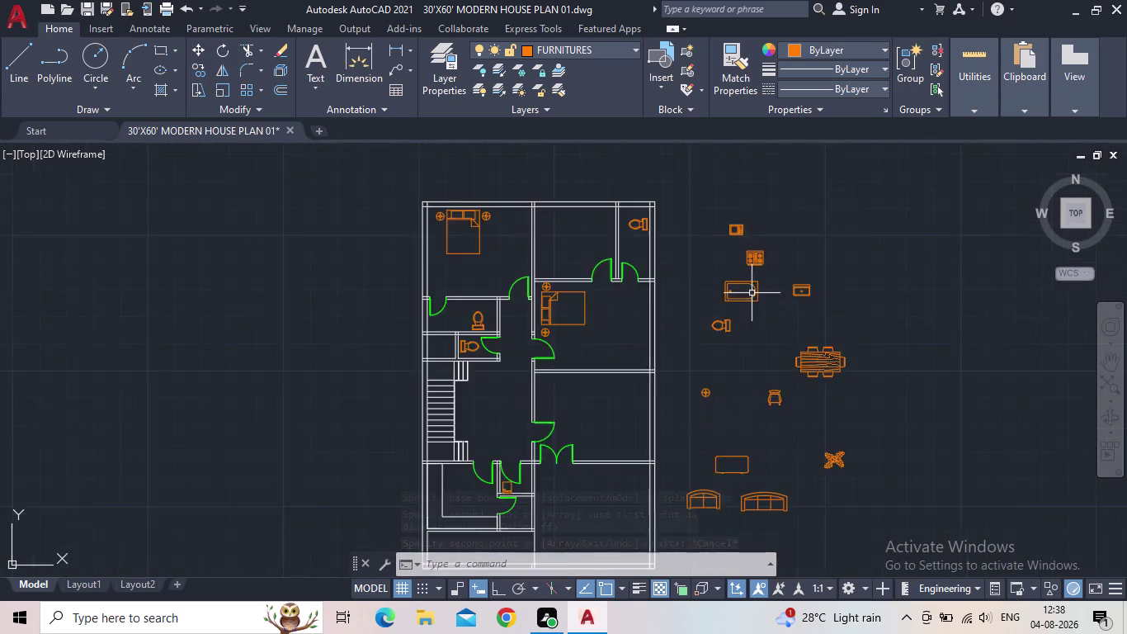
scroll(up, 3)
middle_drag(727, 306, 709, 516)
Move the spare bathtub to a new spot.
middle_drag(594, 372, 615, 393)
click(706, 505)
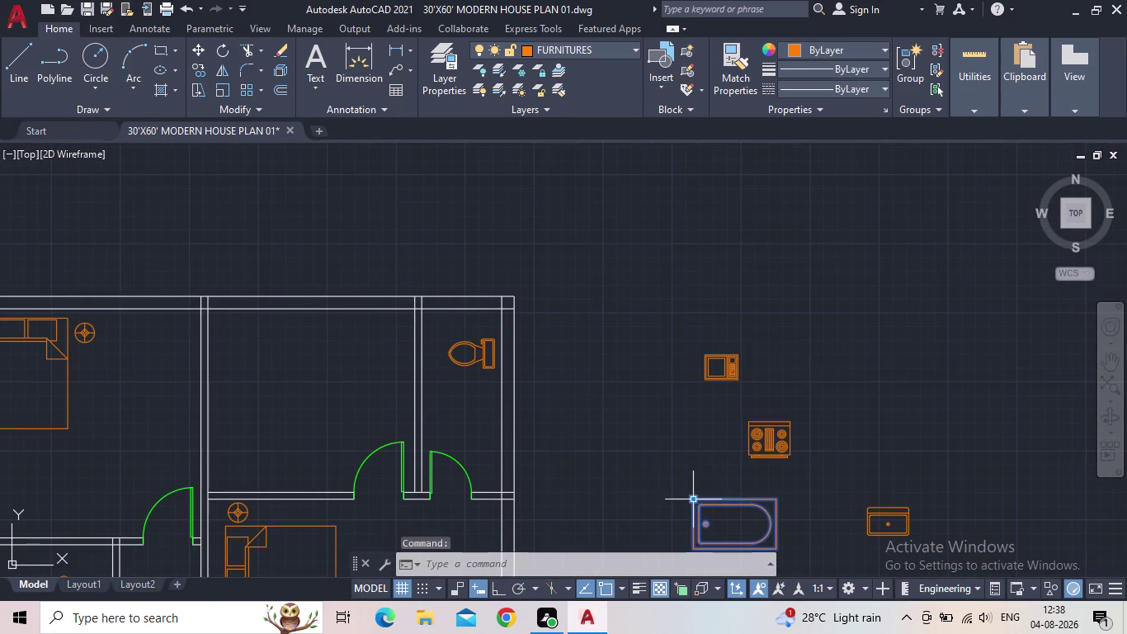
drag(695, 497, 693, 488)
click(646, 439)
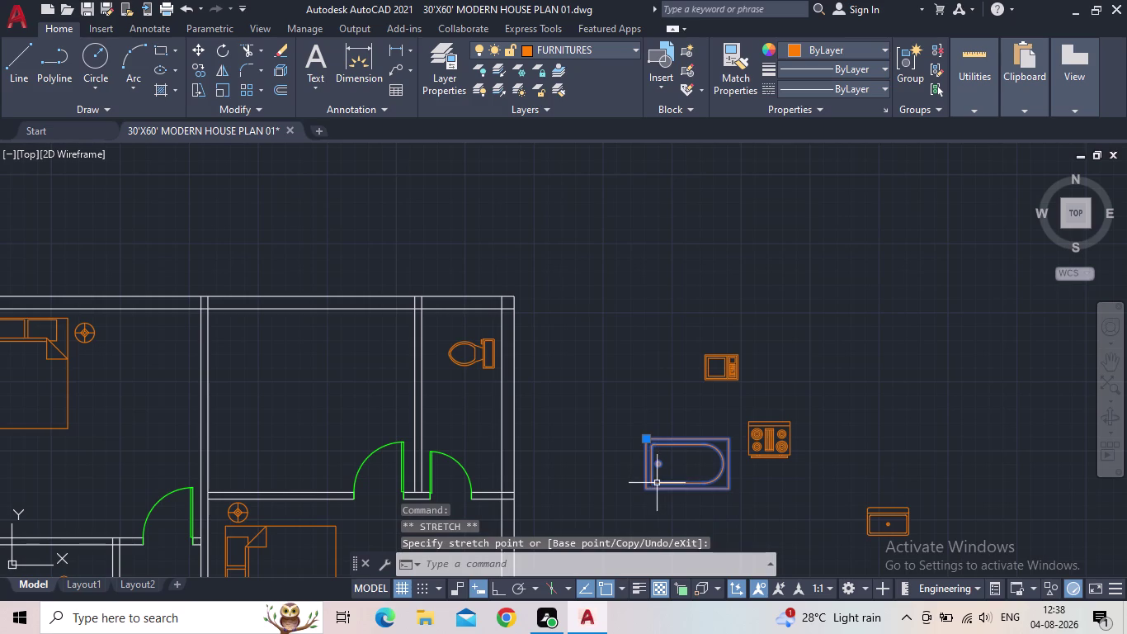
Copy the bathtub from a base point, panning toward the upper bathrooms.
key(c)
key(o)
key(Return)
click(651, 439)
middle_drag(507, 418, 584, 391)
scroll(down, 3)
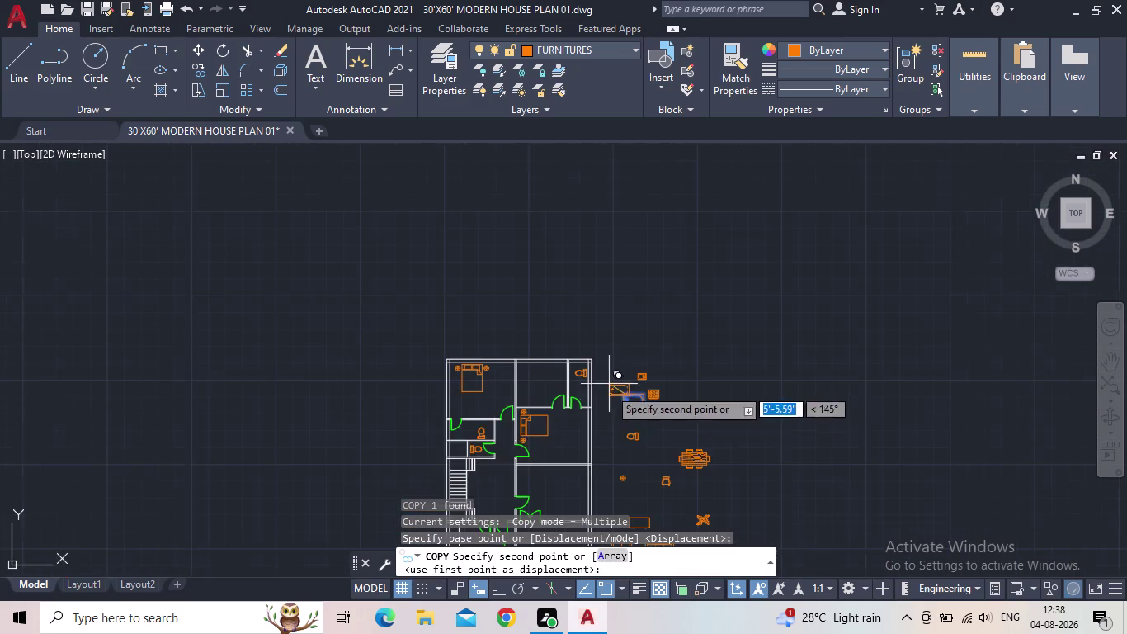
middle_drag(386, 416, 486, 344)
scroll(up, 3)
middle_drag(616, 383, 607, 415)
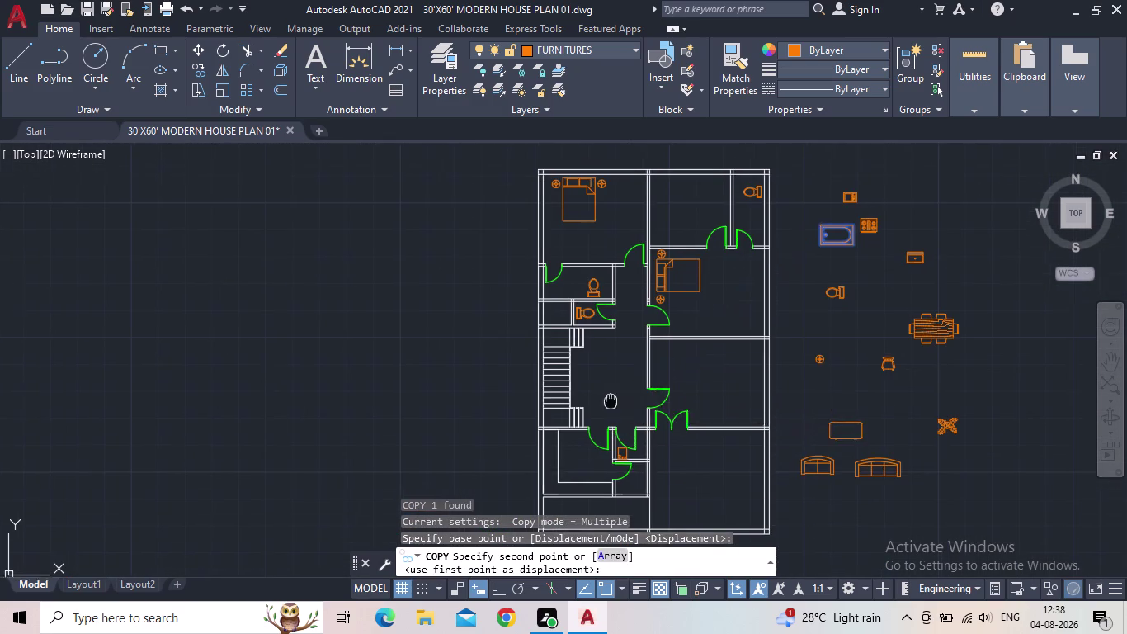
middle_drag(607, 416, 595, 431)
Place the bathtub copy in the top-right bathroom, then select it.
scroll(up, 3)
scroll(up, 3)
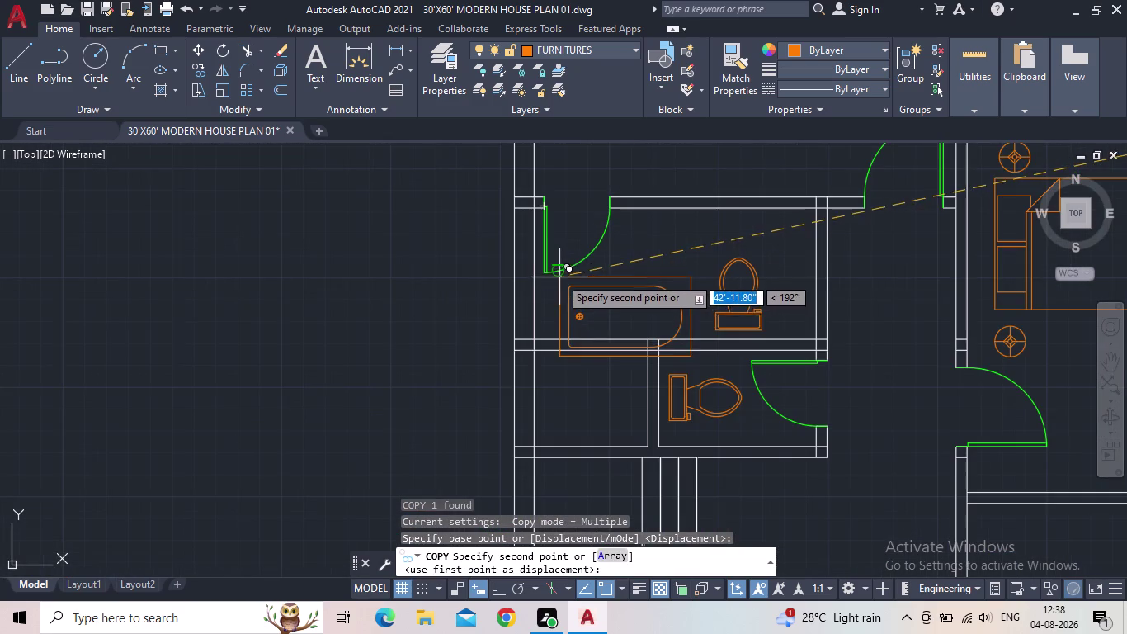
scroll(down, 3)
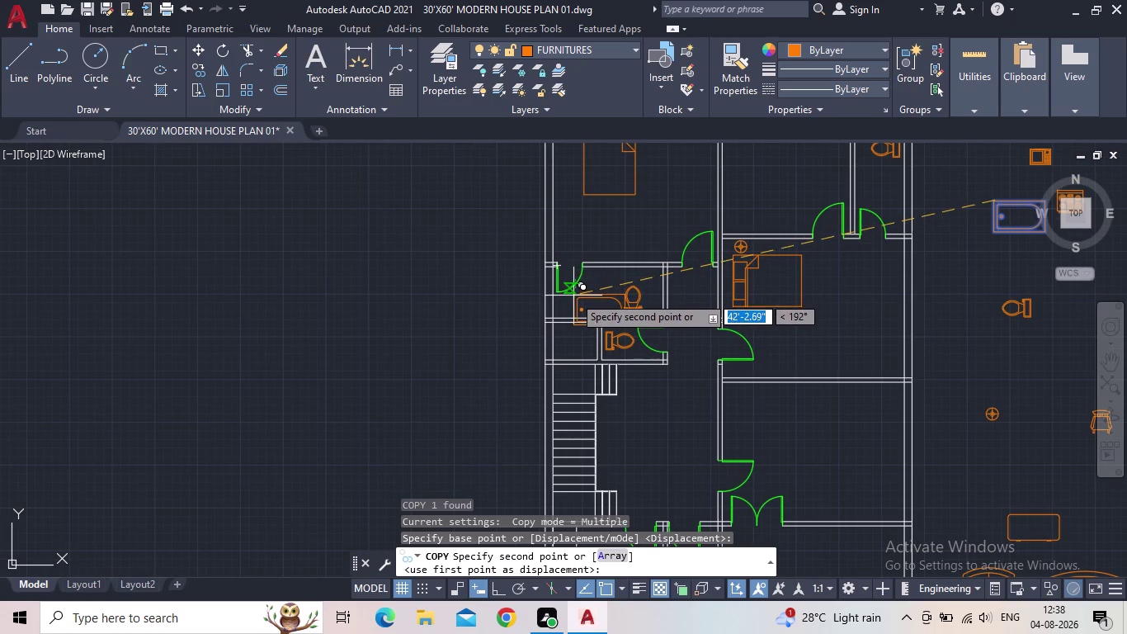
scroll(down, 3)
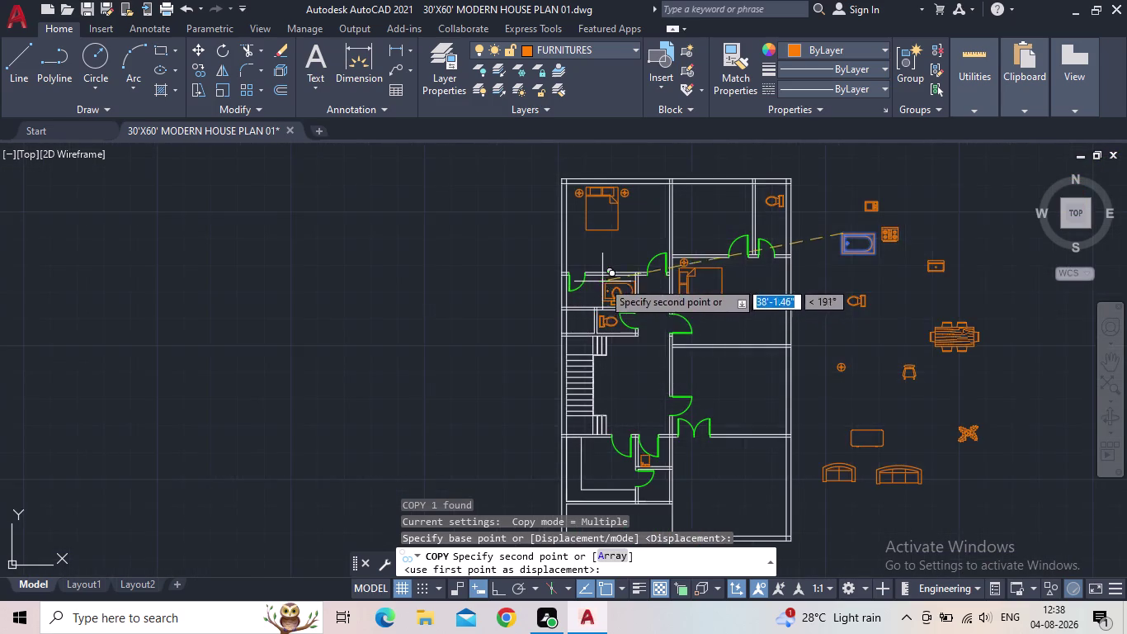
middle_drag(597, 289, 522, 348)
scroll(up, 3)
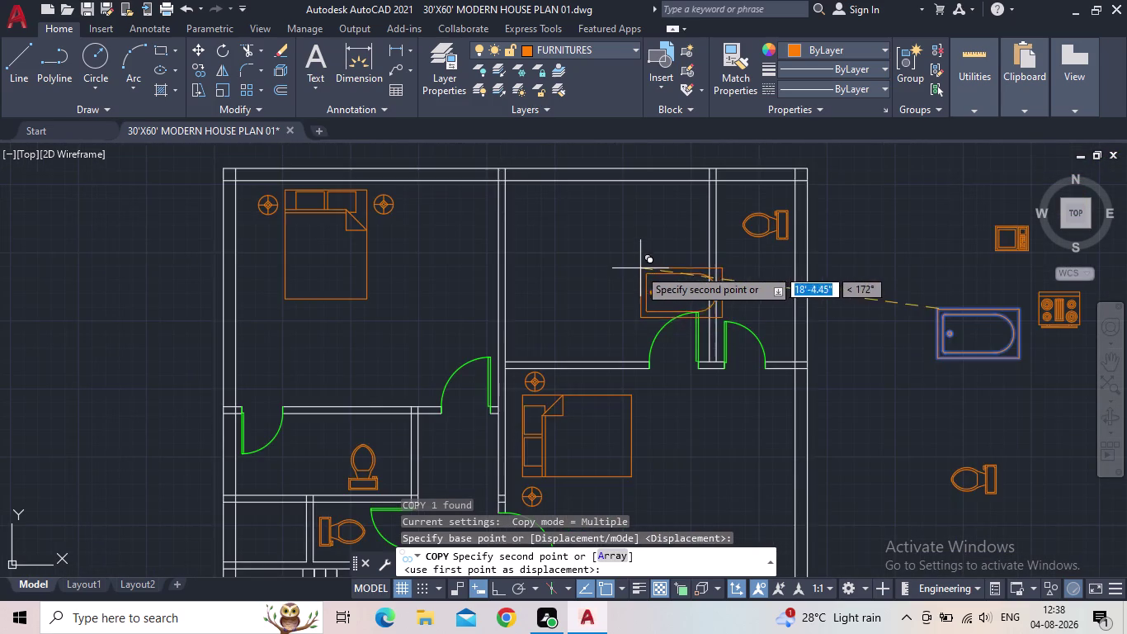
scroll(up, 3)
click(732, 267)
key(Escape)
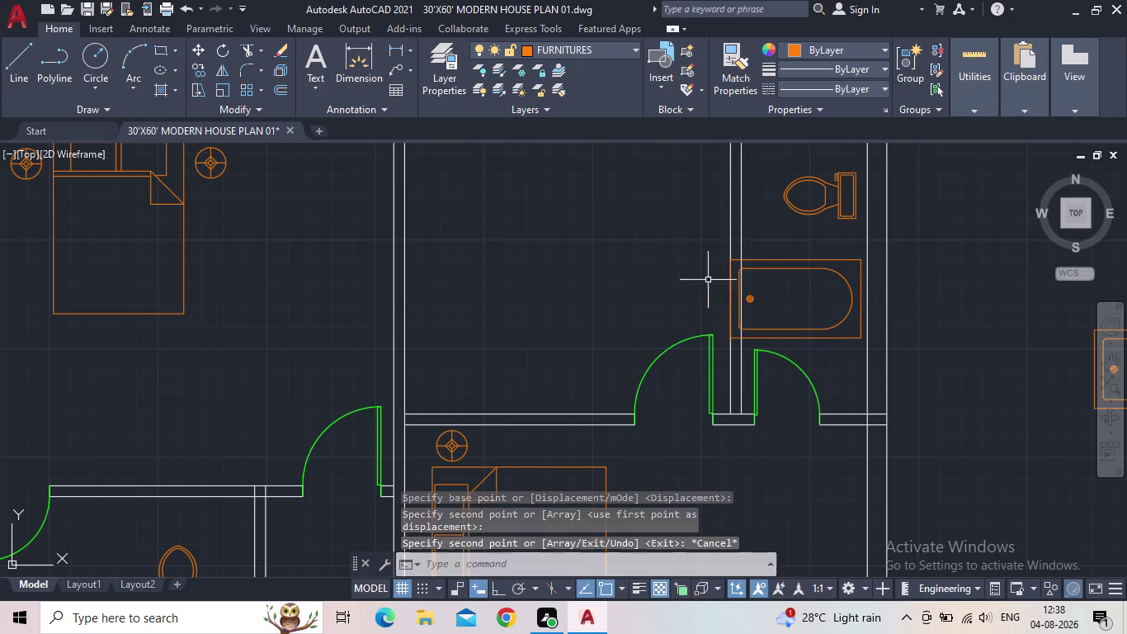
drag(827, 360, 825, 346)
Rotate the copied bathtub 90° upright with Ortho on.
click(805, 309)
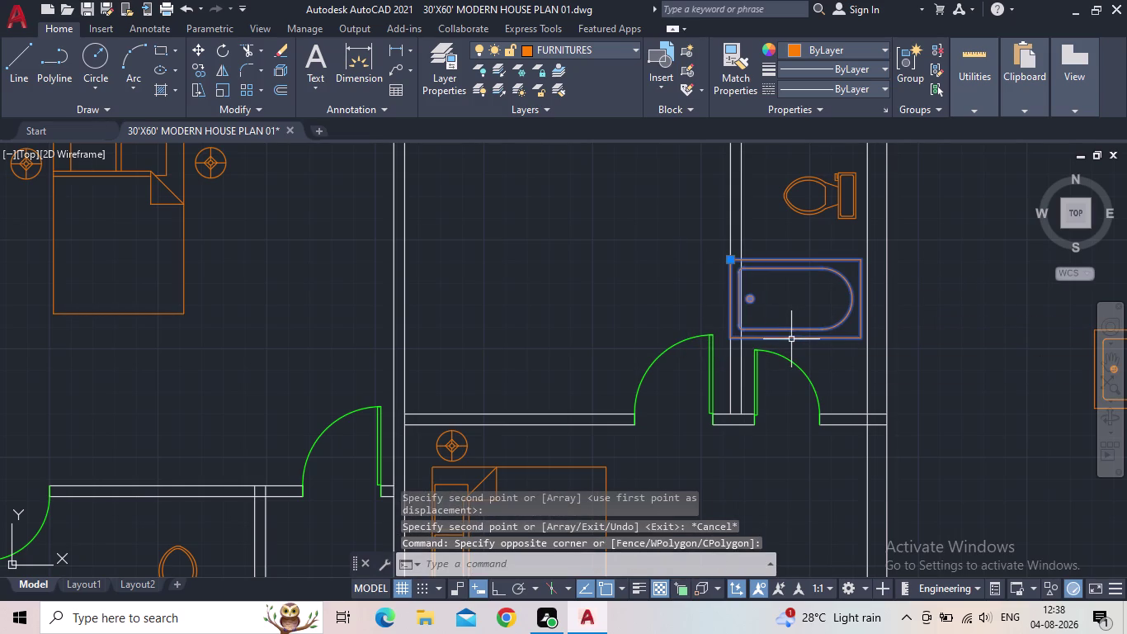
key(r)
key(o)
key(Return)
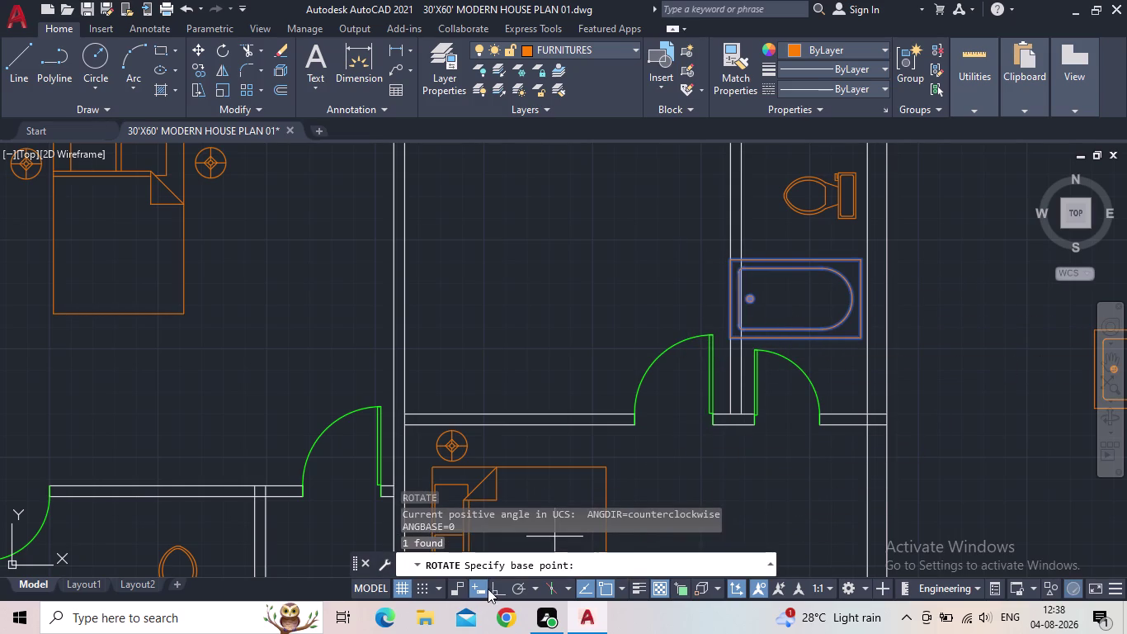
click(496, 588)
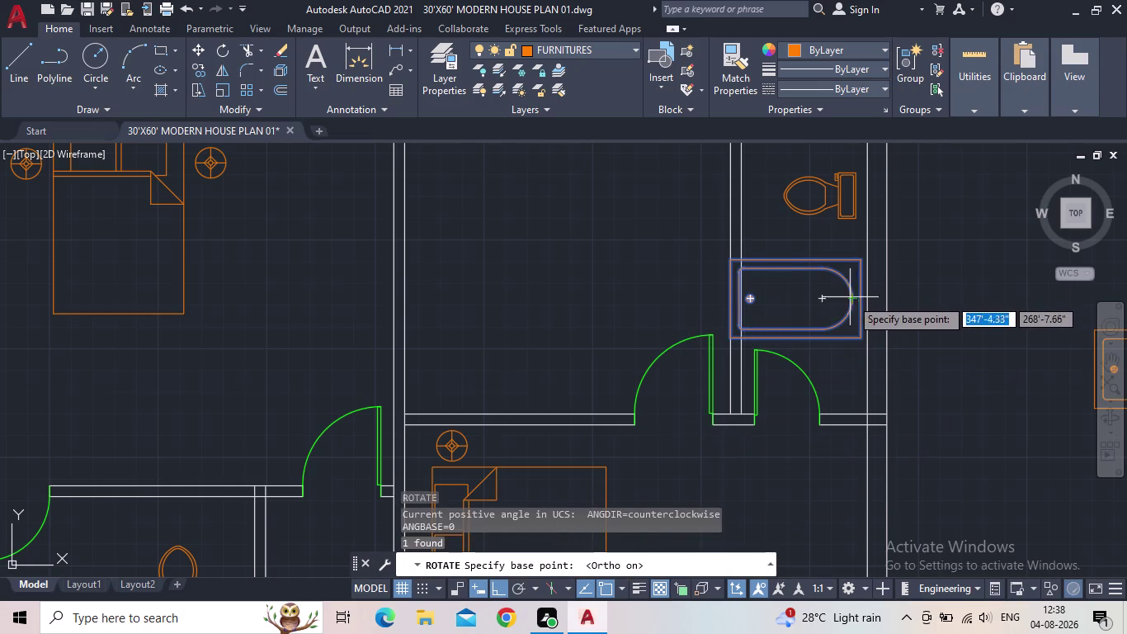
click(851, 298)
click(837, 348)
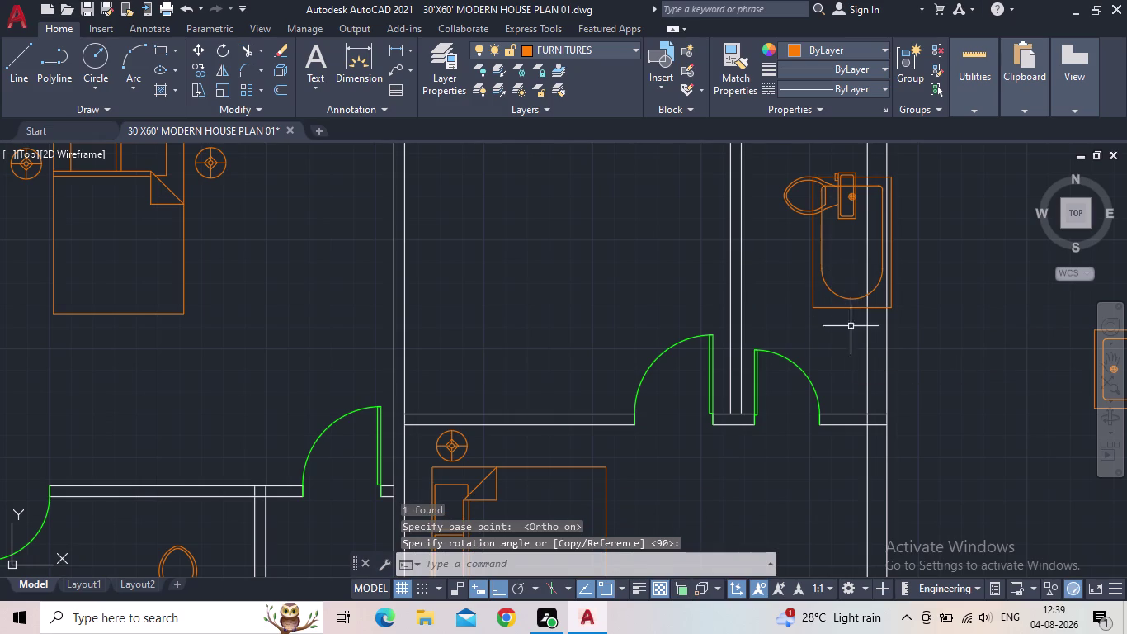
key(Escape)
Scale the rotated bathtub down to fit the bathroom.
click(852, 337)
click(835, 307)
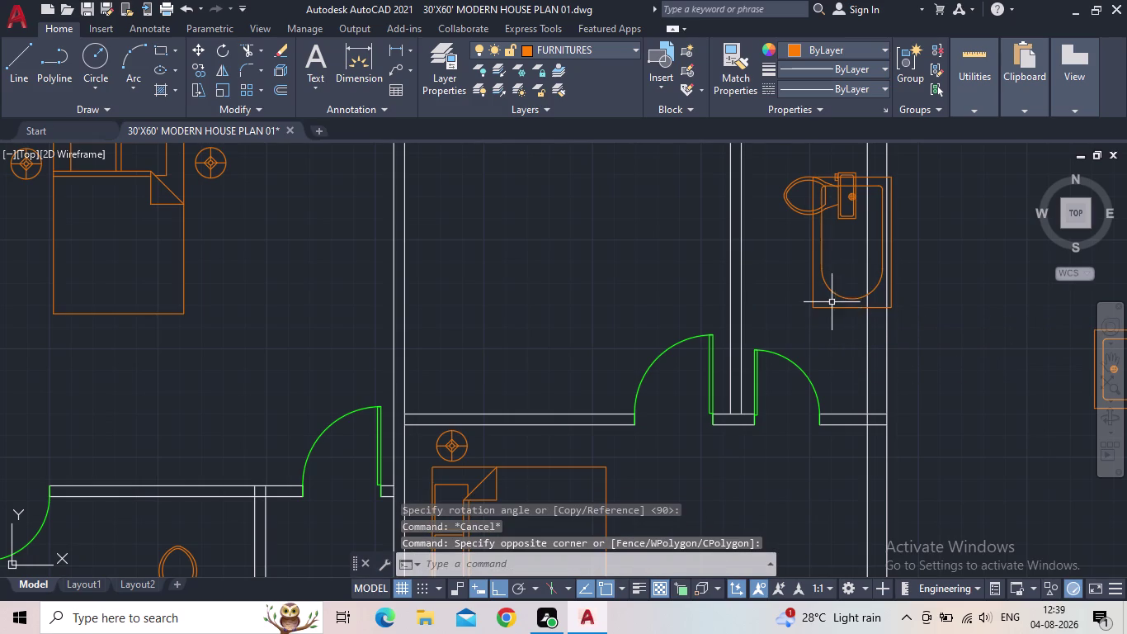
click(829, 299)
click(818, 306)
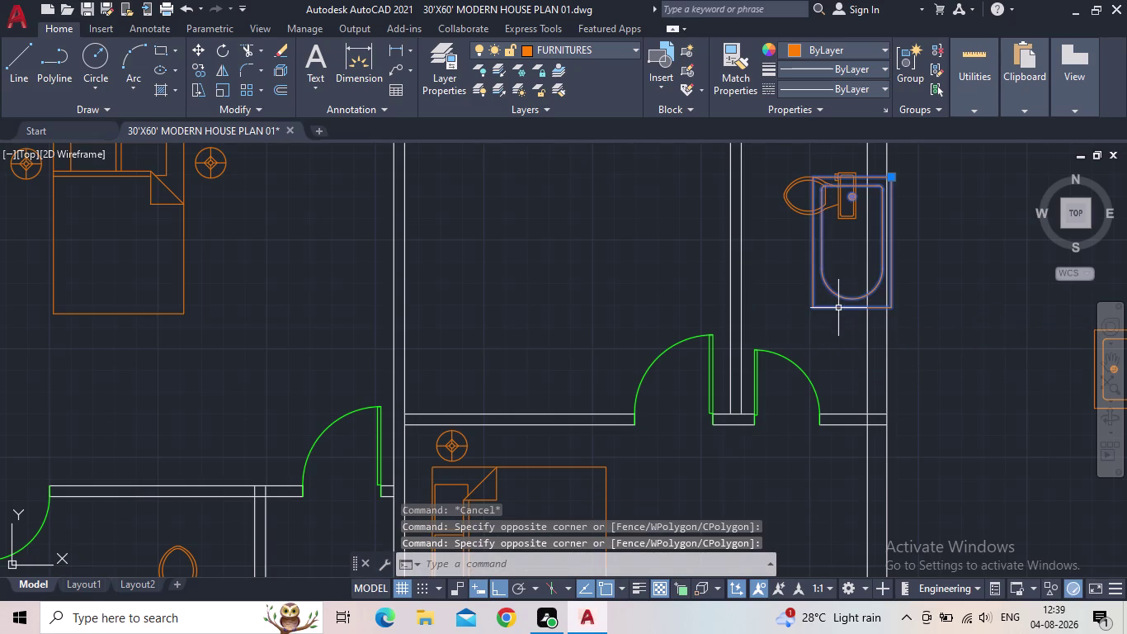
key(s)
text(C)
key(space)
click(851, 308)
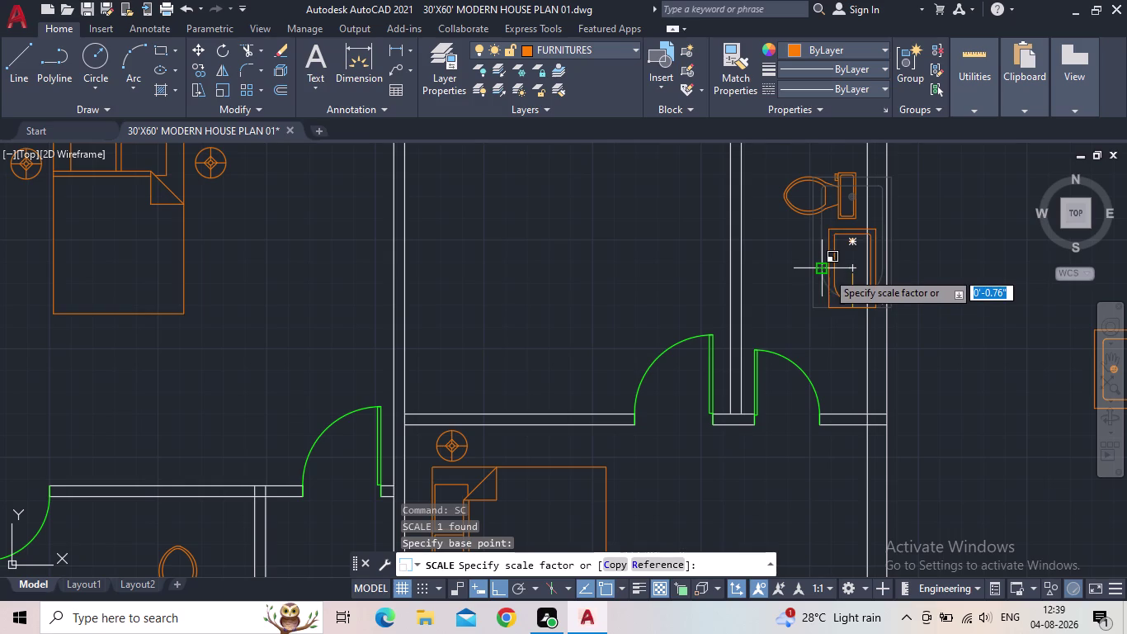
click(825, 274)
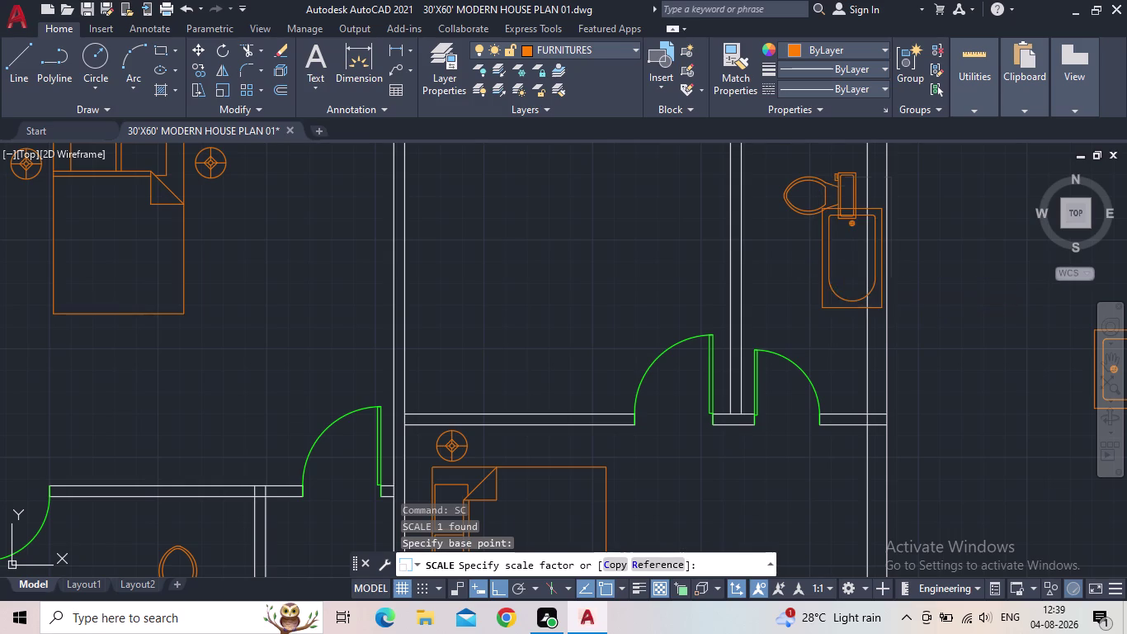
Grip-stretch the bathtub against the wall below the toilet.
click(831, 296)
drag(833, 309, 823, 308)
click(819, 308)
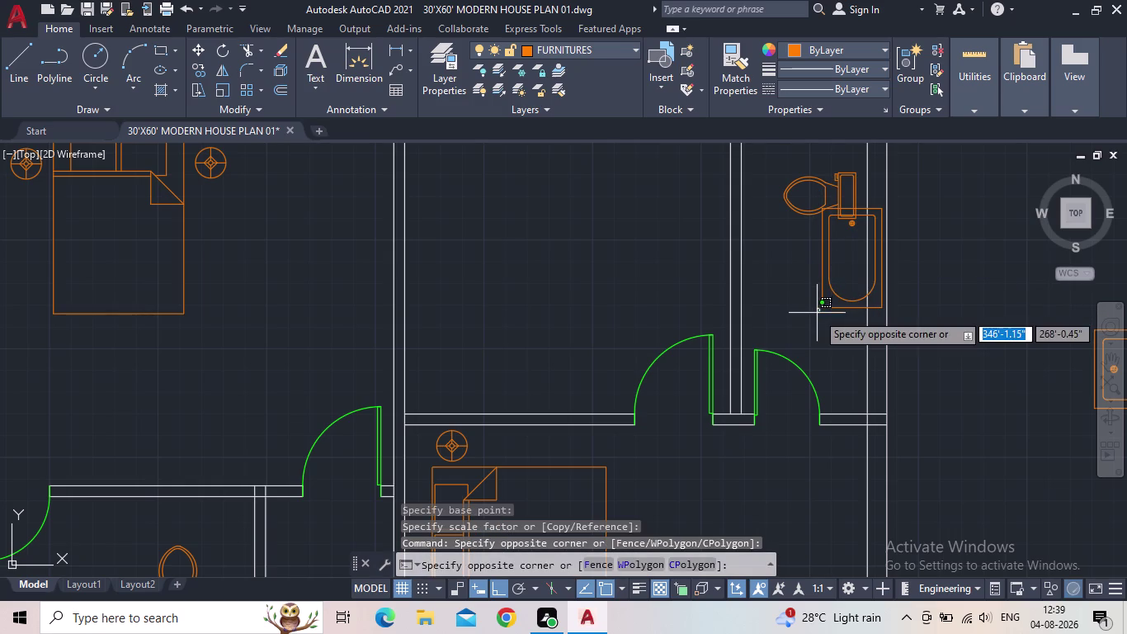
click(817, 312)
click(839, 285)
click(823, 292)
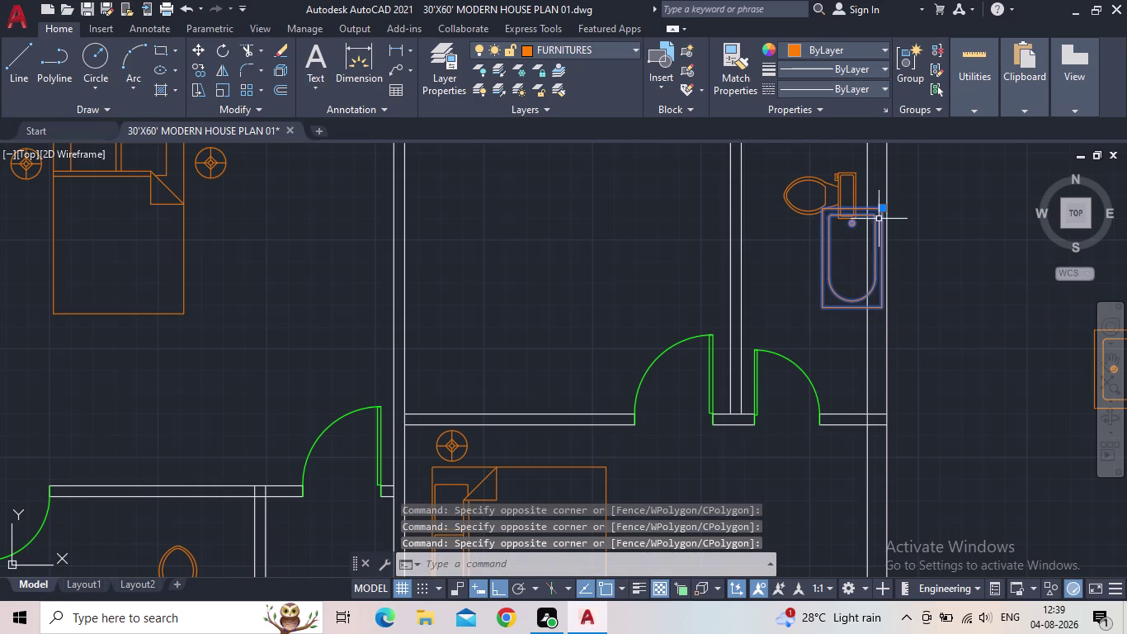
click(879, 206)
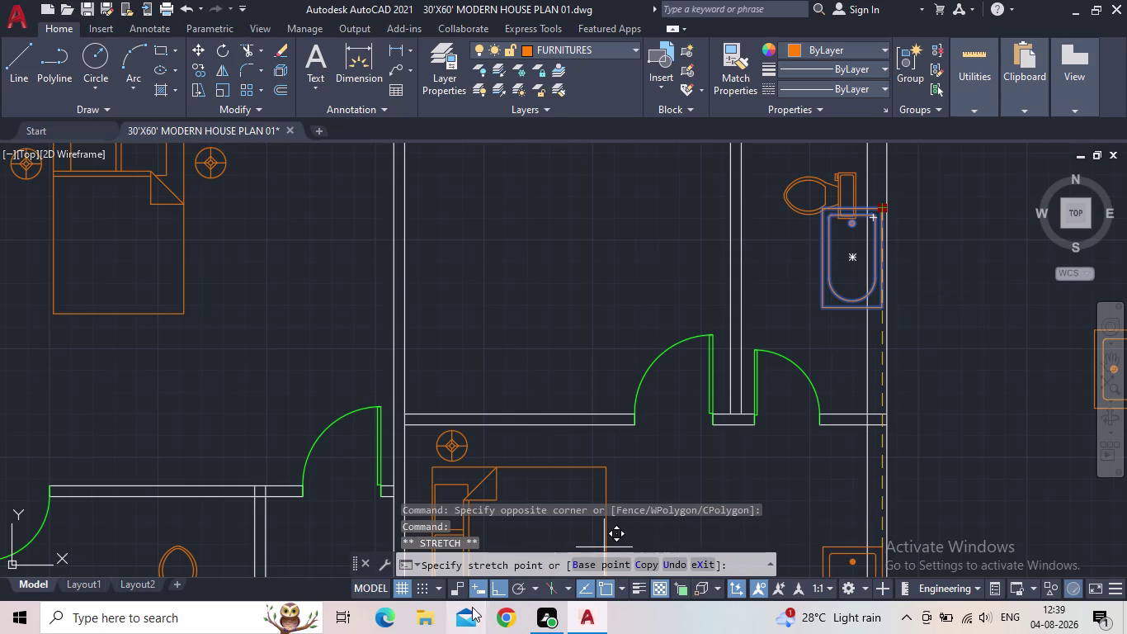
click(499, 583)
scroll(up, 3)
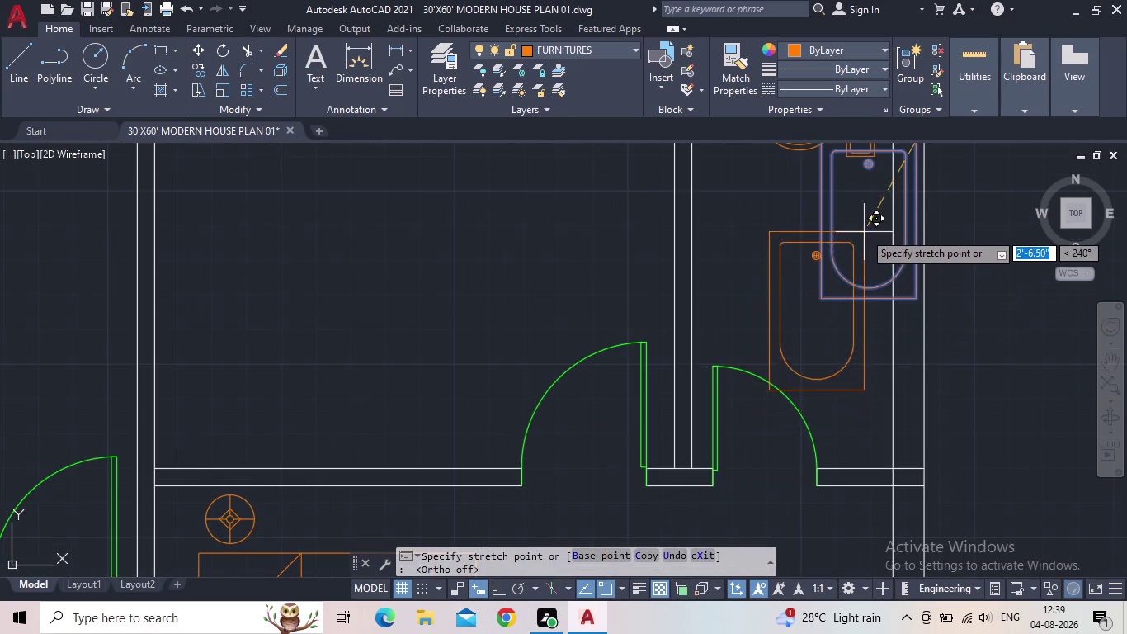
scroll(down, 3)
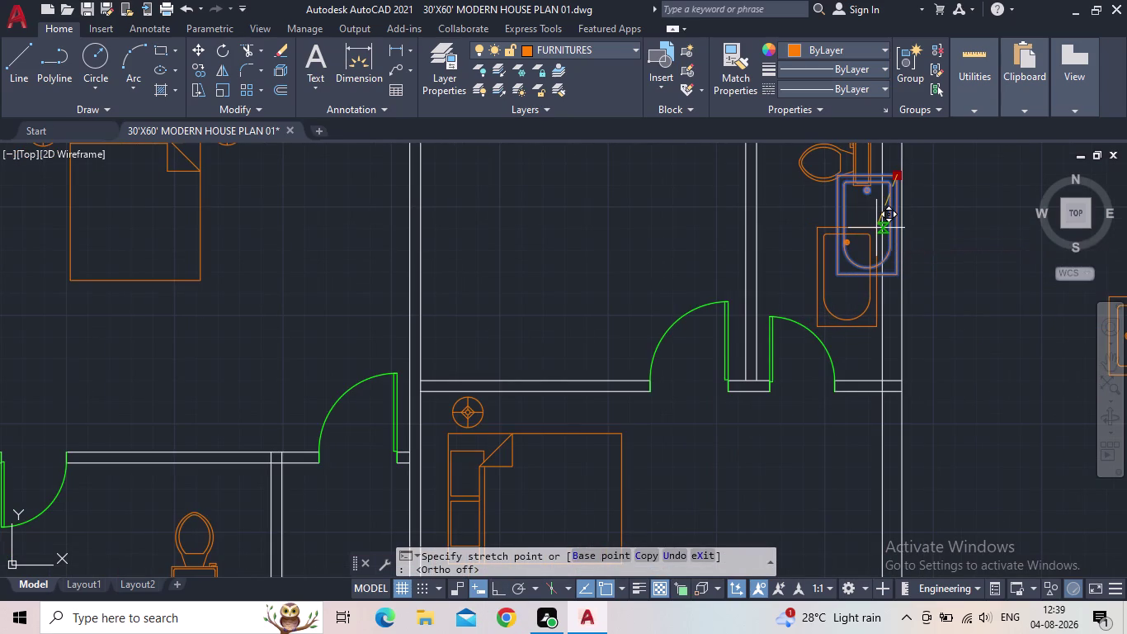
click(877, 228)
key(Escape)
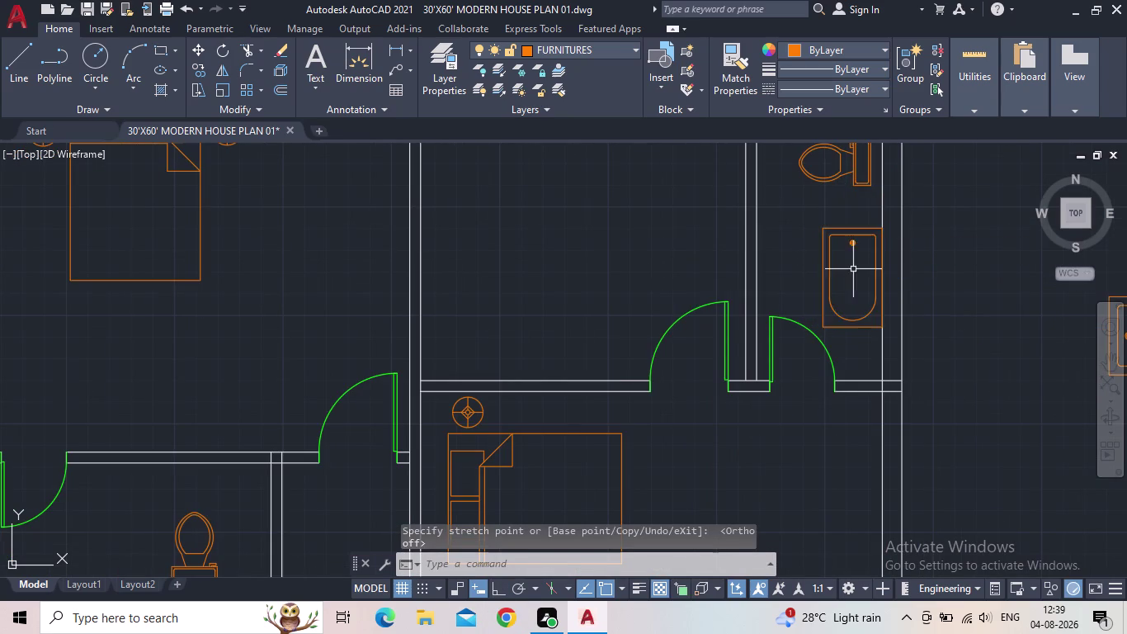
scroll(down, 3)
middle_drag(853, 295, 841, 329)
scroll(down, 3)
middle_drag(792, 318, 777, 278)
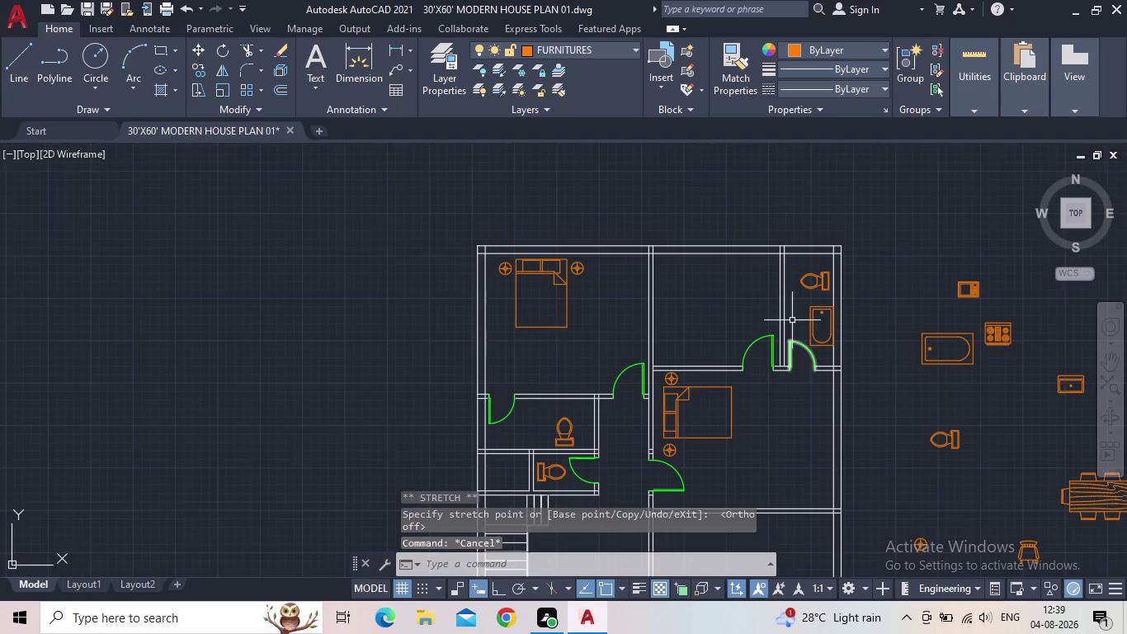
Quick-save the house plan and bring the whole plan into view.
middle_drag(777, 278, 731, 226)
click(94, 10)
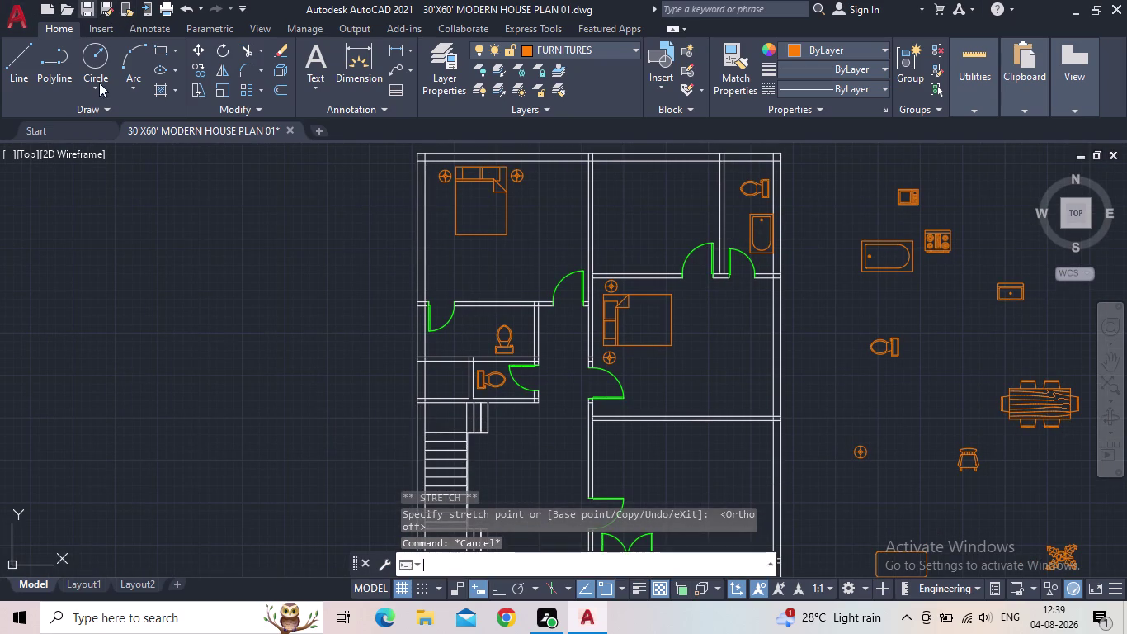
scroll(down, 3)
middle_drag(697, 291, 725, 222)
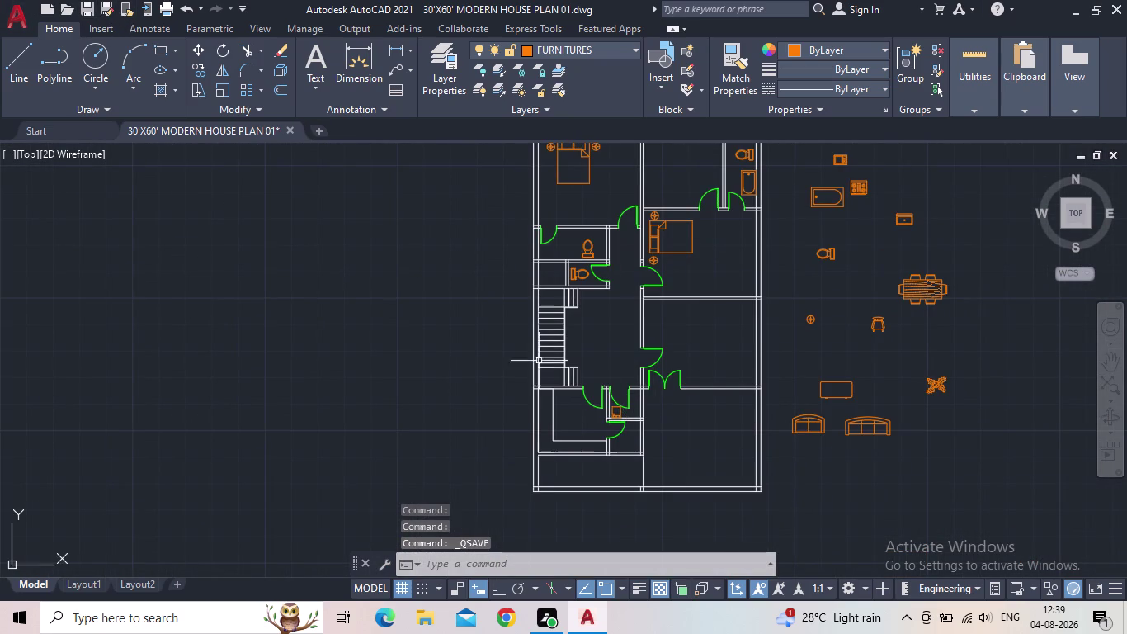
middle_drag(597, 314, 589, 351)
middle_drag(833, 334, 801, 392)
scroll(up, 3)
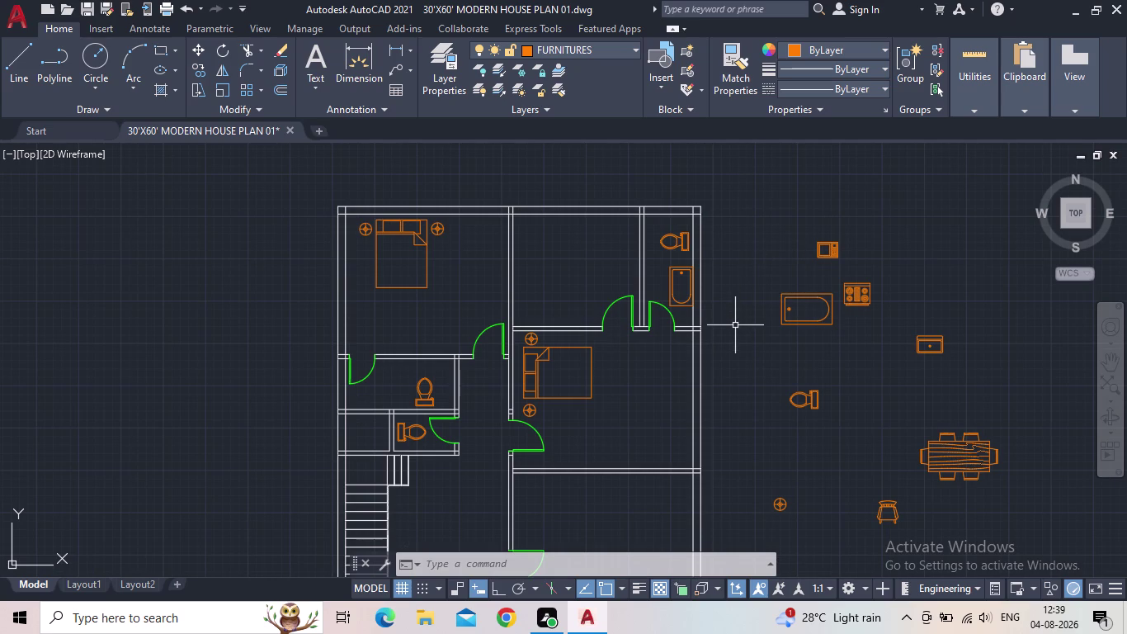
Drag 'Sink - Oval top' from DesignCenter's House Designer blocks into the plan.
key(d)
key(c)
key(space)
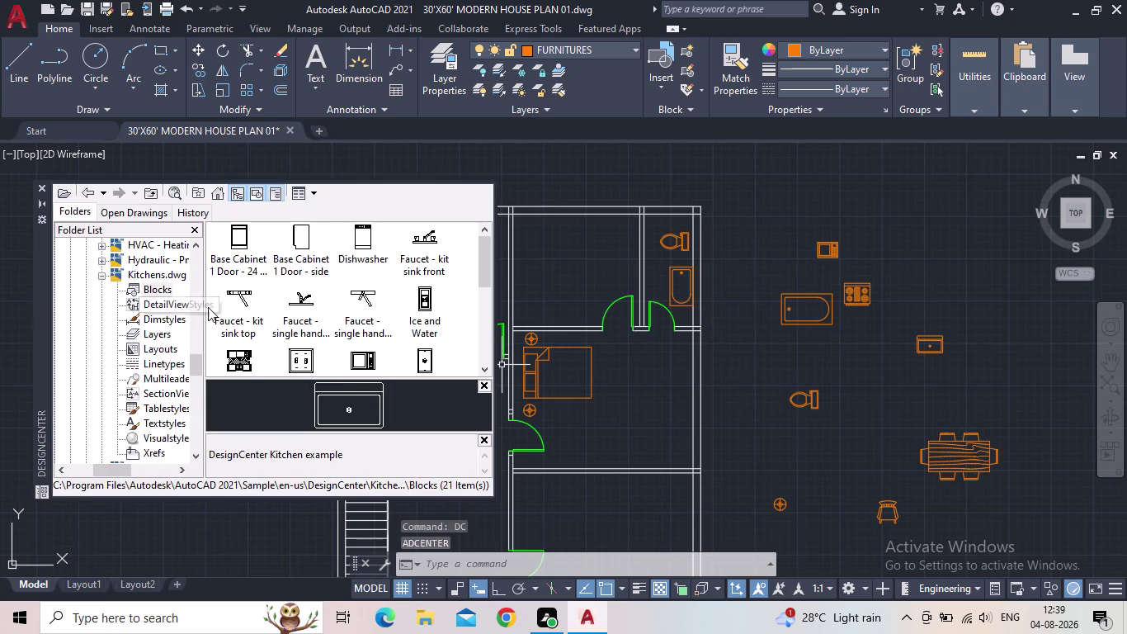
scroll(down, 3)
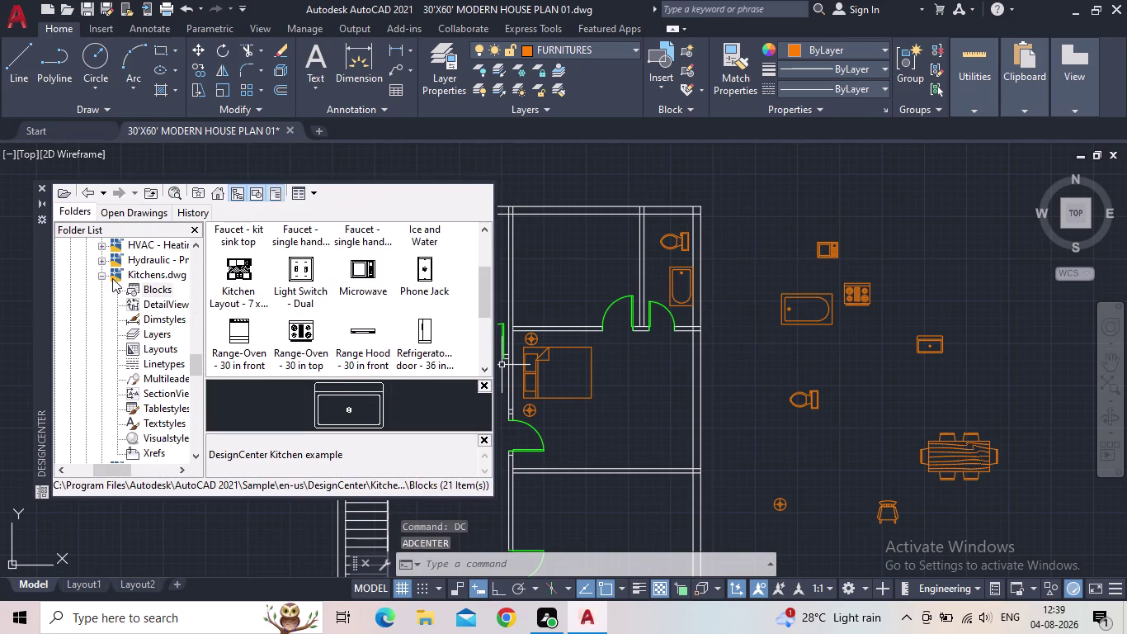
drag(200, 366, 202, 345)
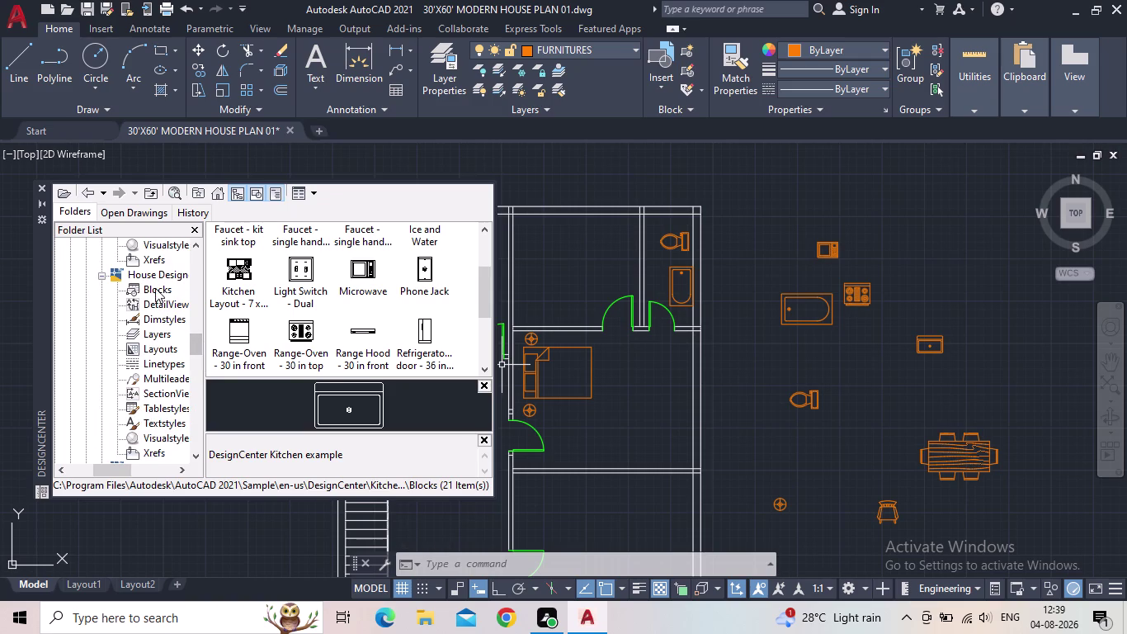
click(155, 287)
scroll(down, 3)
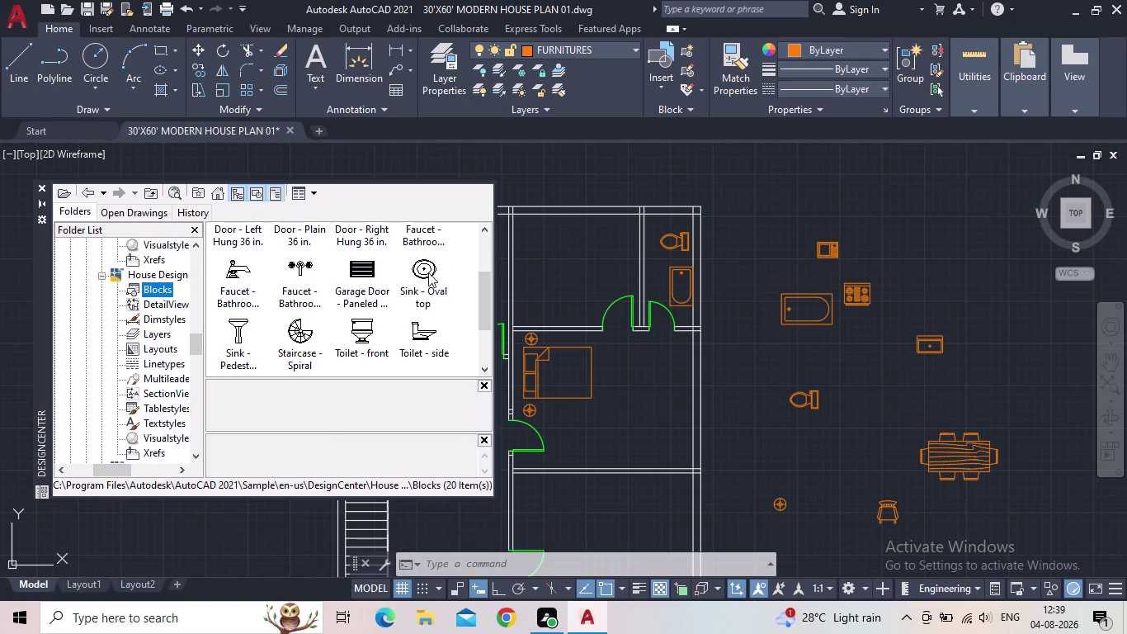
drag(422, 270, 547, 284)
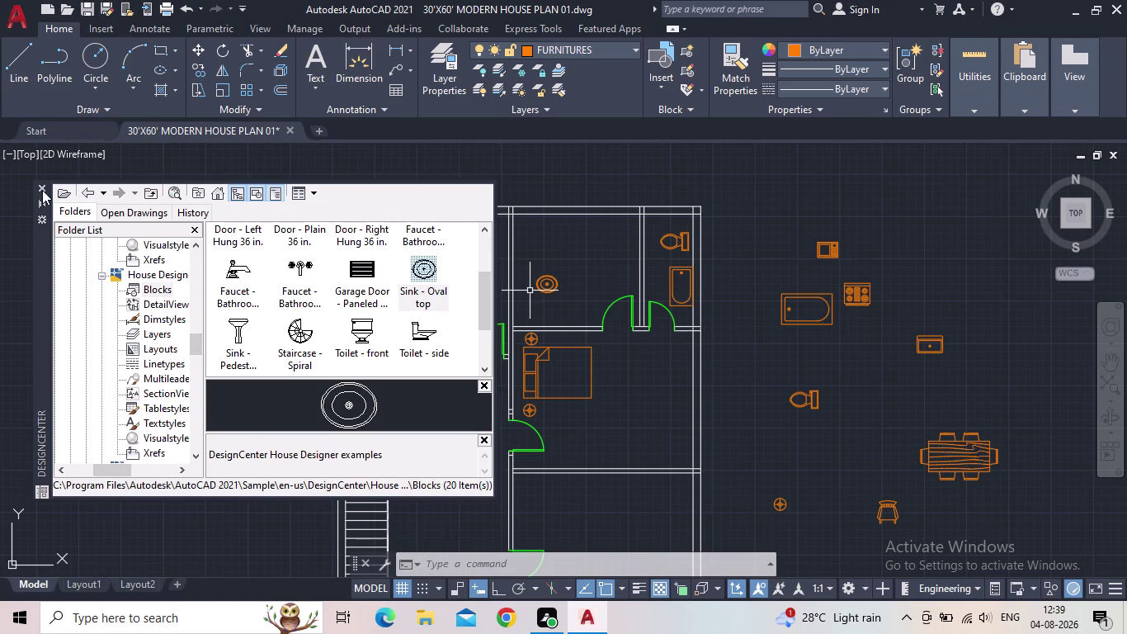
Close DesignCenter and select the inserted sink.
click(37, 186)
click(542, 289)
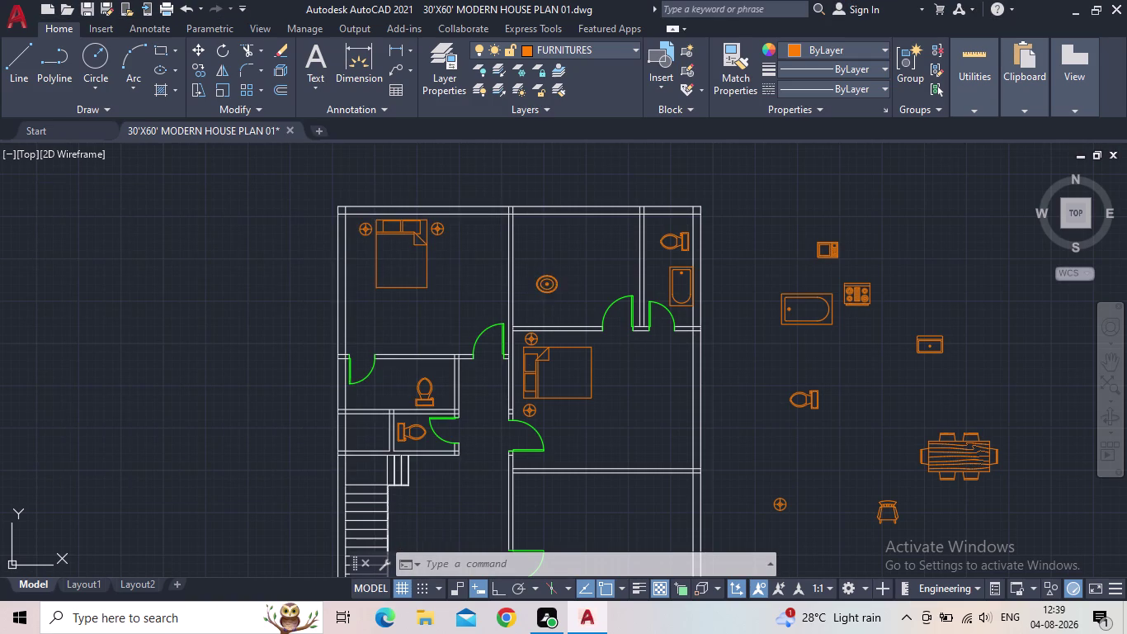
click(545, 284)
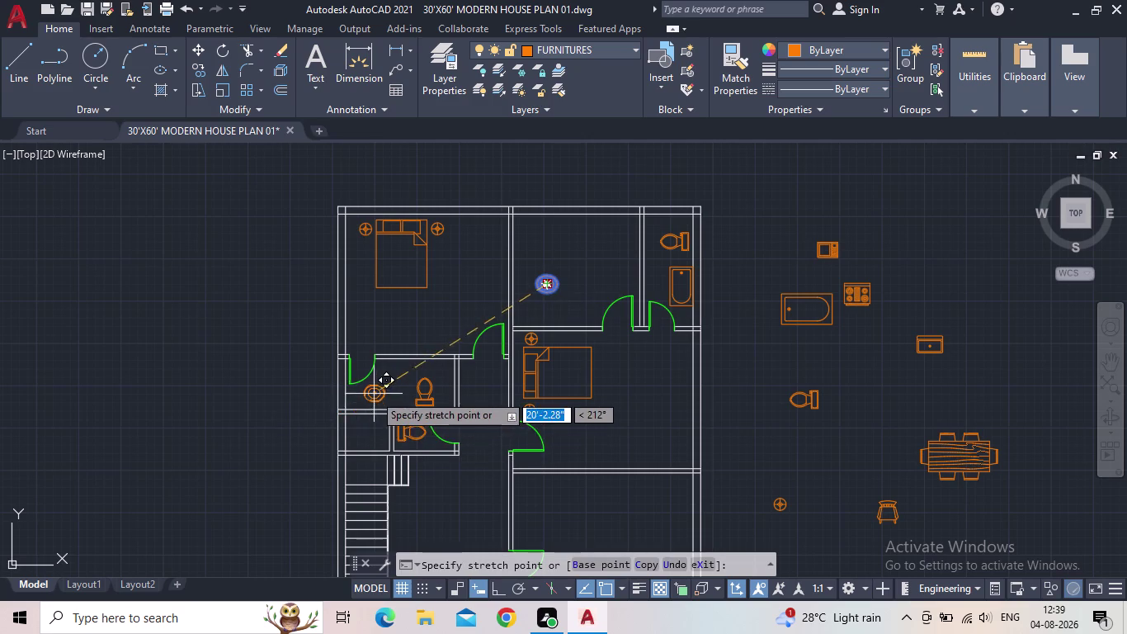
Drop the oval sink beside the toilet in the left bathroom.
scroll(up, 3)
scroll(up, 3)
click(356, 402)
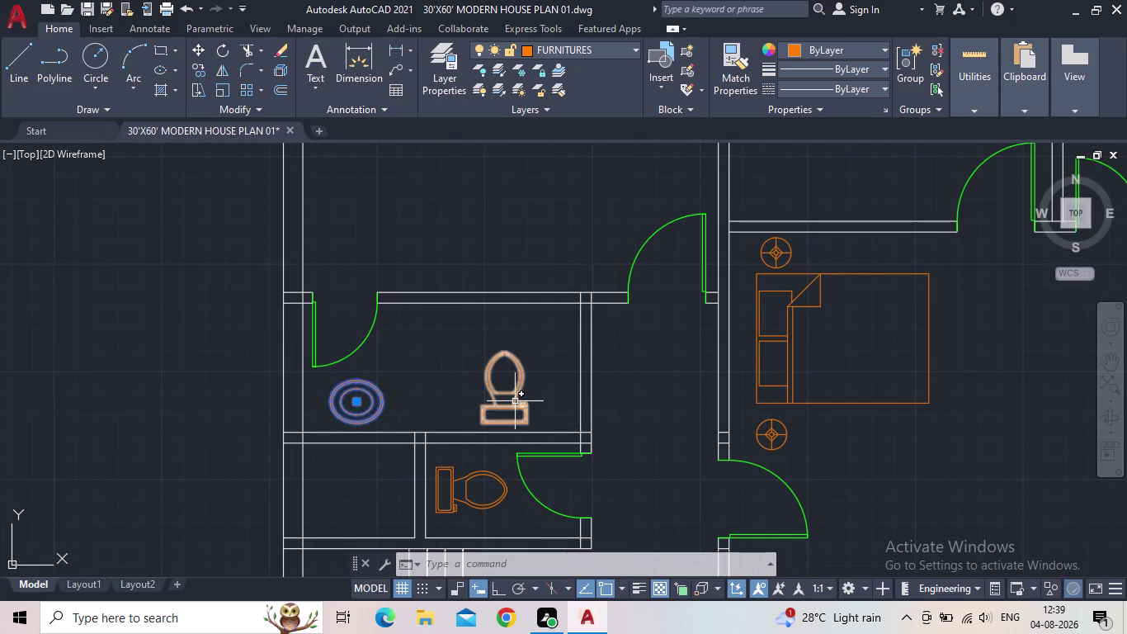
key(Escape)
Pan and zoom out to review the whole floor plan.
scroll(down, 3)
middle_drag(480, 394, 479, 361)
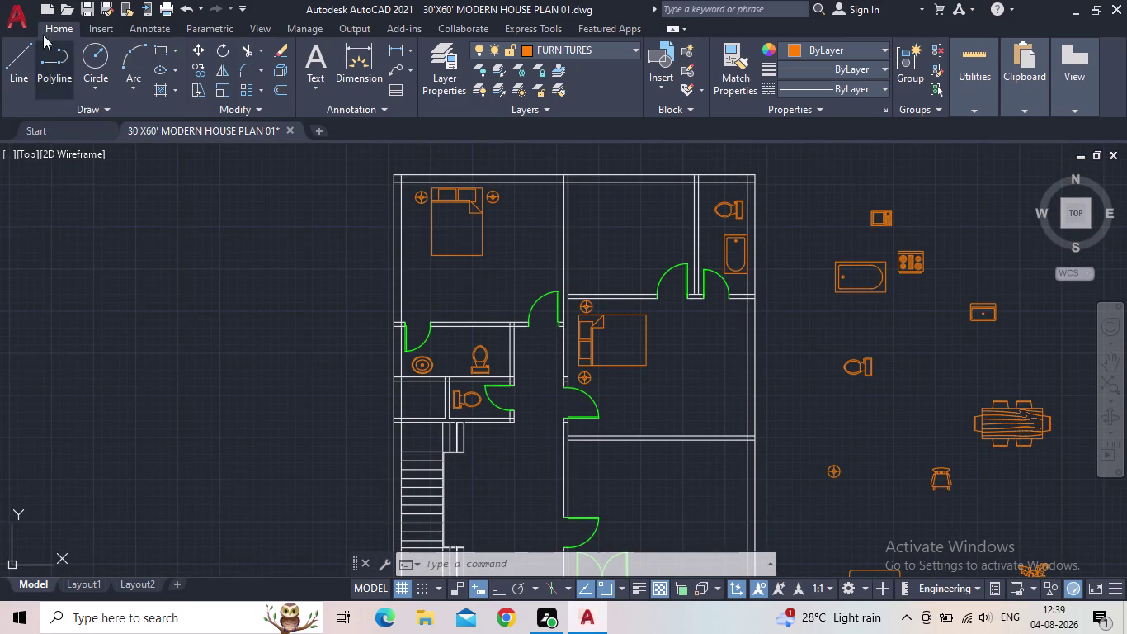
click(87, 14)
scroll(down, 3)
middle_drag(578, 342, 529, 307)
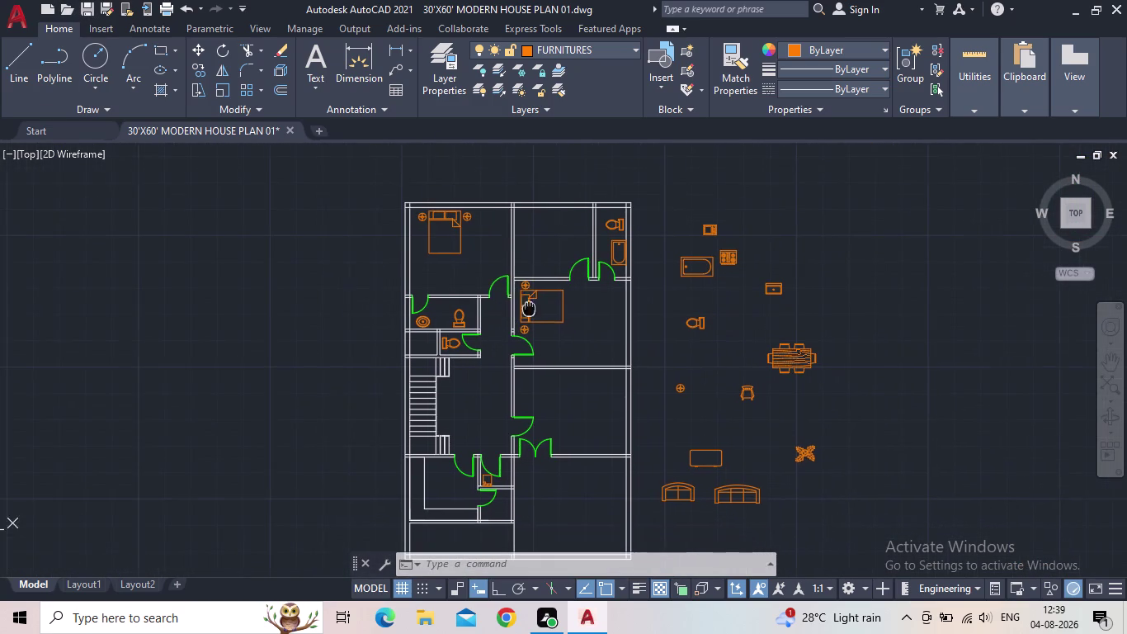
middle_drag(530, 306, 529, 306)
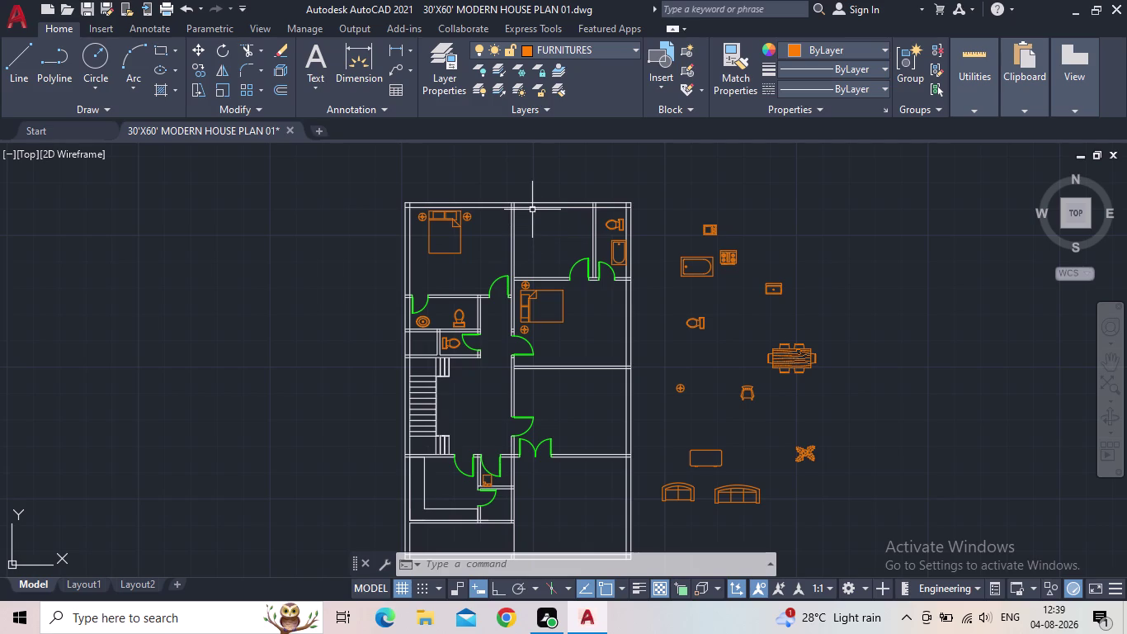
scroll(up, 3)
middle_drag(575, 235, 539, 287)
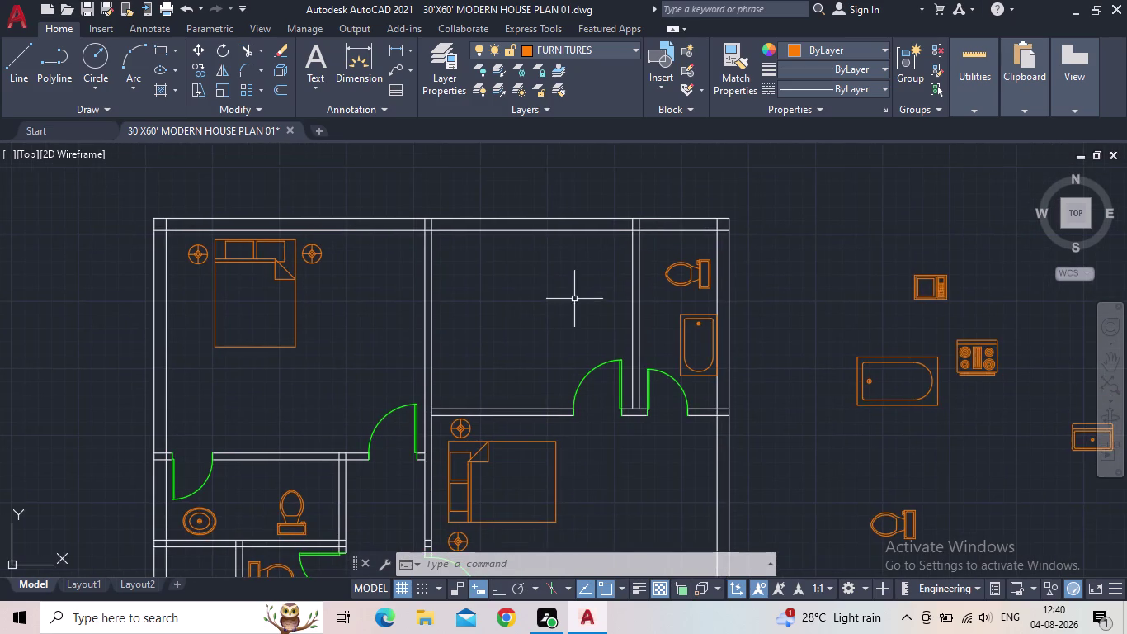
scroll(down, 3)
middle_drag(667, 336, 625, 264)
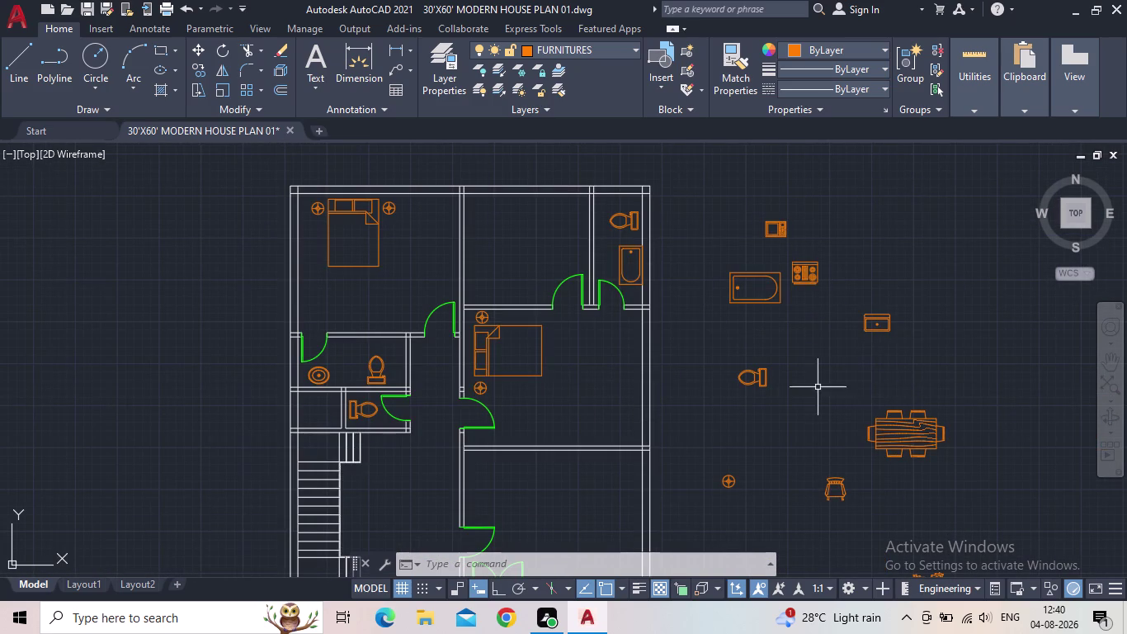
key(d)
key(c)
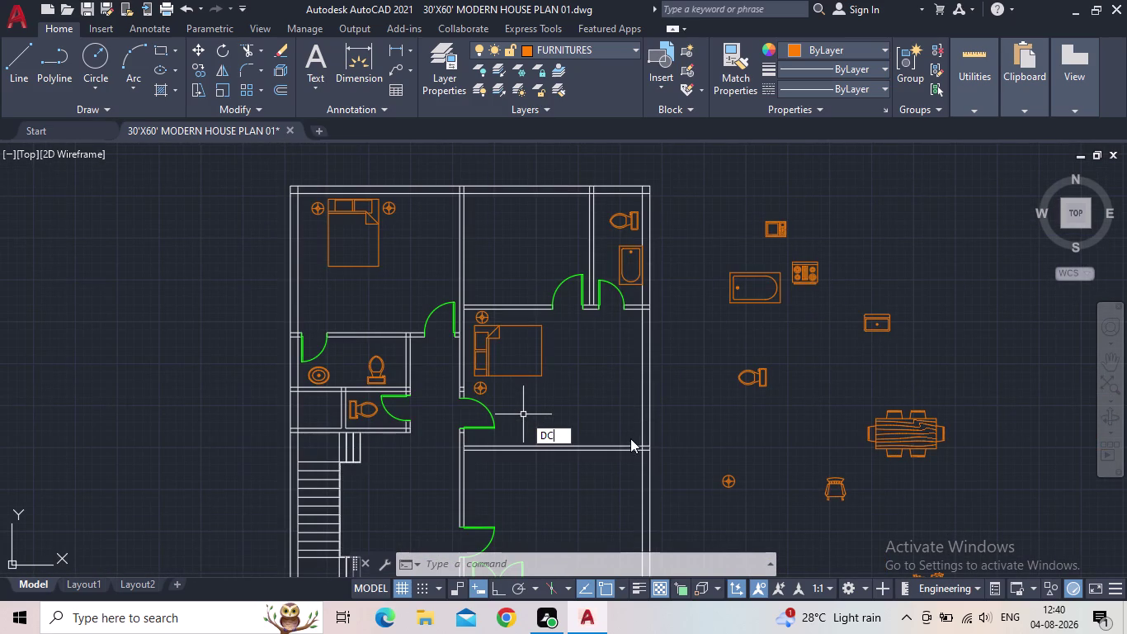
click(616, 449)
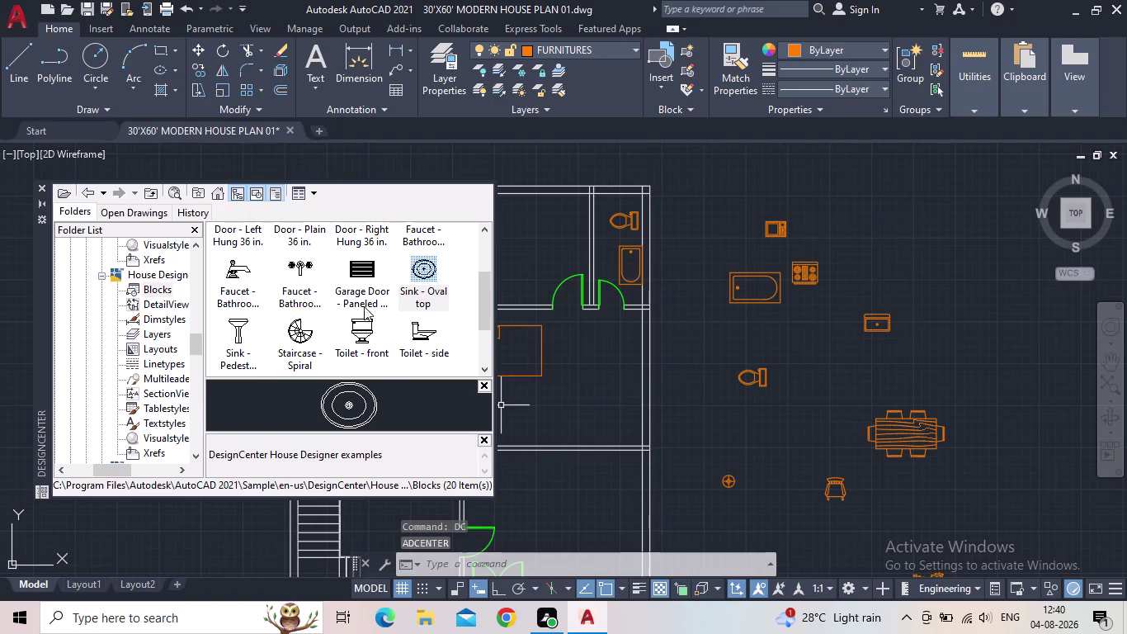
scroll(down, 3)
scroll(down, 3)
scroll(down, 3)
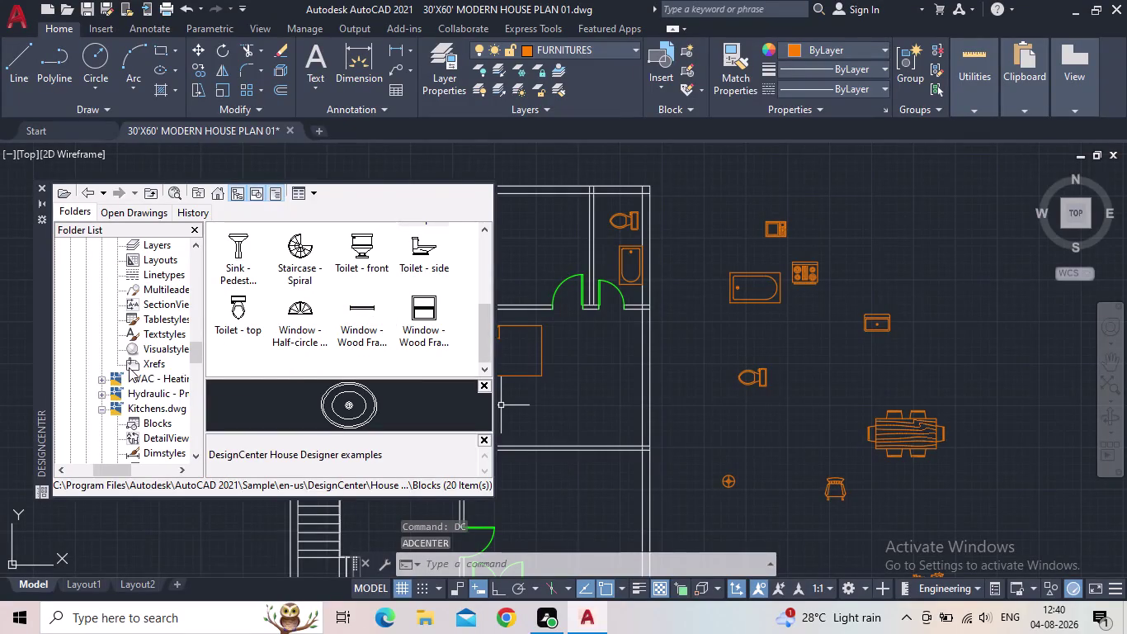
scroll(up, 3)
scroll(up, 3)
scroll(up, 3)
scroll(up, 3)
scroll(up, 3)
click(148, 272)
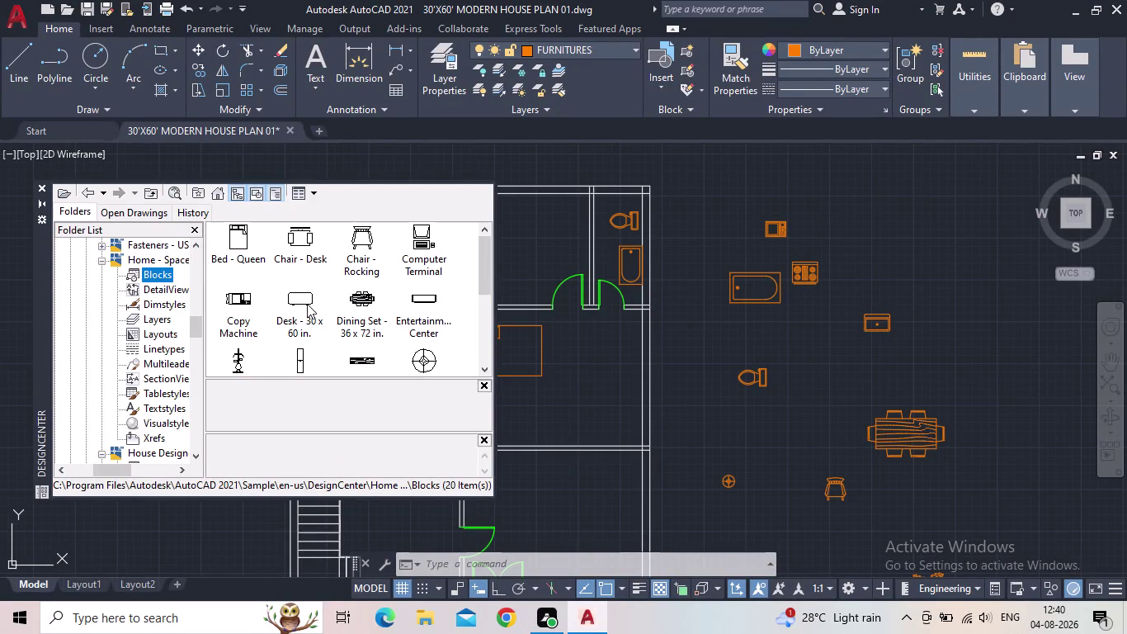
scroll(down, 3)
scroll(down, 3)
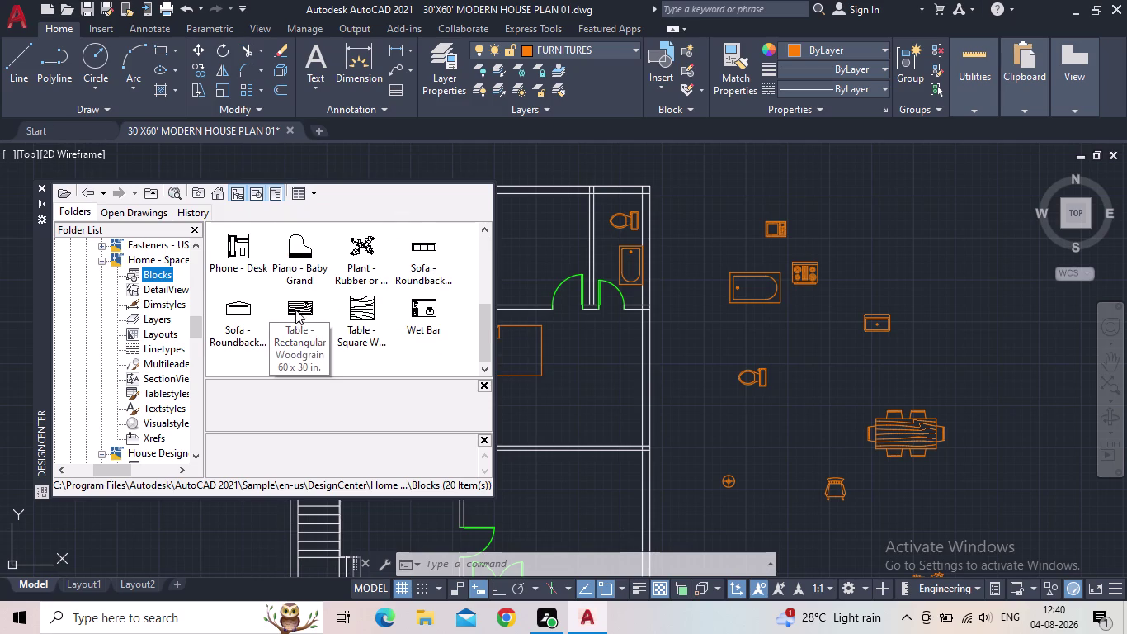
drag(300, 308, 693, 191)
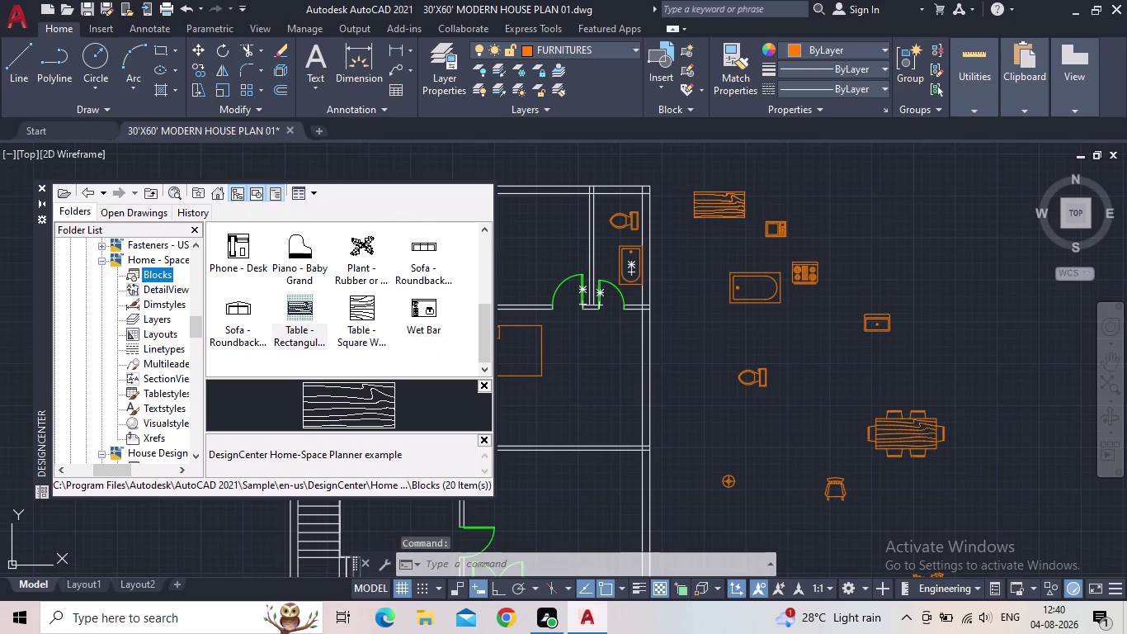
drag(694, 191, 693, 191)
click(38, 185)
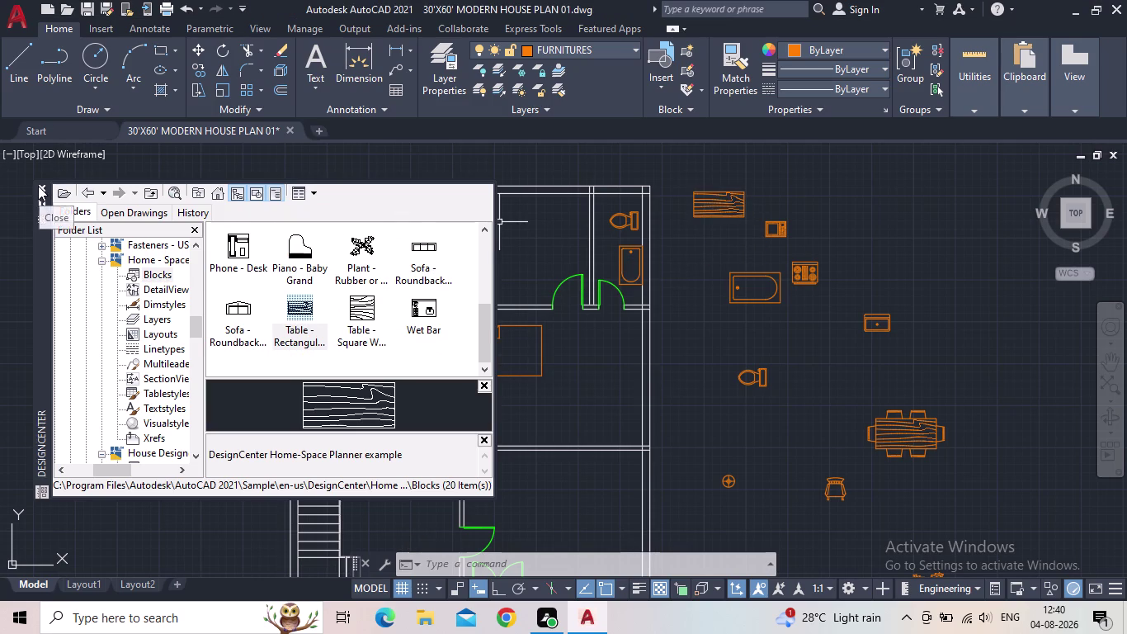
drag(727, 235, 721, 225)
click(704, 204)
key(Delete)
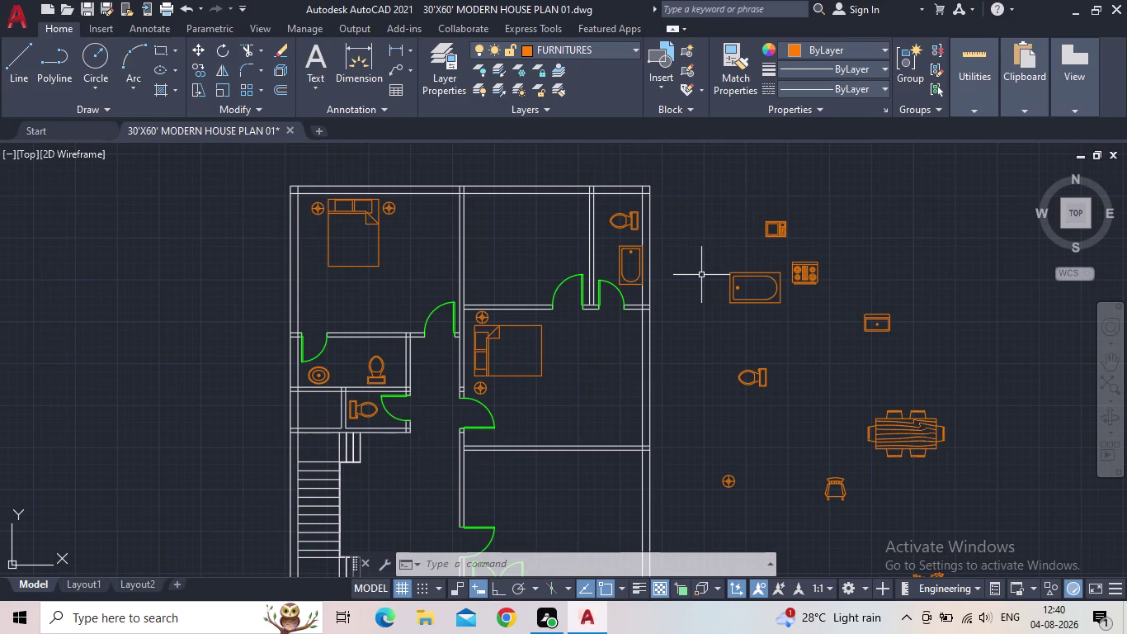
scroll(down, 3)
middle_drag(703, 286, 670, 374)
scroll(up, 3)
middle_drag(591, 360, 564, 337)
scroll(up, 3)
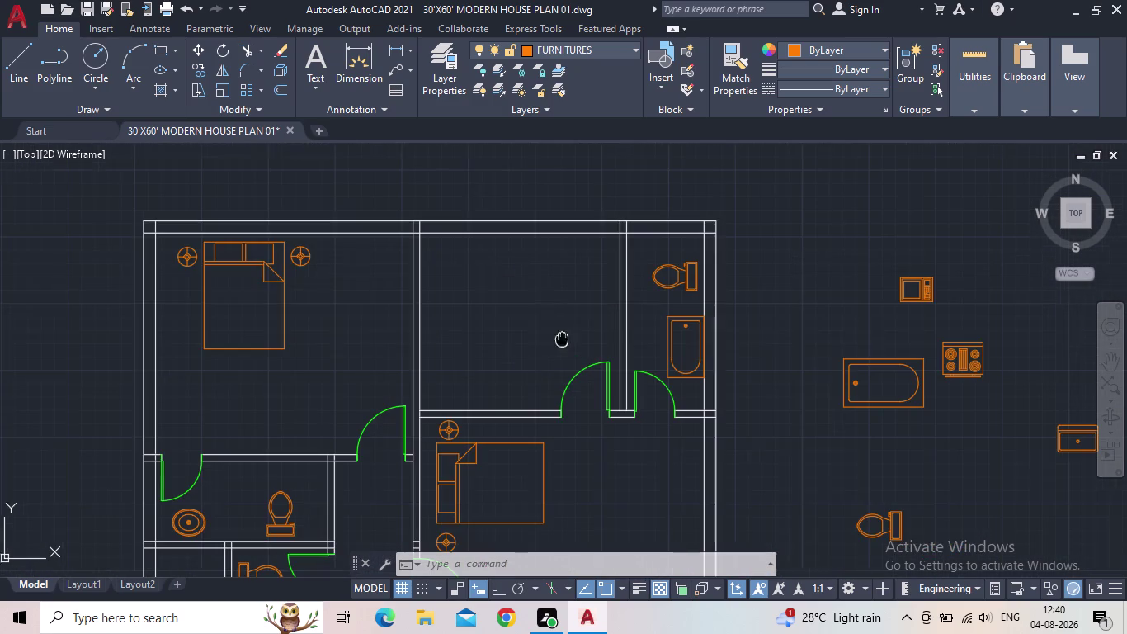
click(106, 52)
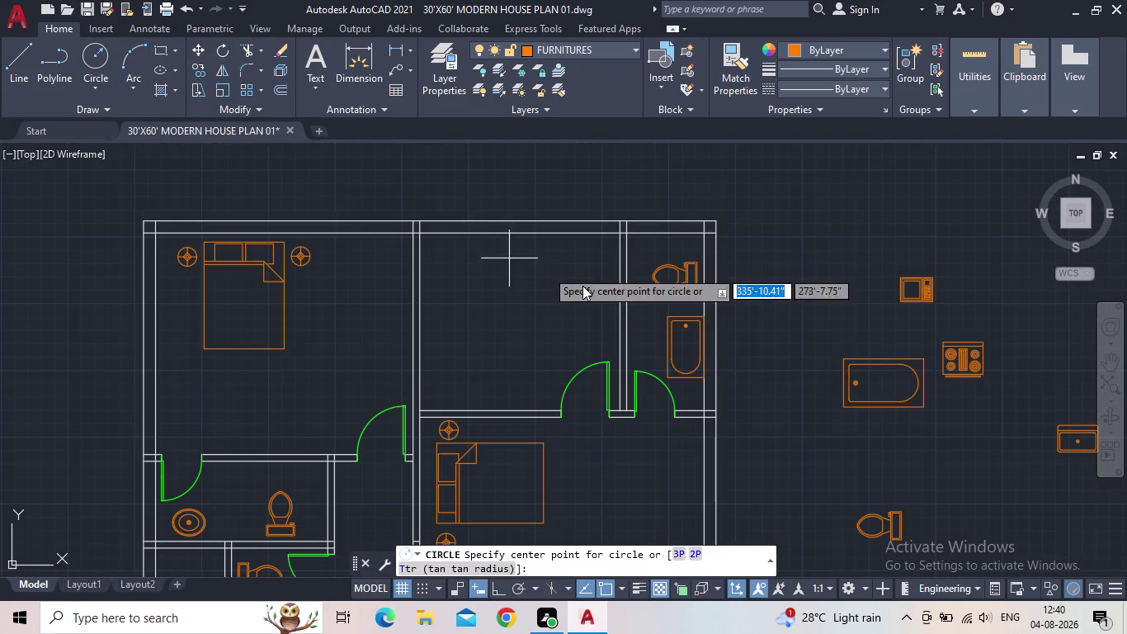
Draw two concentric circles in the upper middle room as a round table.
scroll(up, 3)
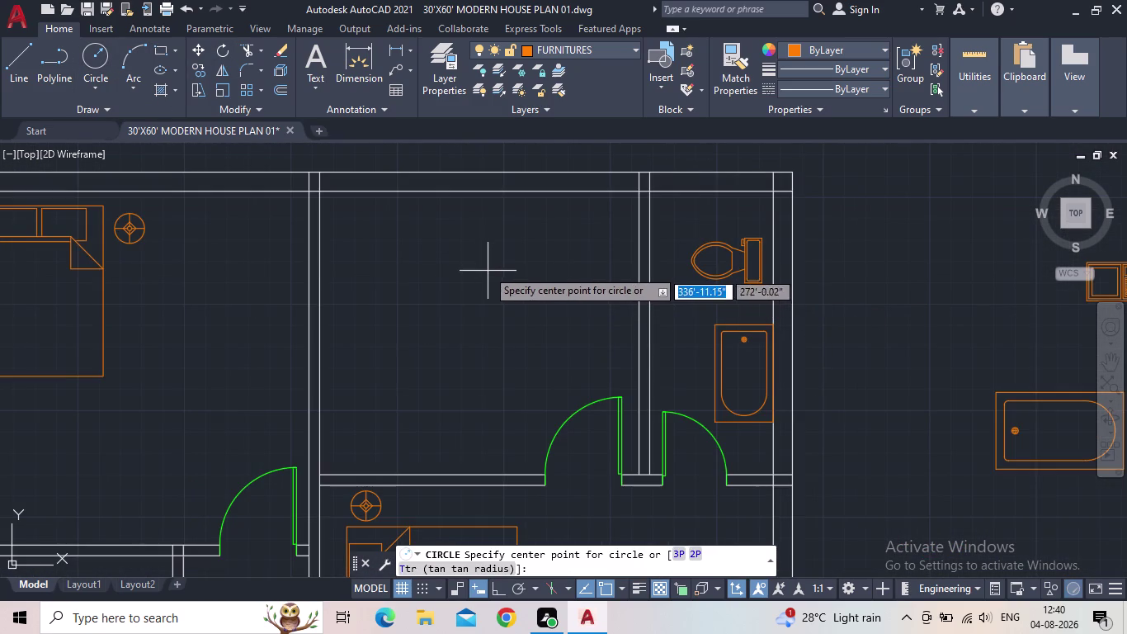
click(485, 261)
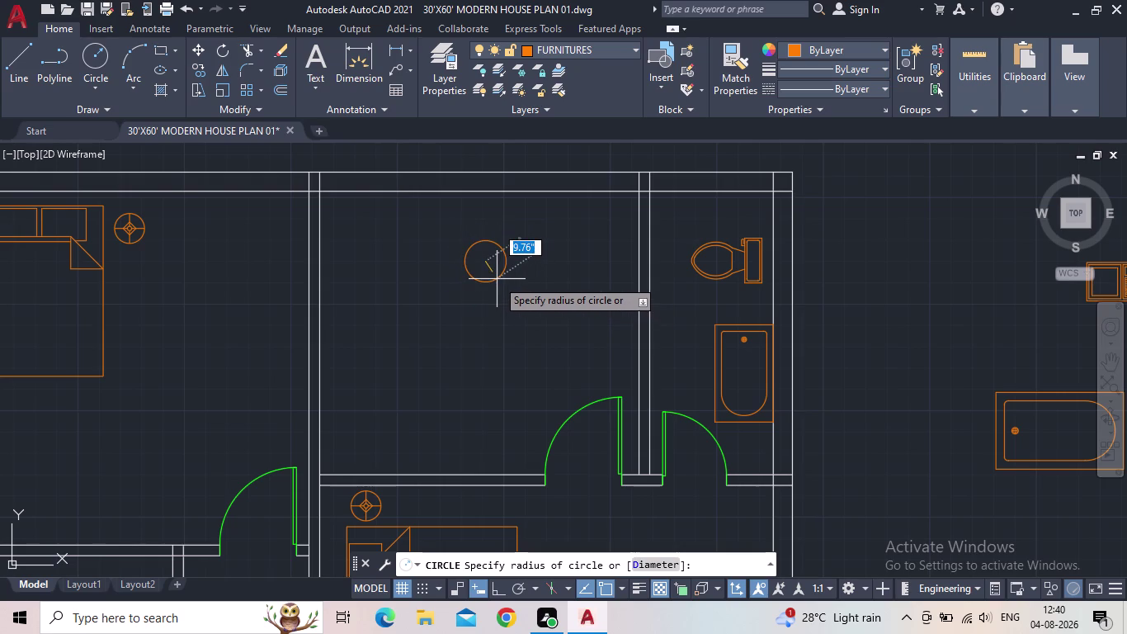
click(496, 278)
key(space)
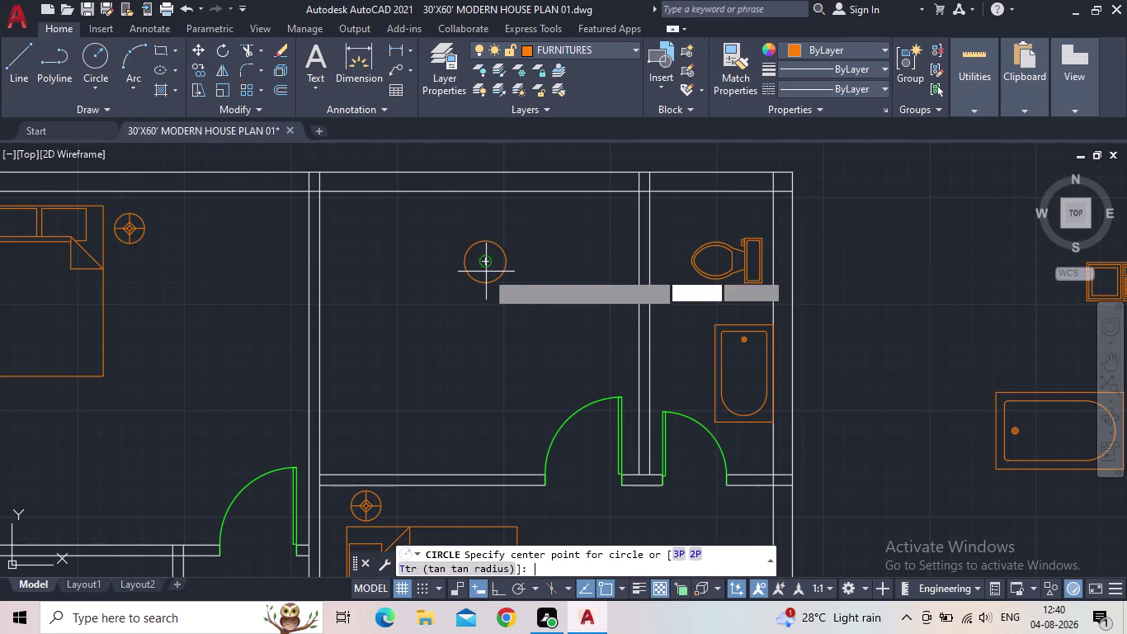
scroll(up, 3)
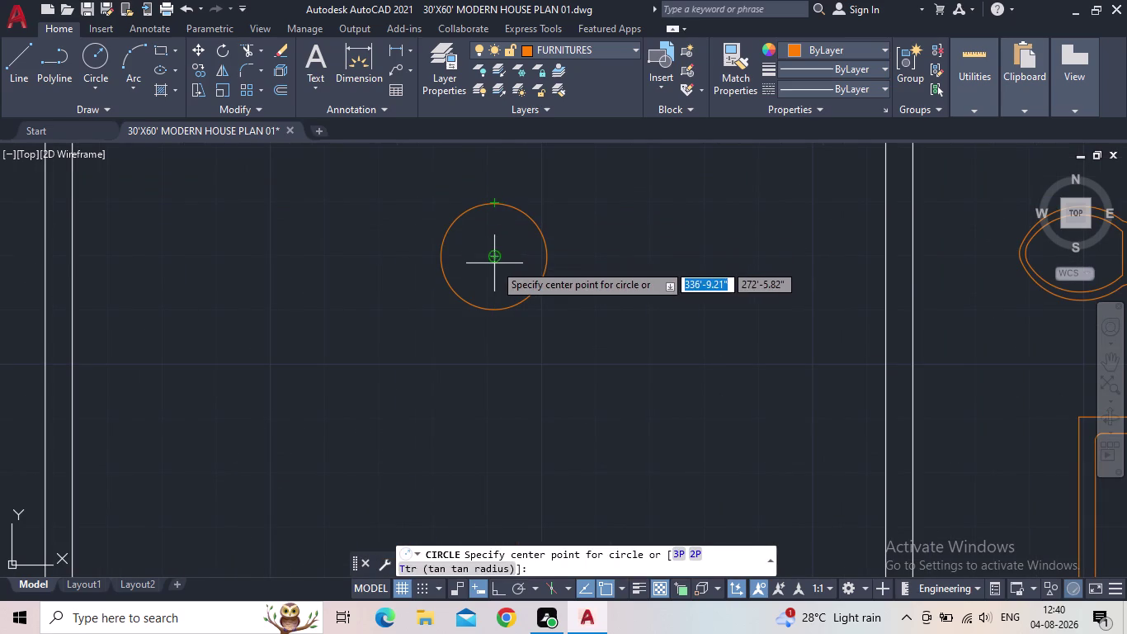
click(495, 263)
click(504, 278)
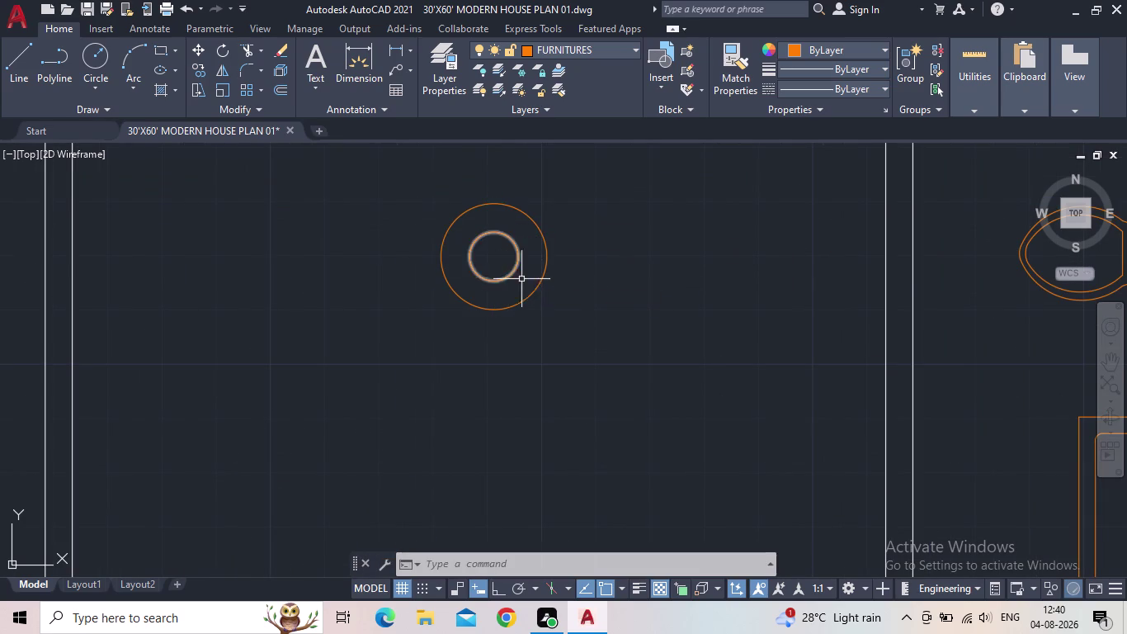
Move the chair from near the dining table to beside the round table.
scroll(down, 3)
middle_drag(588, 340, 498, 372)
scroll(down, 3)
middle_drag(712, 409, 651, 312)
scroll(down, 3)
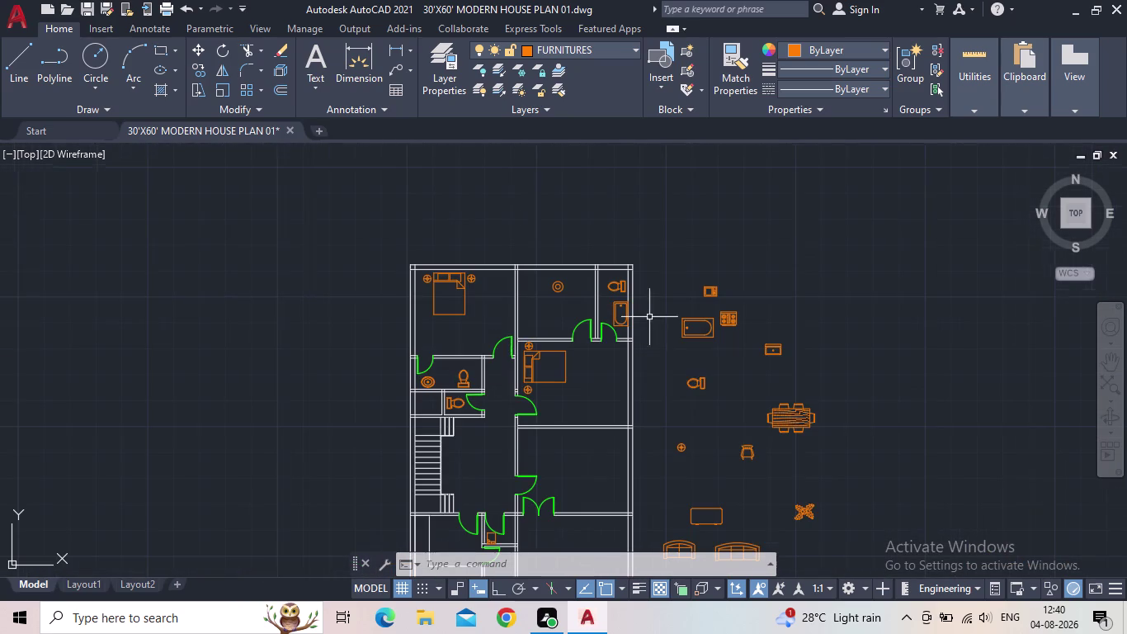
click(744, 460)
click(749, 447)
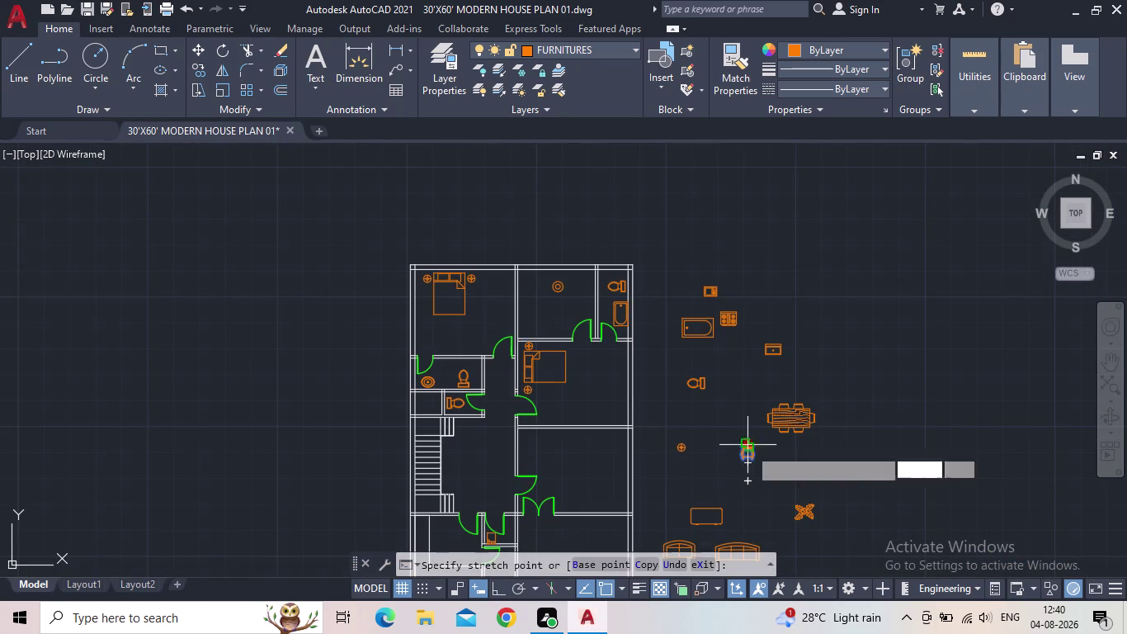
scroll(up, 3)
click(626, 284)
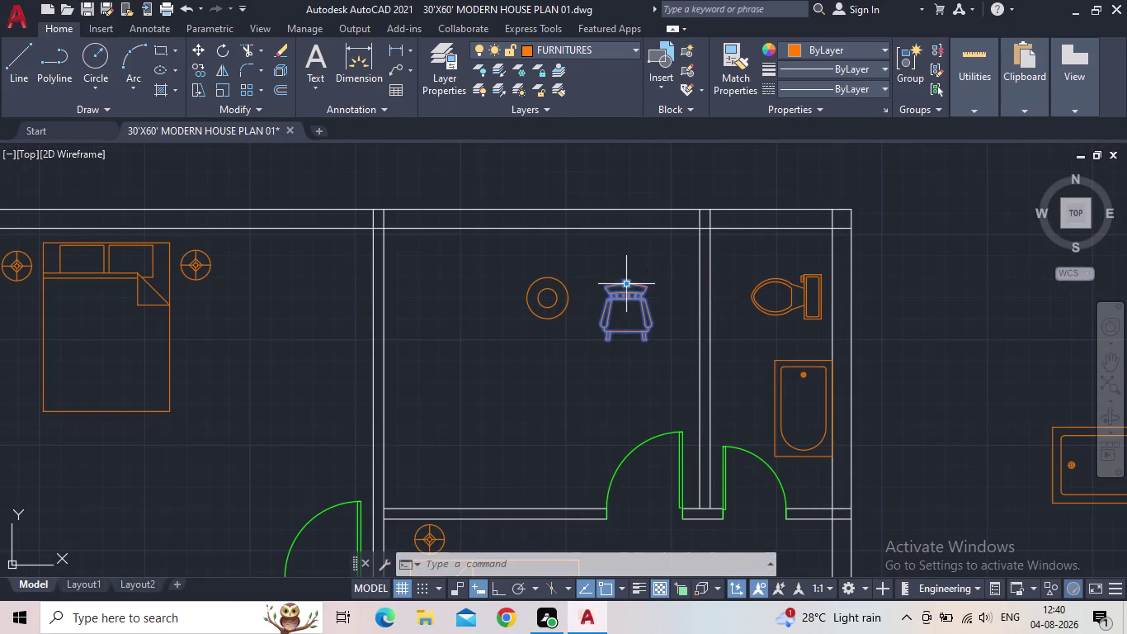
key(Escape)
drag(629, 374, 623, 349)
click(597, 314)
Copy the chair to the left side of the round table.
key(s)
key(c)
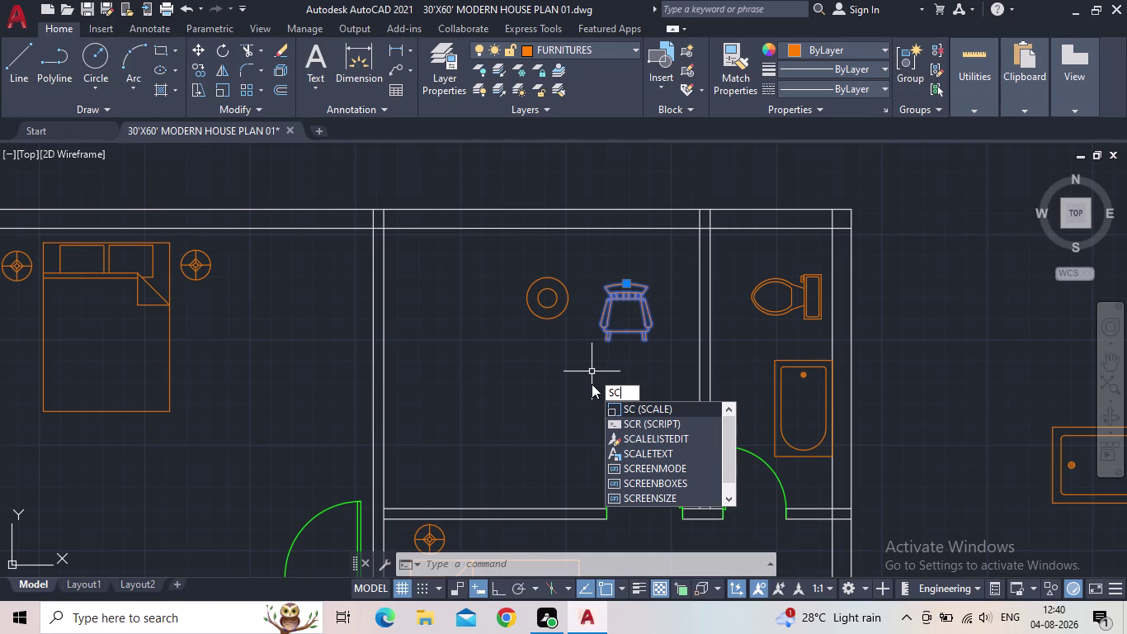
key(Escape)
drag(646, 350, 621, 334)
click(603, 321)
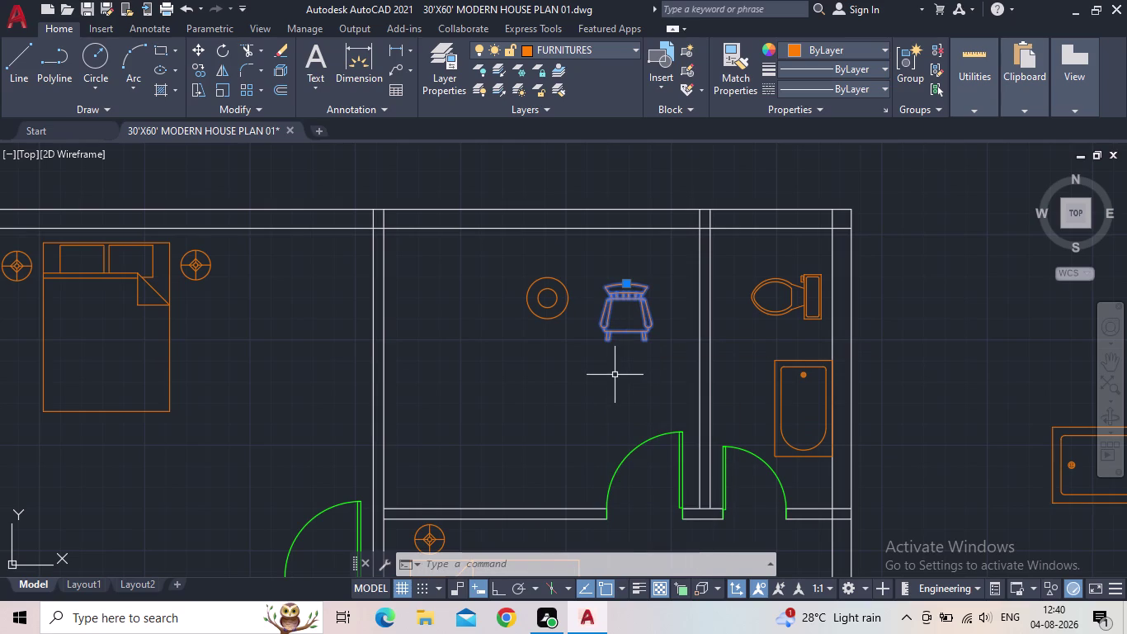
key(c)
key(o)
key(space)
click(626, 331)
click(497, 376)
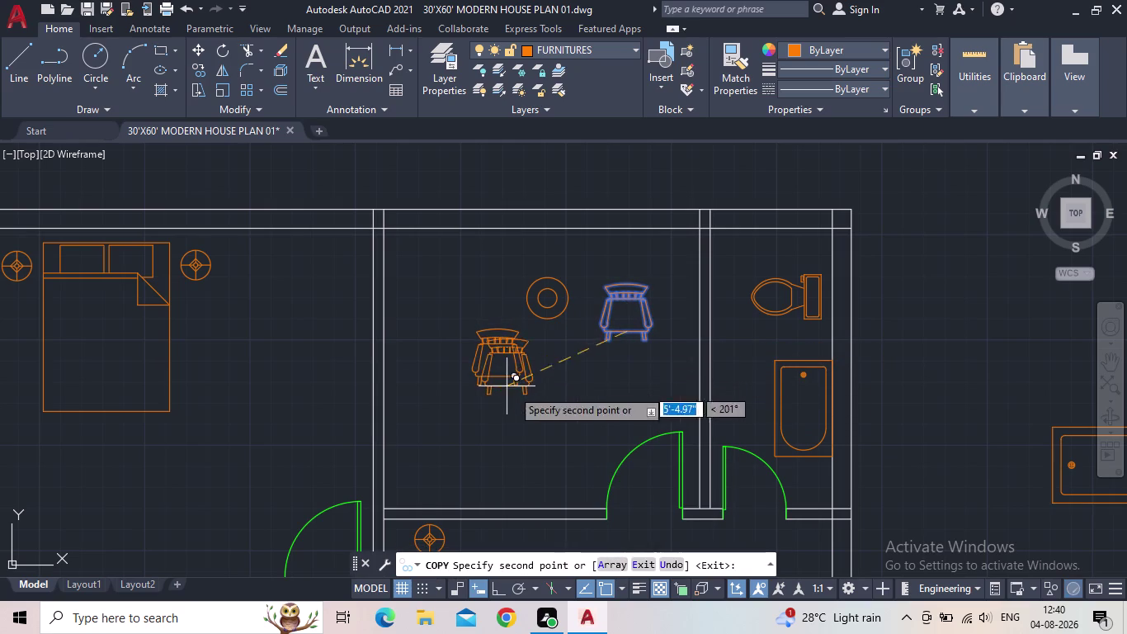
click(471, 289)
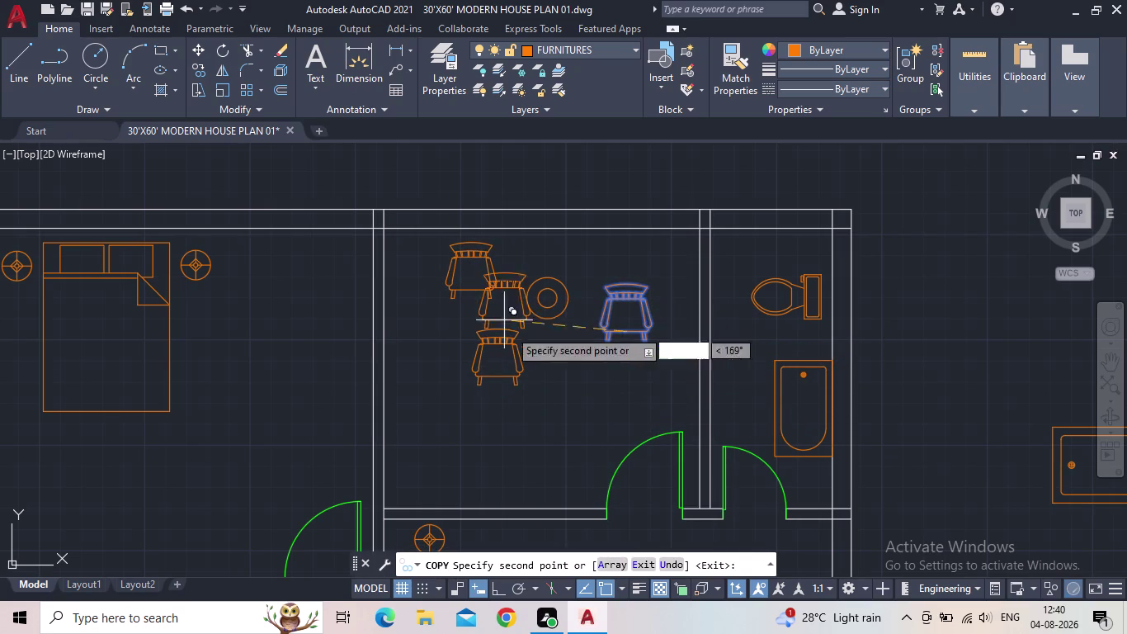
key(Escape)
Reposition chairs to the right of and below the round table.
click(629, 342)
click(607, 317)
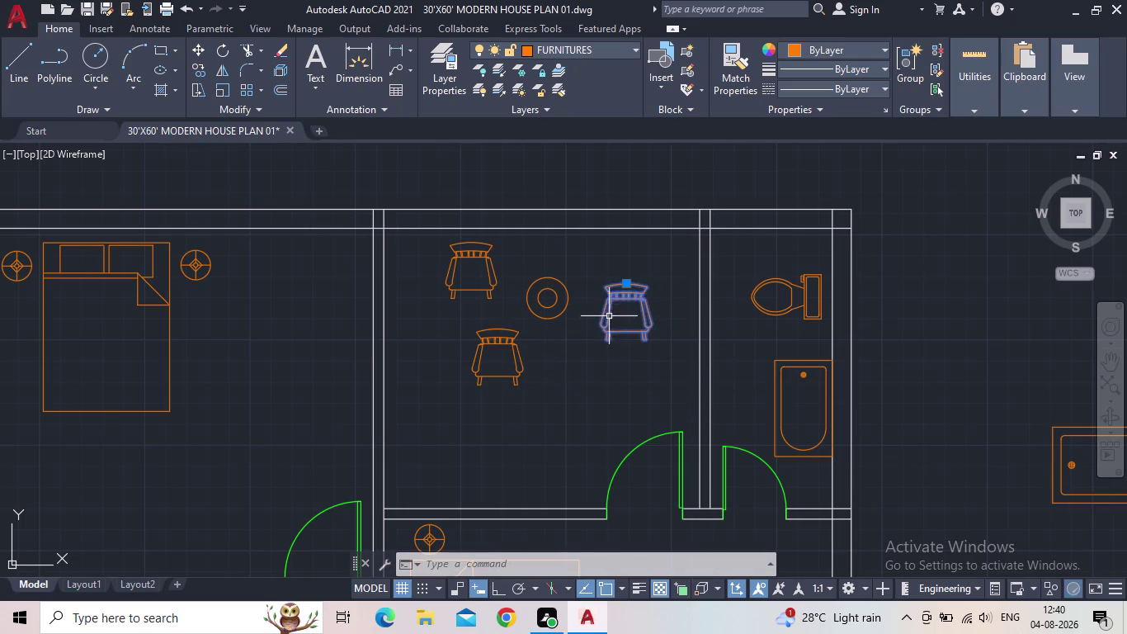
click(626, 282)
click(615, 246)
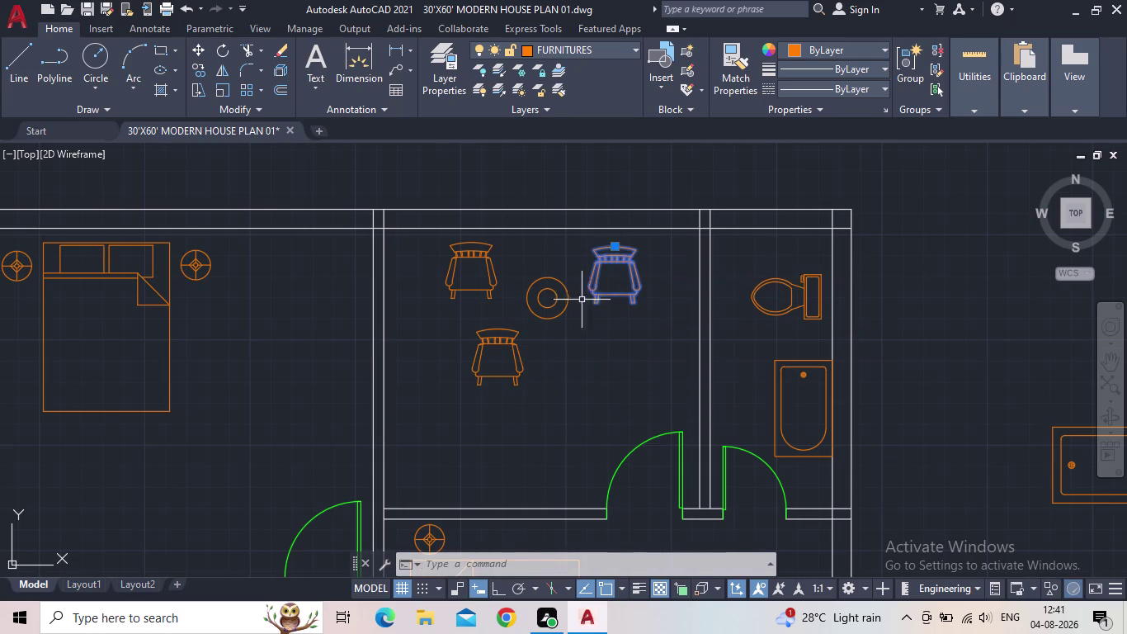
click(491, 356)
click(470, 343)
click(499, 328)
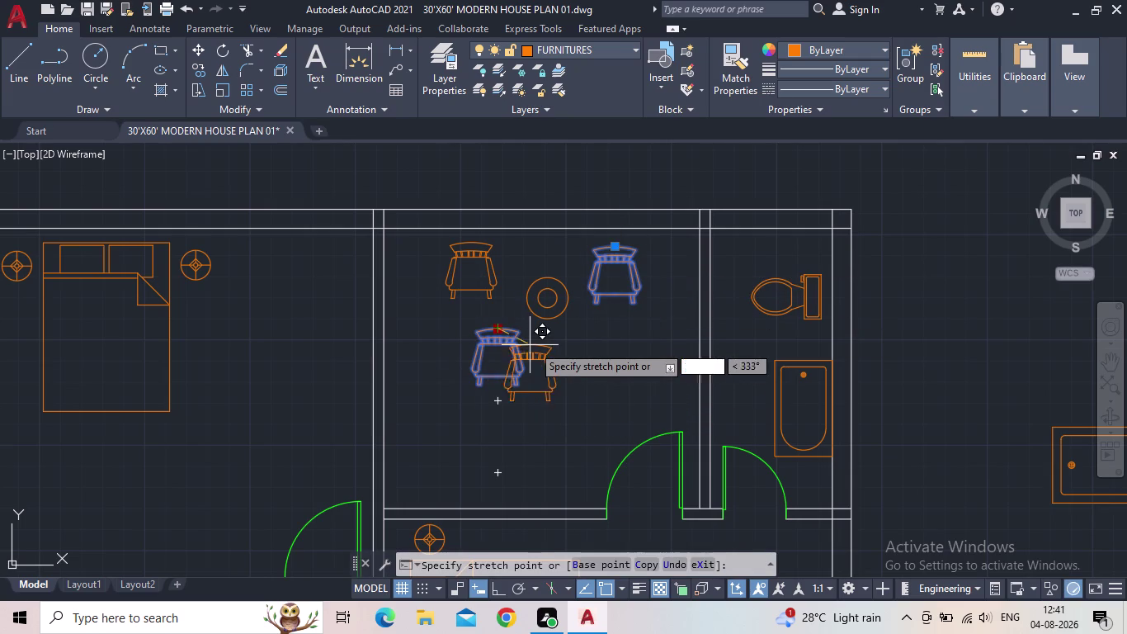
click(538, 349)
Nudge the left chair beside the table and select it on its own.
click(460, 259)
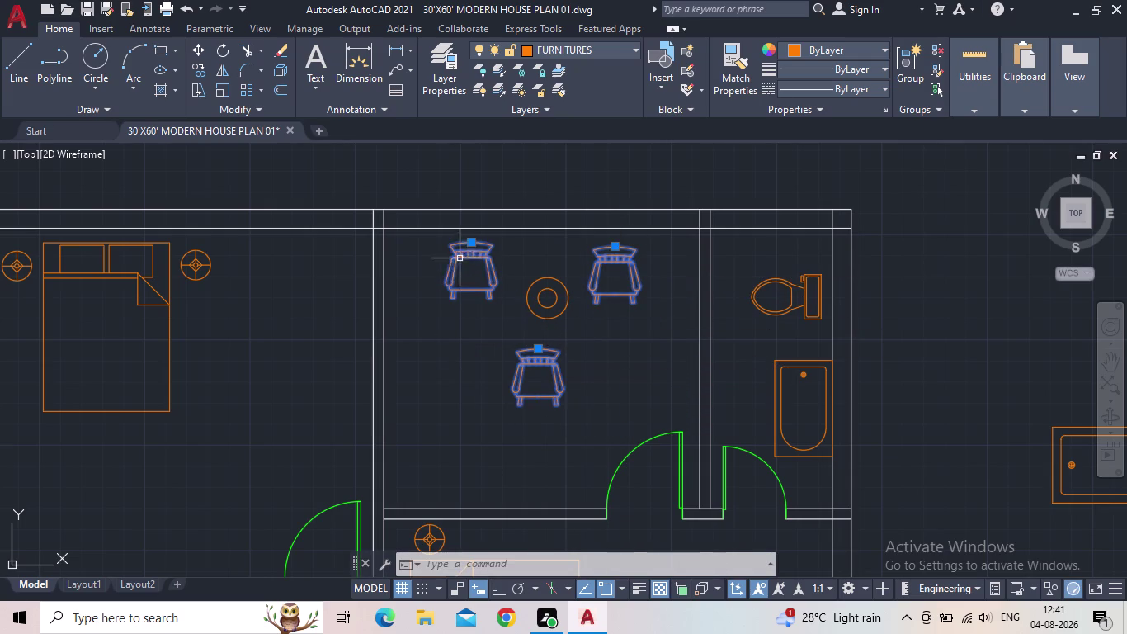
drag(469, 244, 469, 257)
click(475, 259)
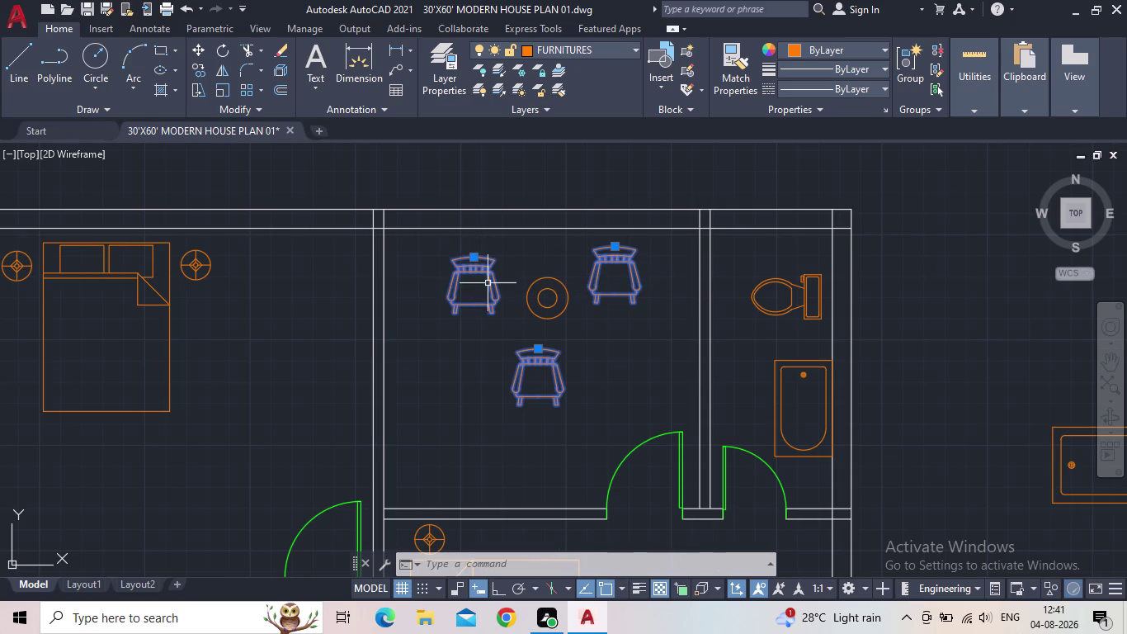
key(Escape)
drag(502, 352, 476, 312)
click(443, 283)
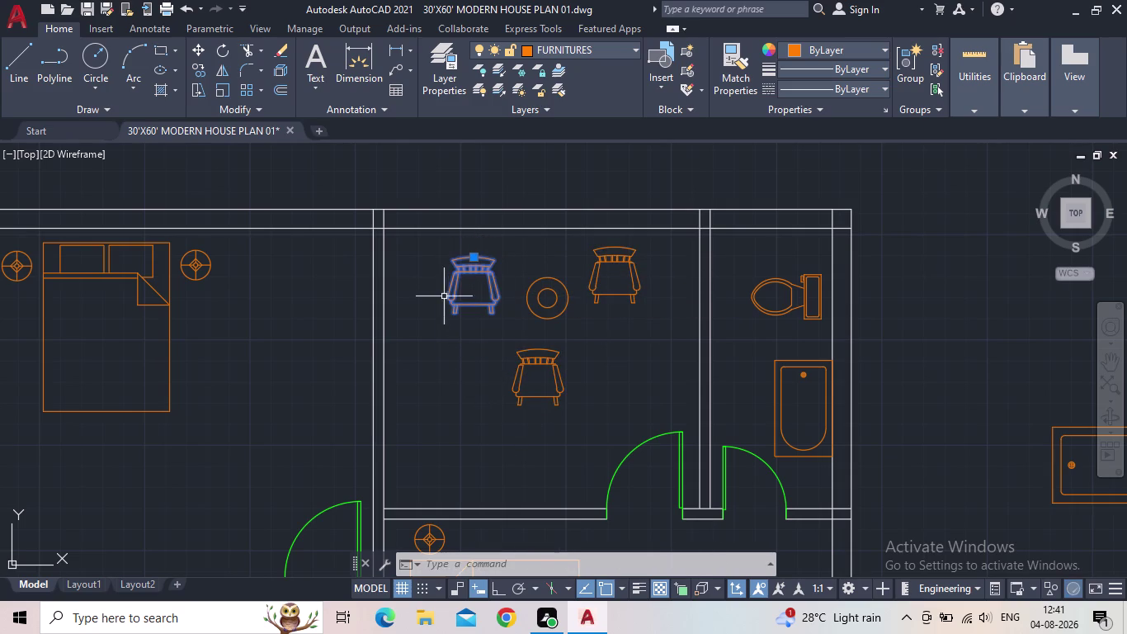
Rotate the left chair with RO so it angles toward the round table.
key(r)
key(o)
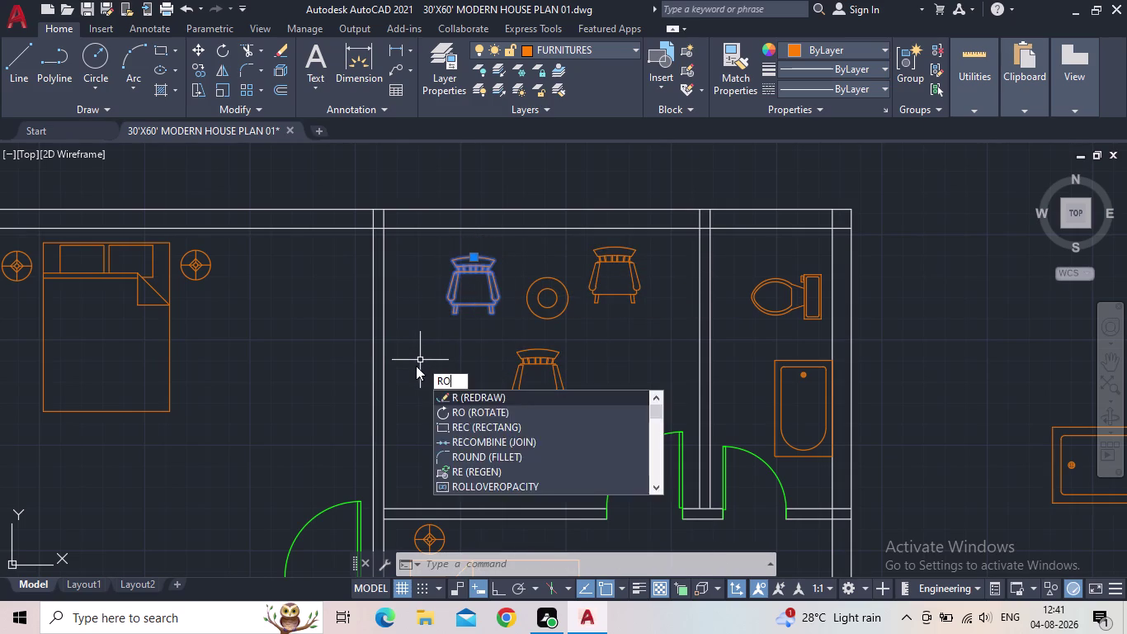
key(space)
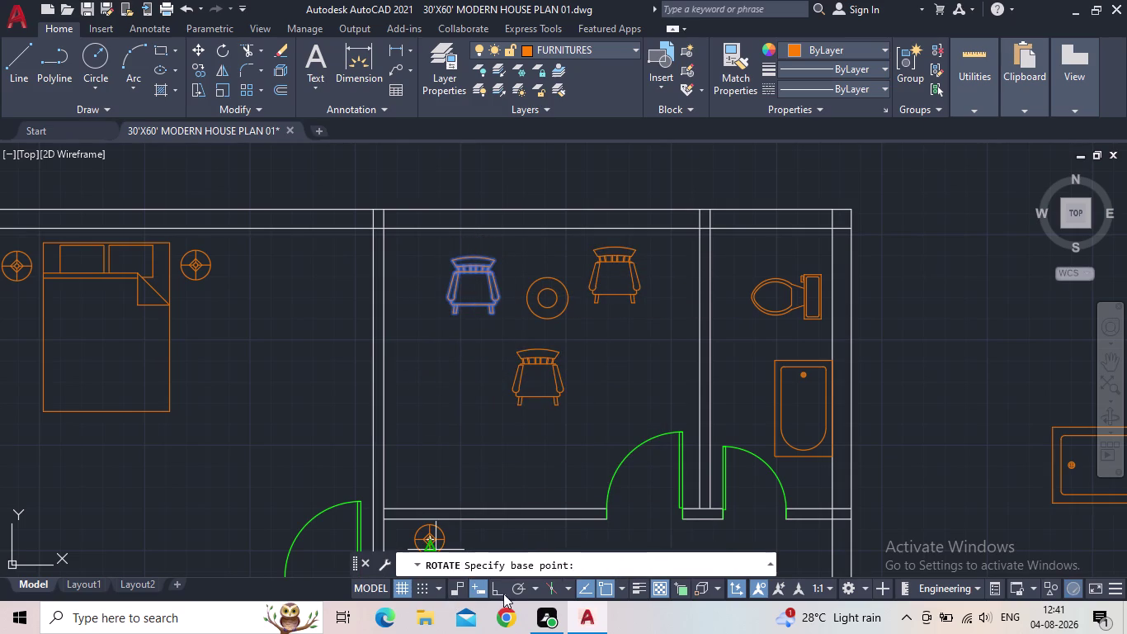
click(503, 593)
click(475, 309)
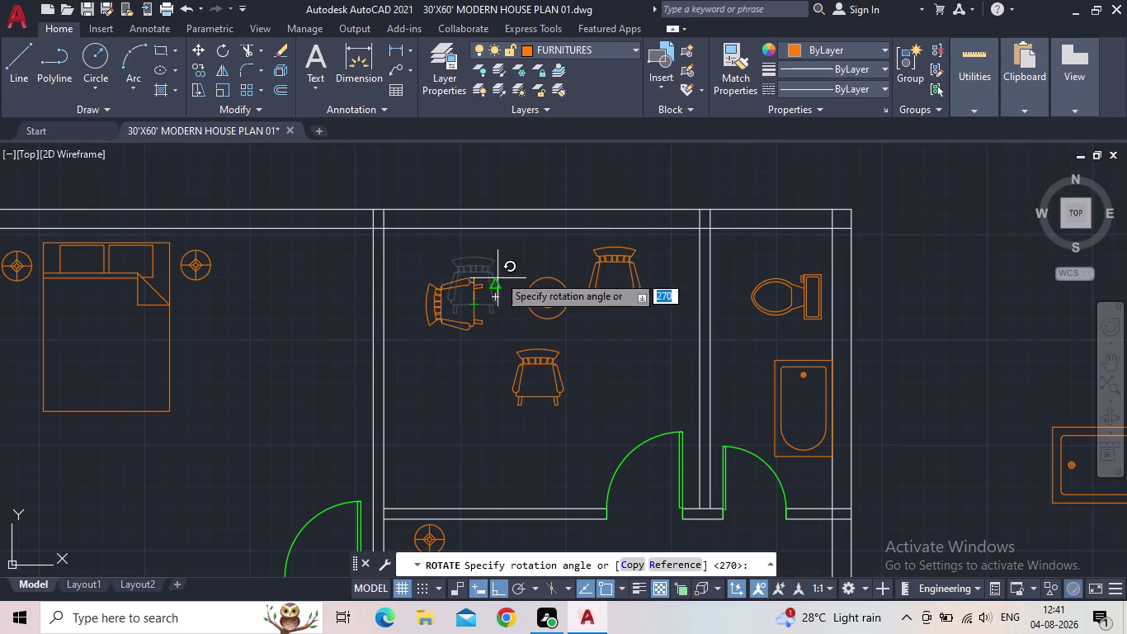
click(500, 253)
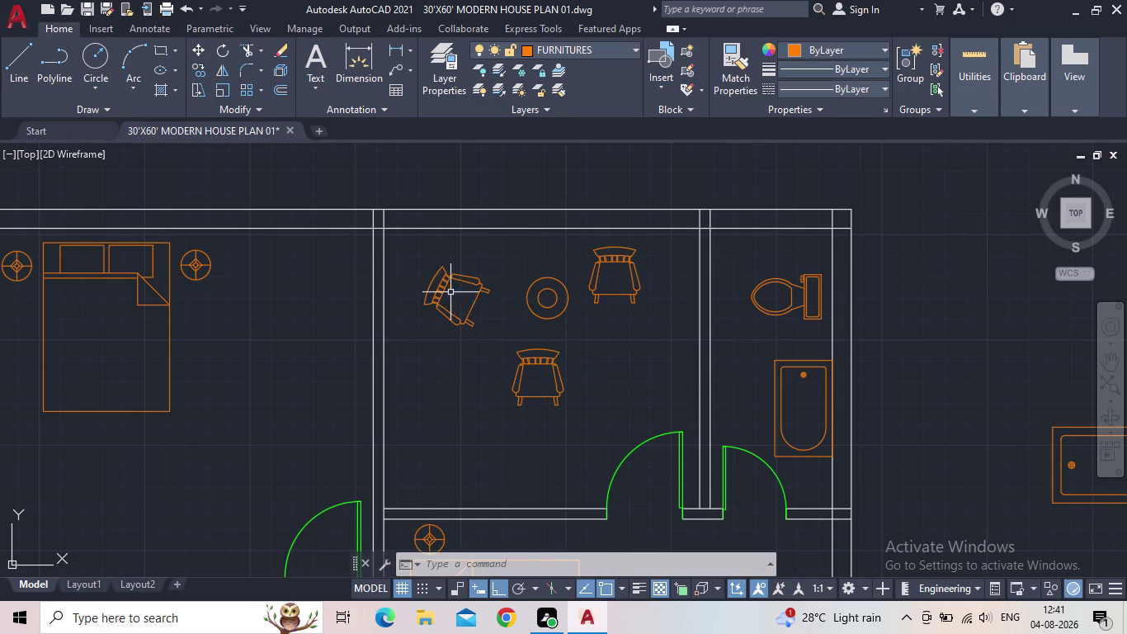
Move the rotated chair to the round table's left side.
click(433, 279)
drag(429, 280, 442, 277)
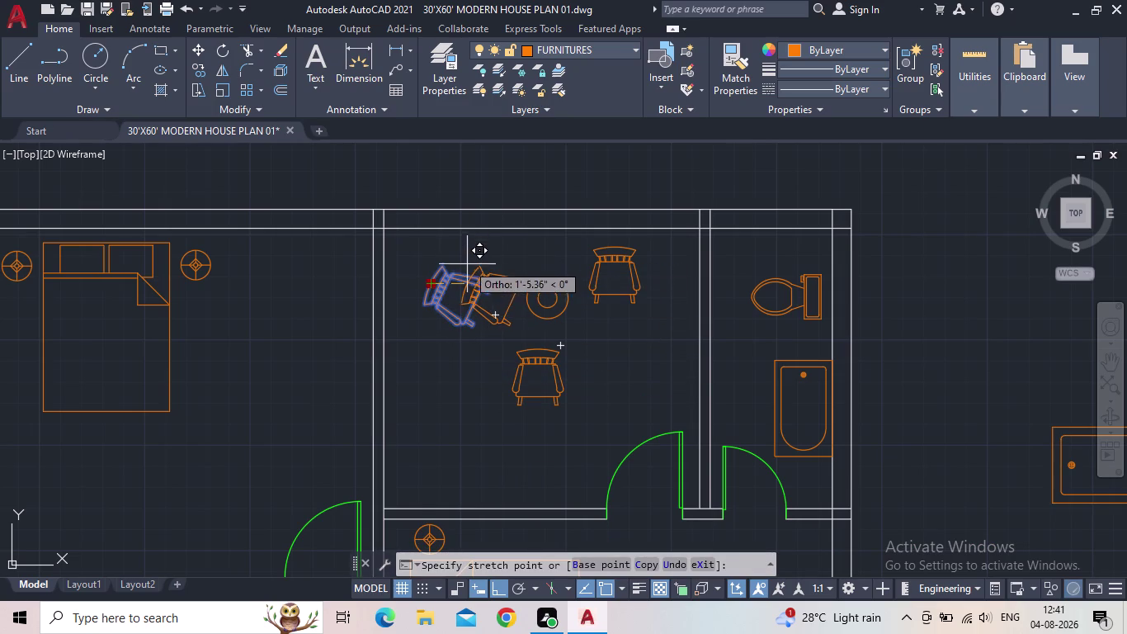
click(499, 587)
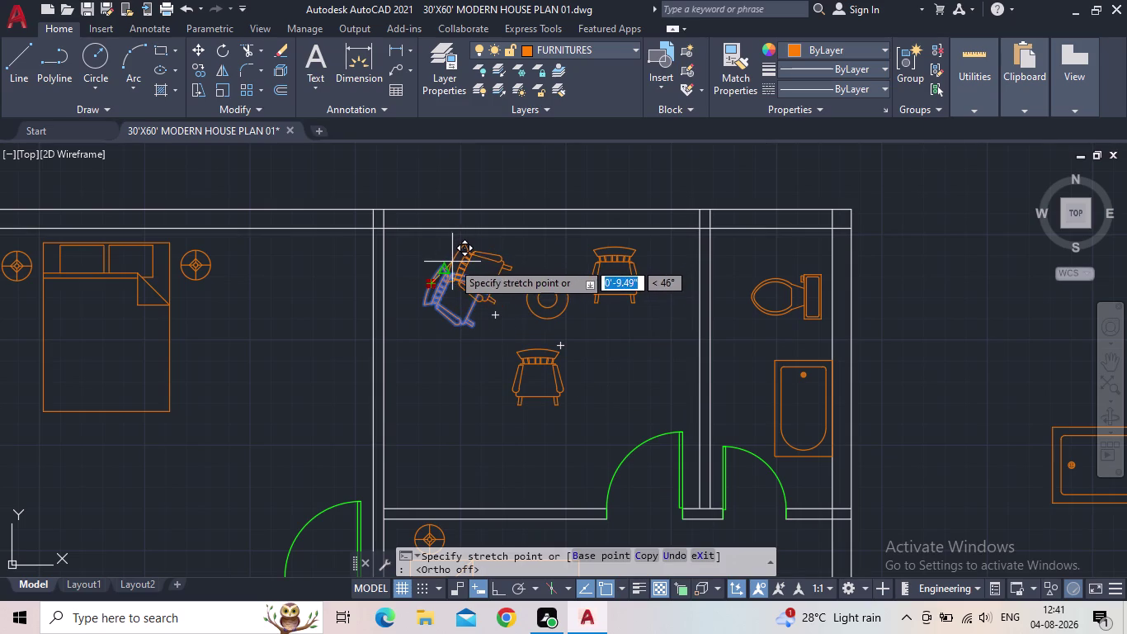
click(452, 263)
drag(528, 373, 518, 362)
click(514, 356)
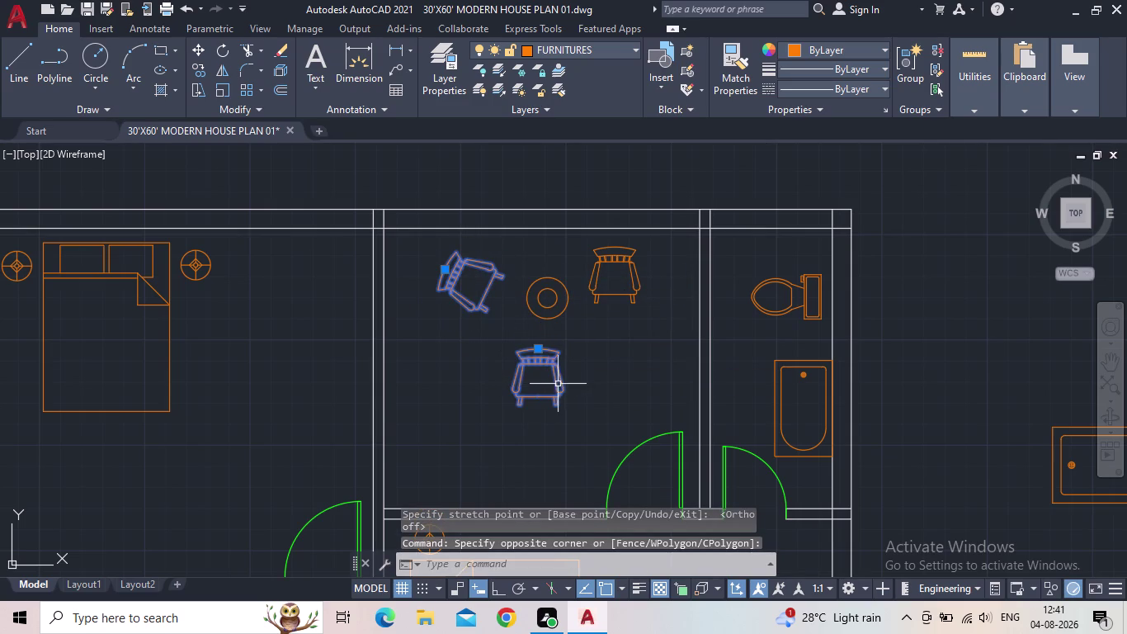
Delete the chair below the table, after undoing an accidental two-chair deletion.
key(Delete)
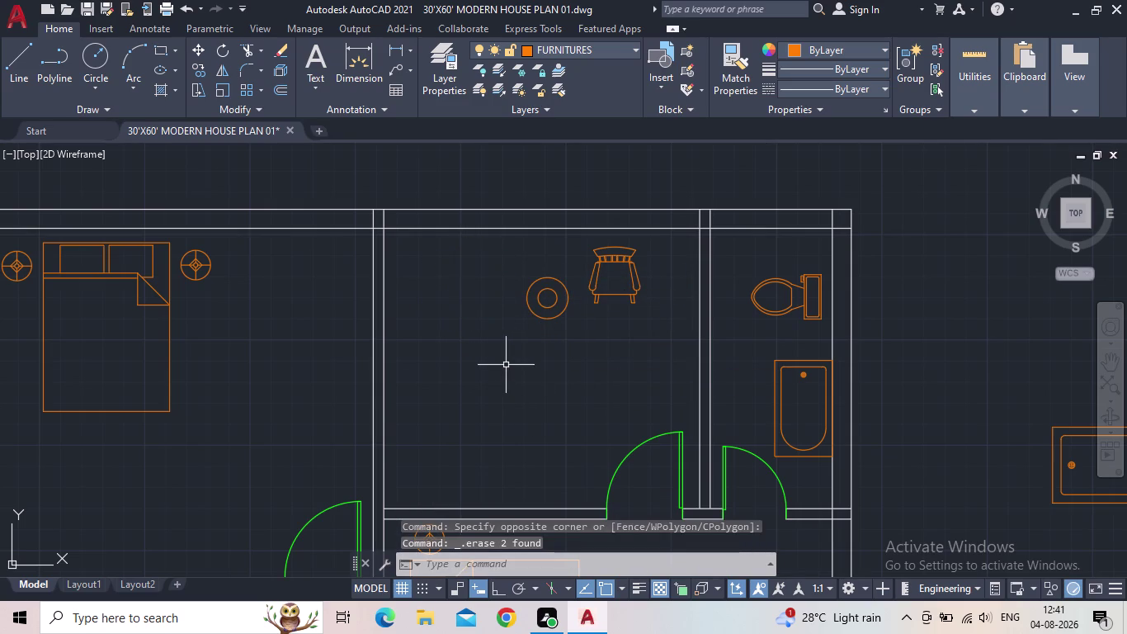
click(185, 5)
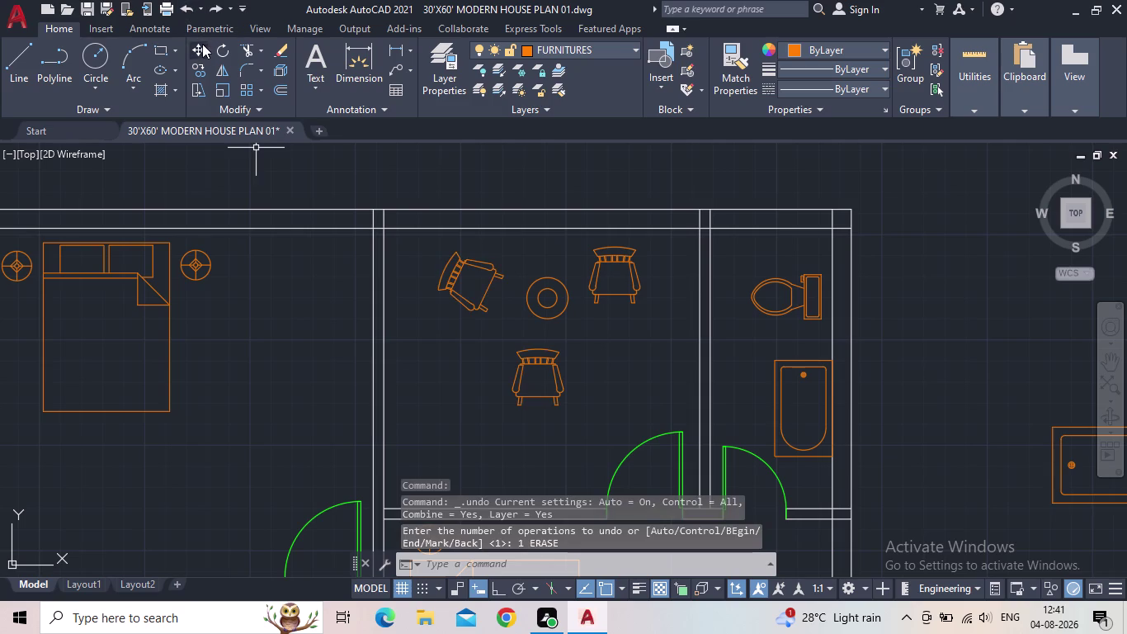
drag(571, 418, 561, 403)
click(528, 385)
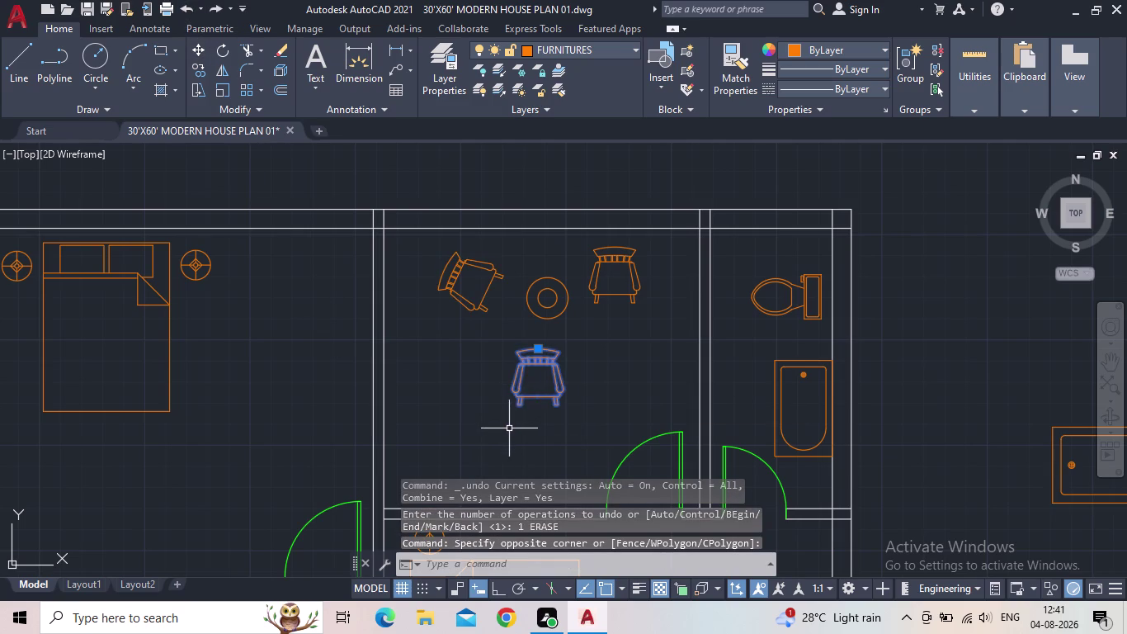
key(Delete)
Start copying the angled left chair from a base point with CO.
drag(499, 353, 499, 352)
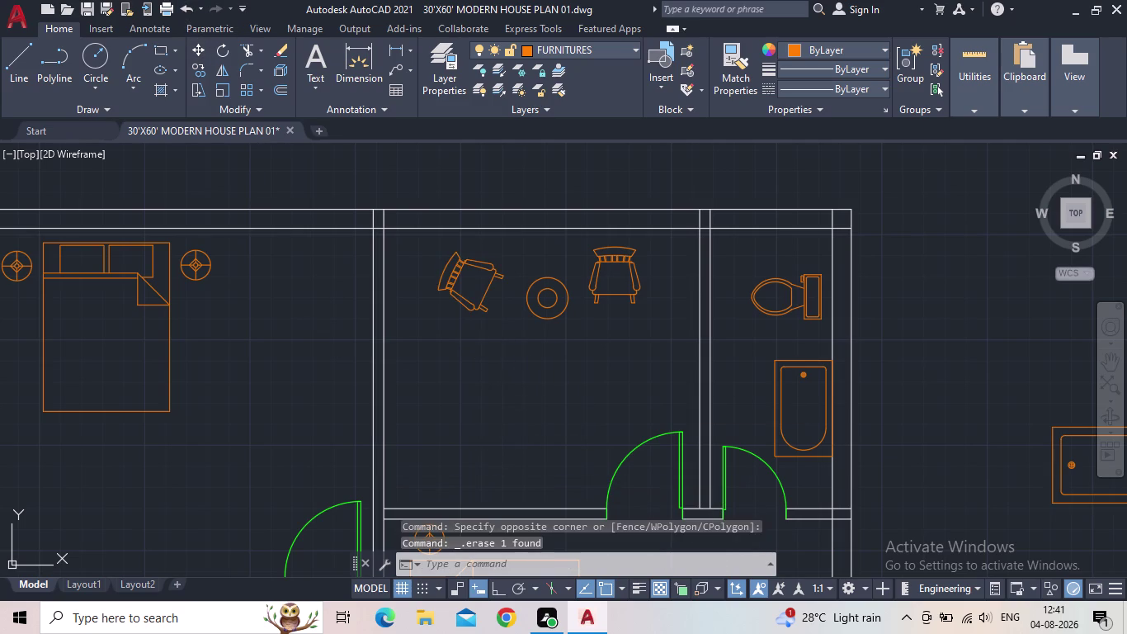
drag(498, 351, 467, 299)
click(444, 271)
key(c)
key(o)
key(Return)
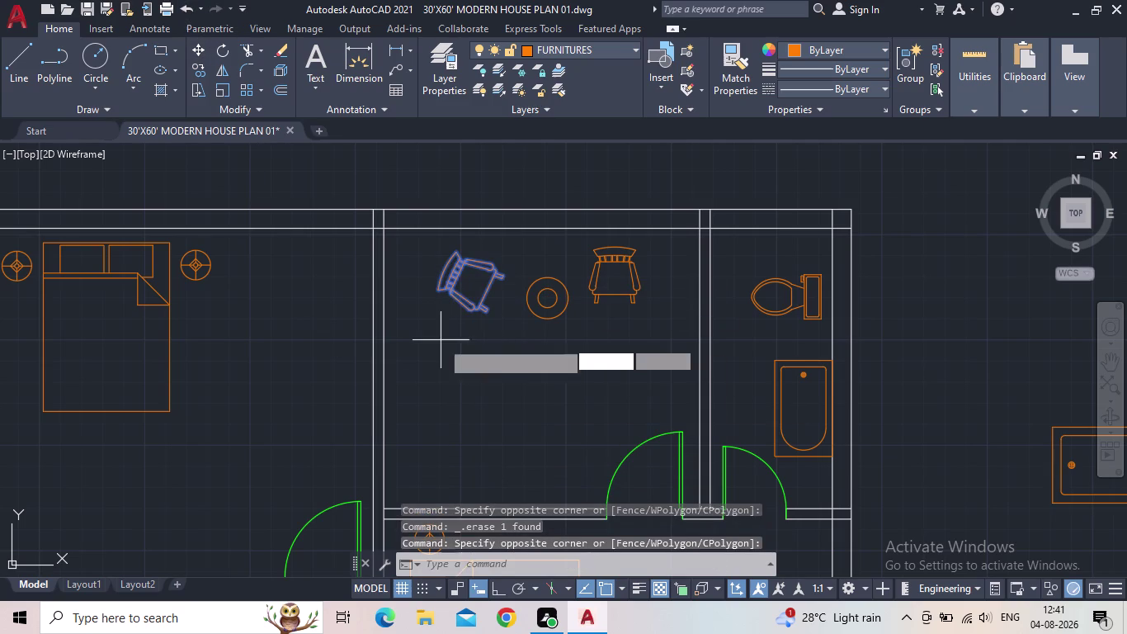
click(482, 291)
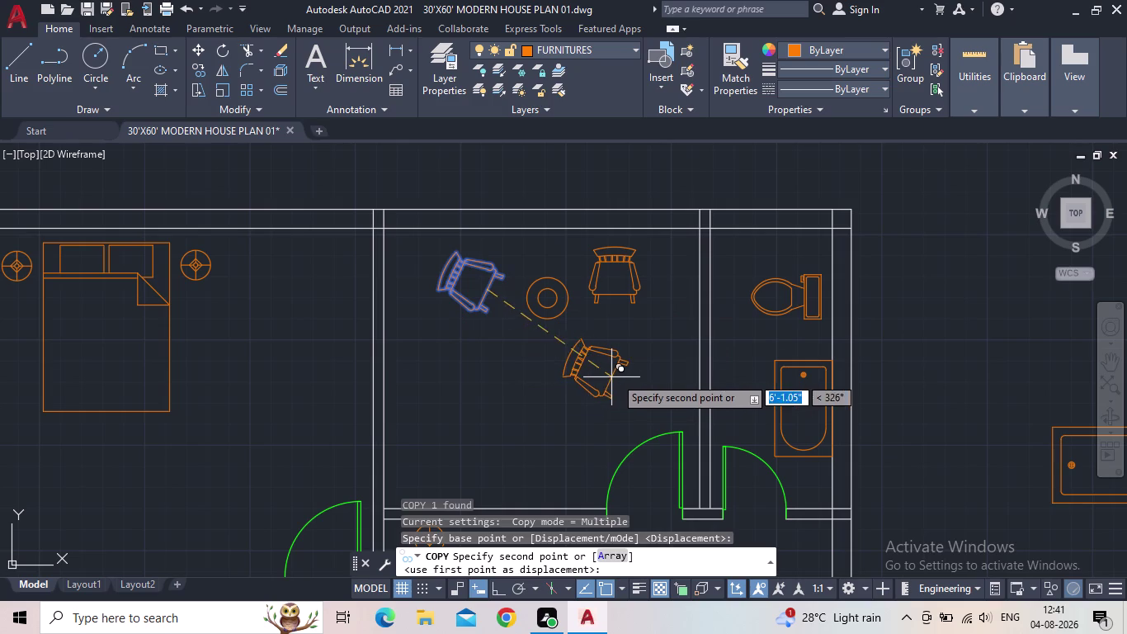
Place angled chair copies below and right of the table, deleting the overlapping chair.
click(589, 377)
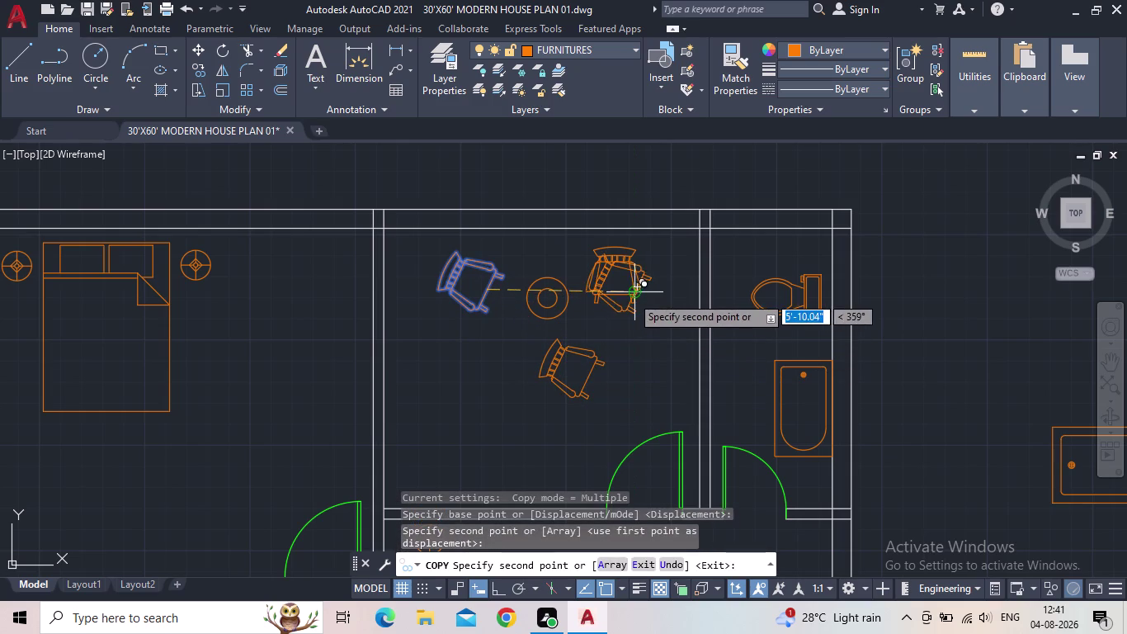
click(631, 294)
key(Escape)
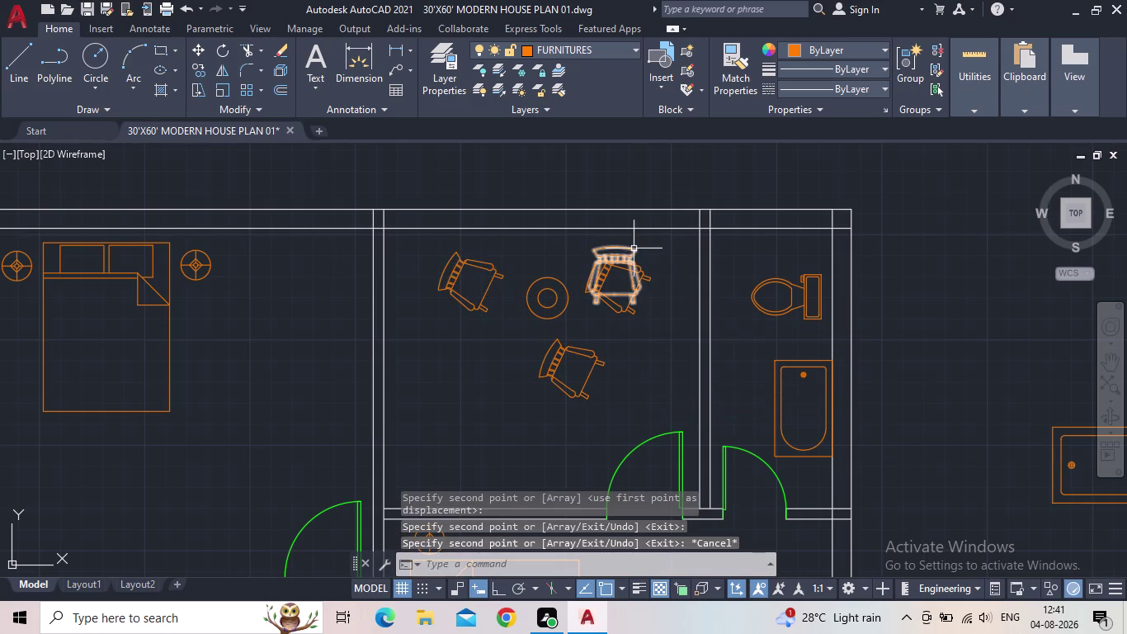
click(633, 249)
key(Delete)
drag(643, 321, 634, 309)
click(614, 294)
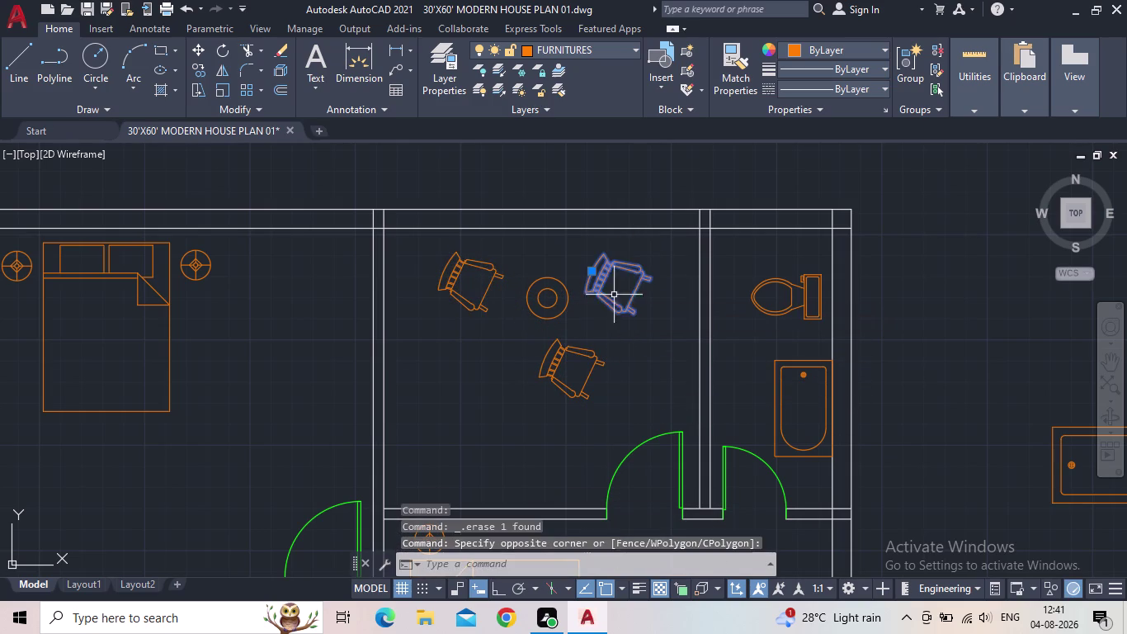
Rotate the right chair to face the round table.
key(r)
key(o)
key(Return)
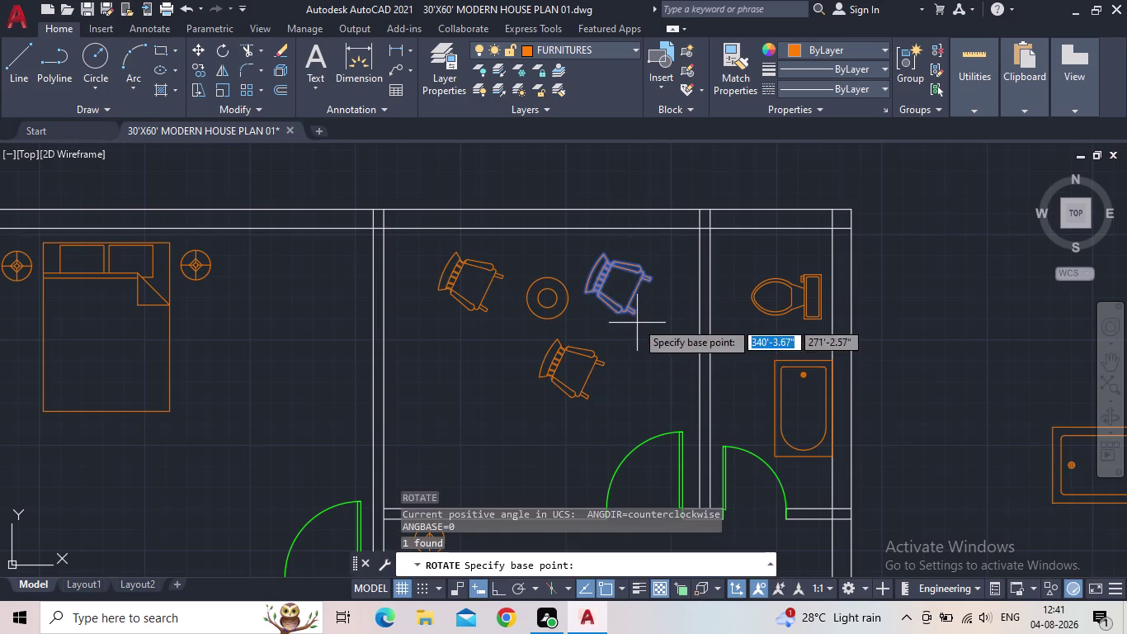
click(493, 589)
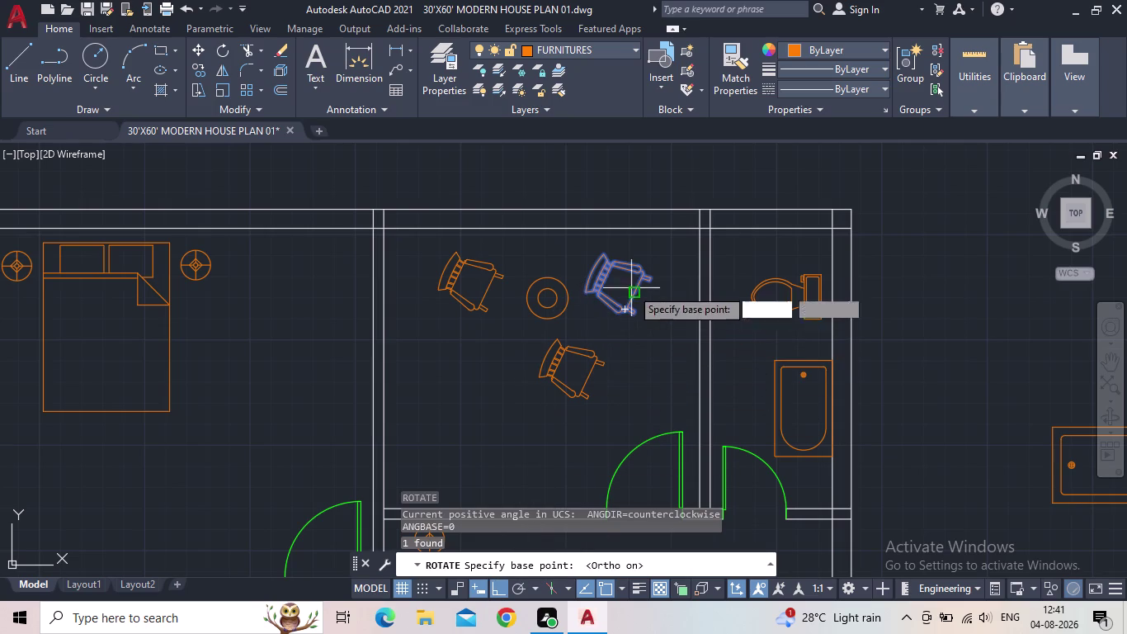
click(633, 288)
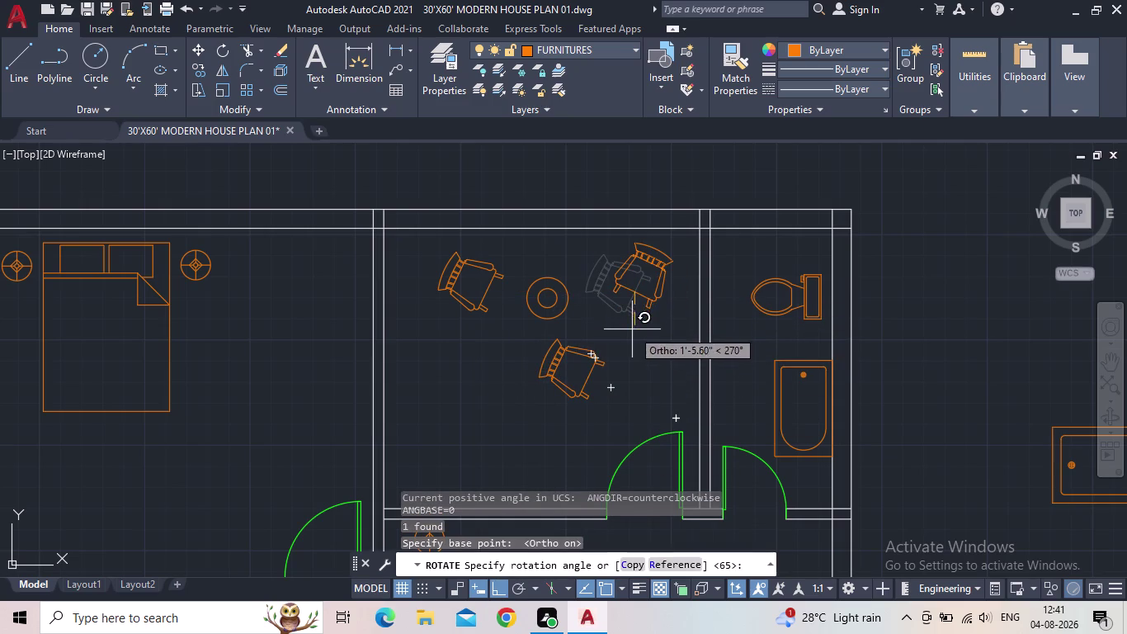
click(632, 329)
Begin rotating the lower chair, then cancel the rotation.
drag(607, 403, 589, 397)
click(561, 383)
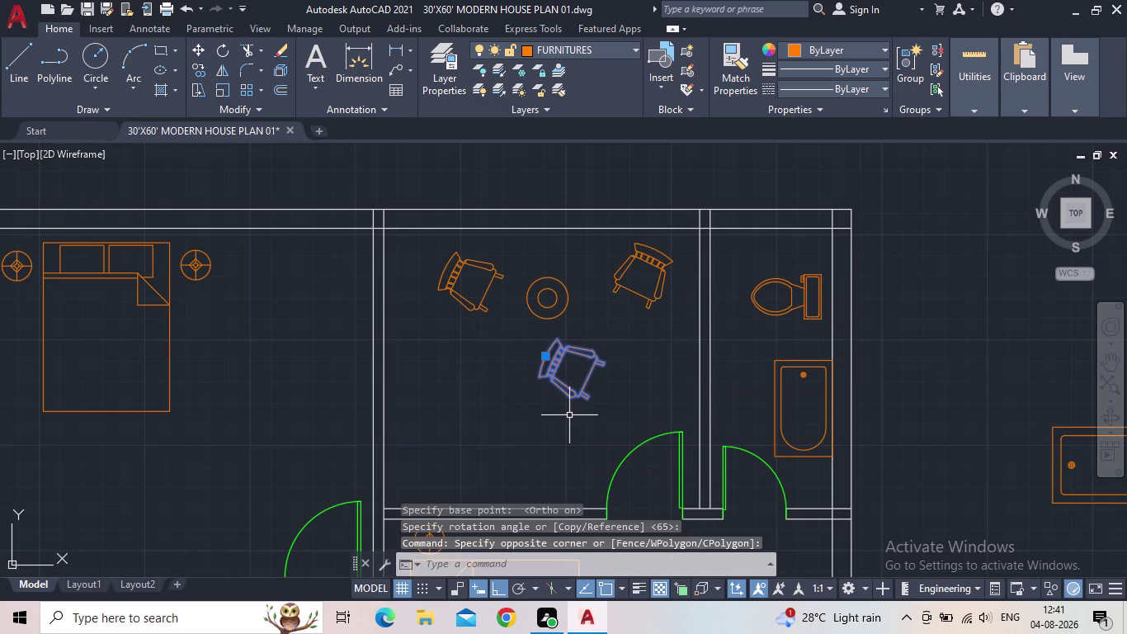
key(r)
key(o)
key(Return)
click(587, 381)
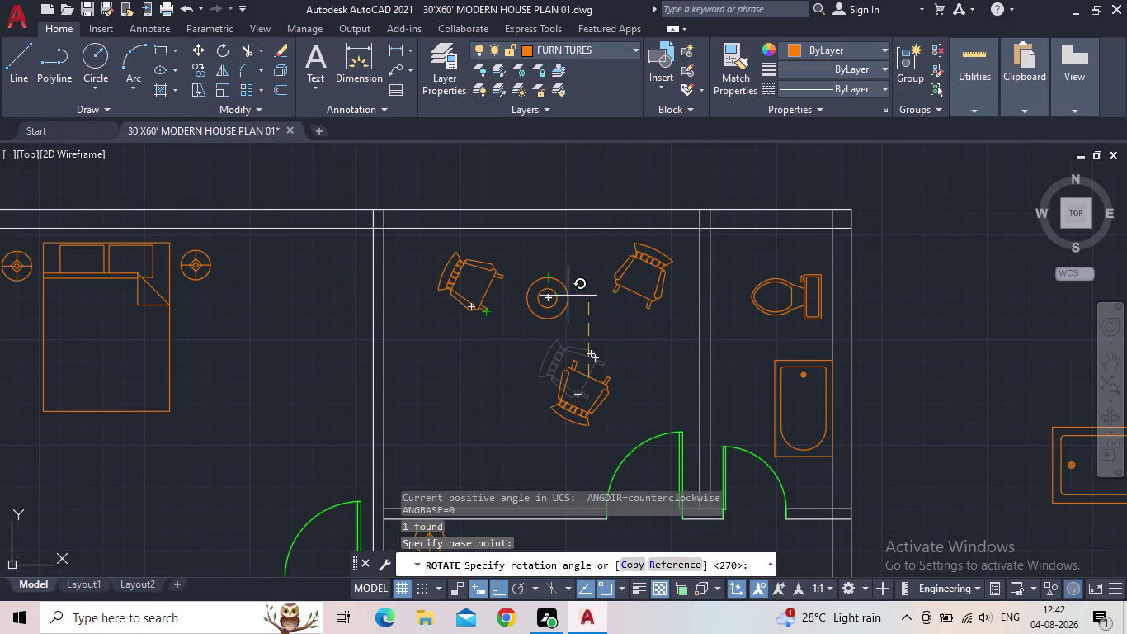
key(Escape)
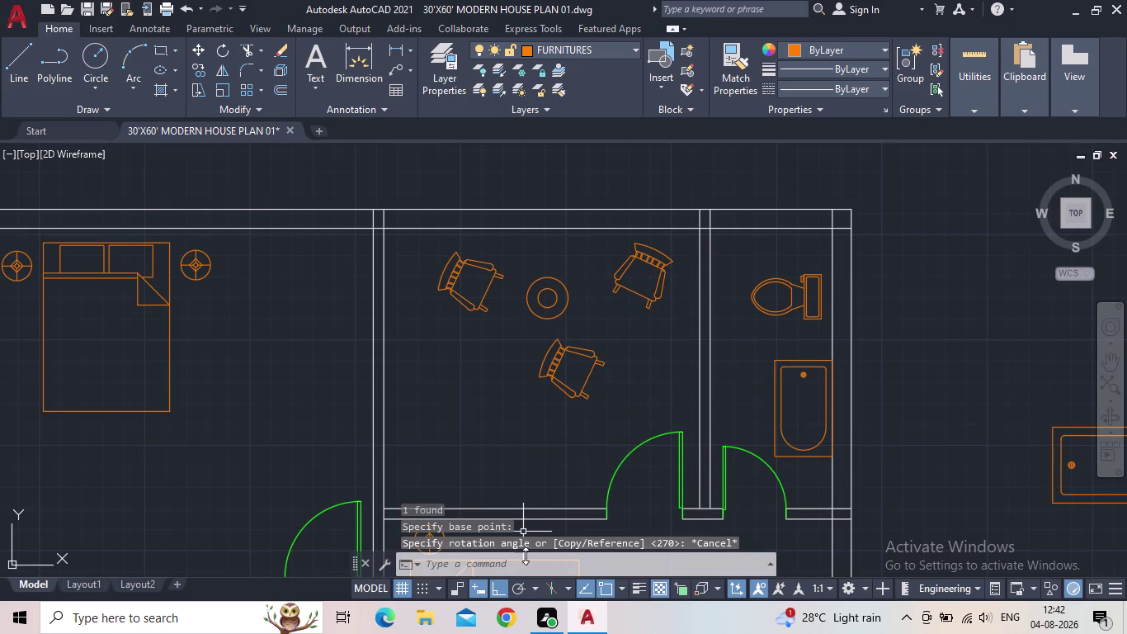
Rotate the lower chair so it faces the round table.
click(497, 590)
drag(594, 399, 581, 393)
click(552, 378)
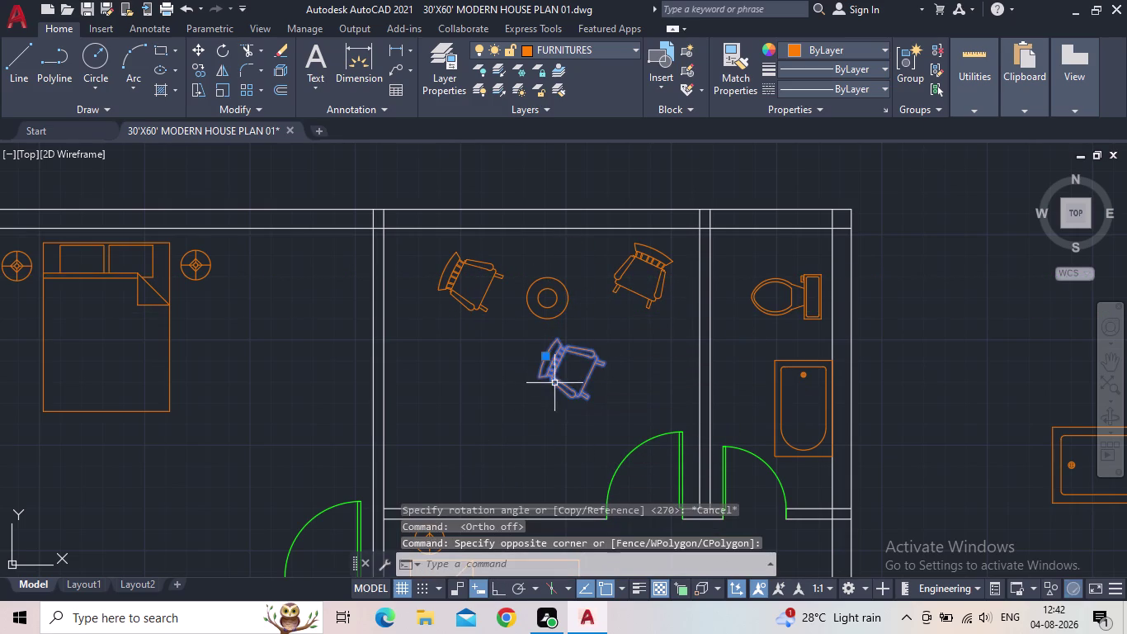
key(r)
key(o)
key(Return)
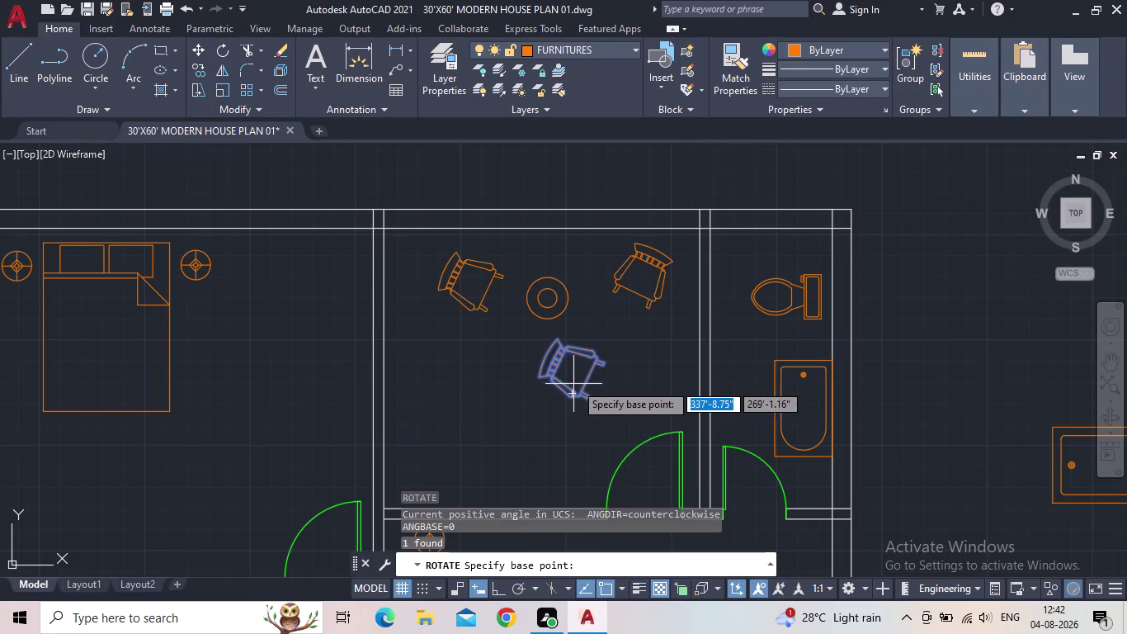
drag(584, 379, 586, 386)
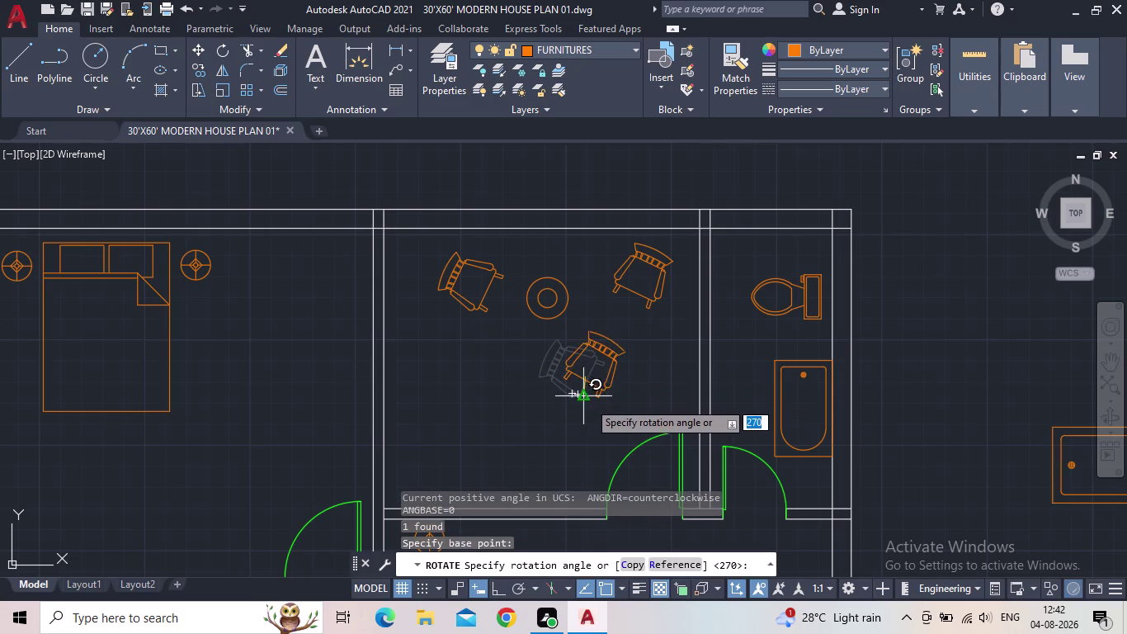
click(598, 409)
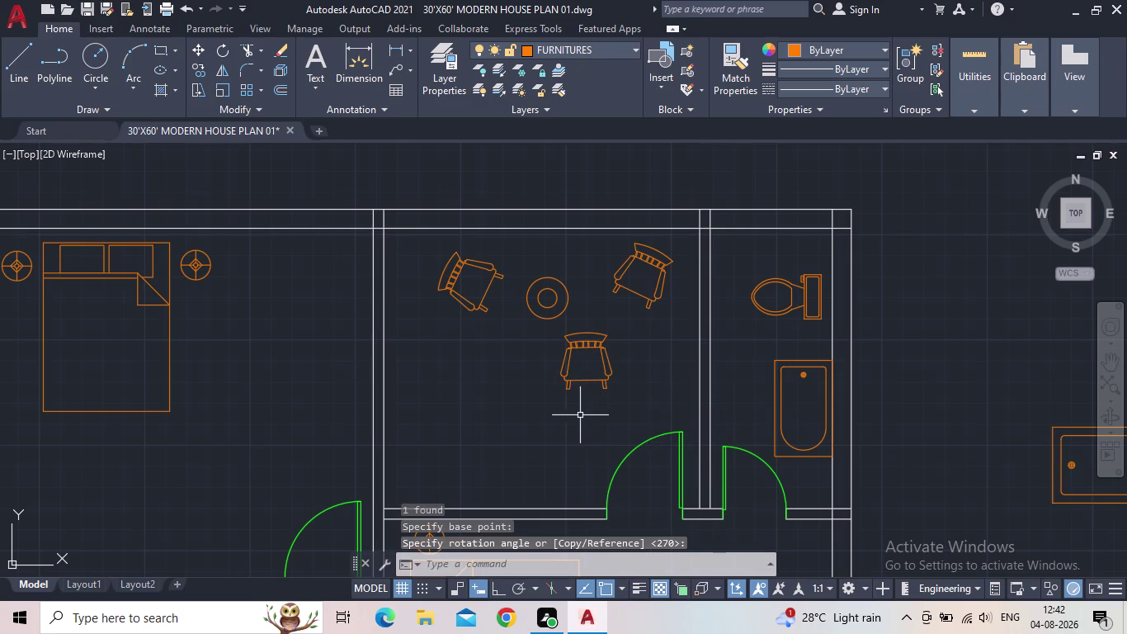
Move the lower chair up to sit just below the round table.
drag(580, 396, 579, 387)
click(575, 375)
drag(583, 329, 579, 337)
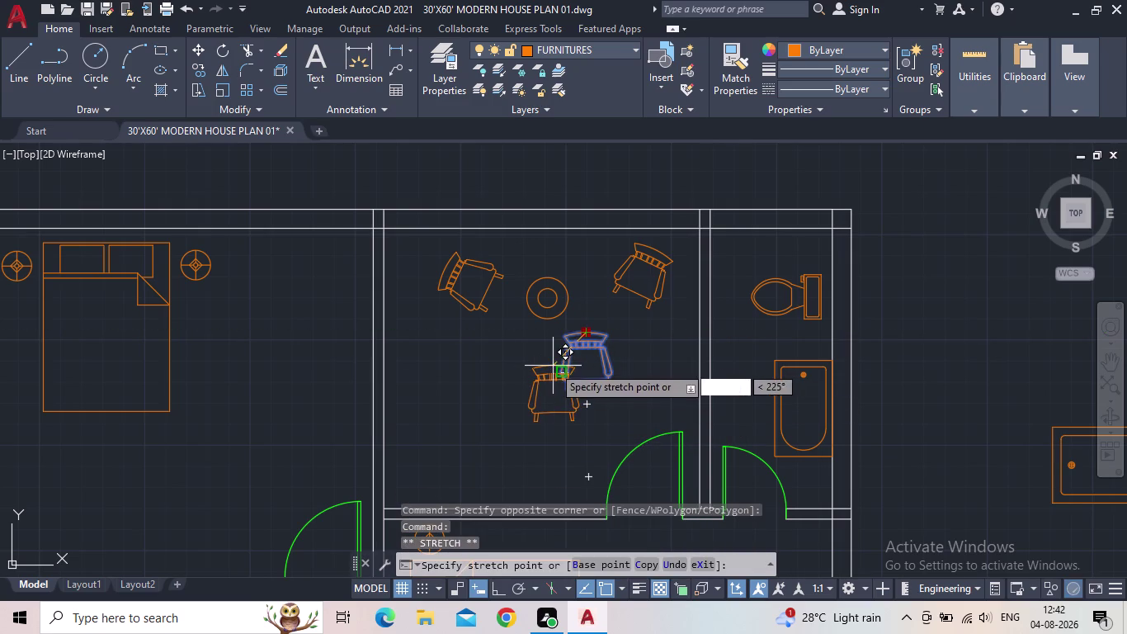
click(551, 350)
Move the upper-left and upper-right chairs closer to the round table.
click(450, 273)
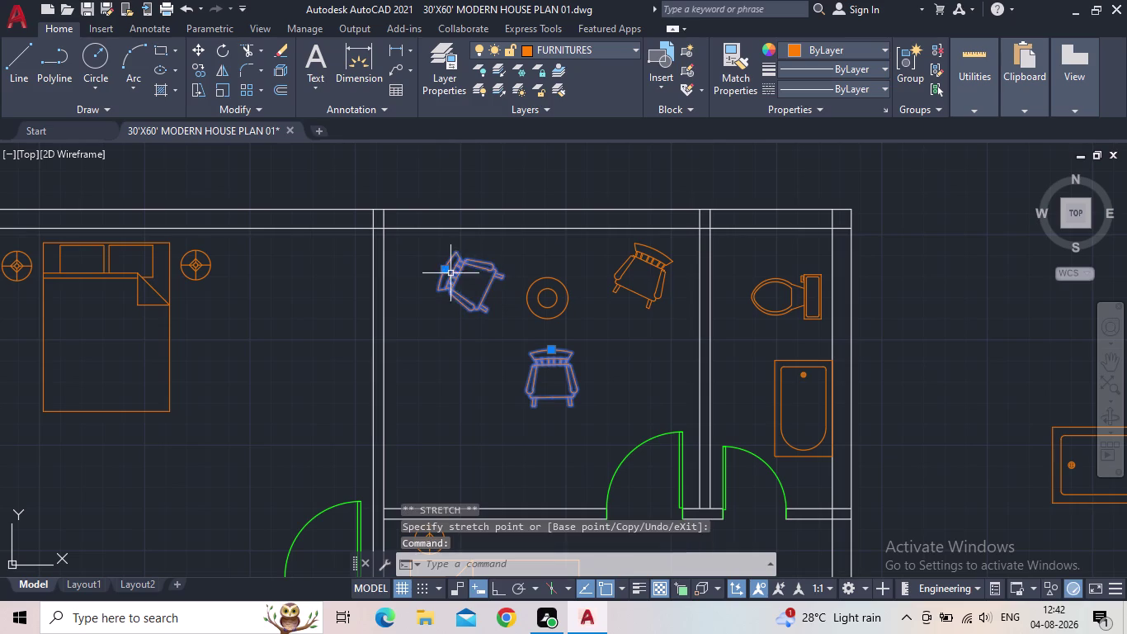
click(446, 269)
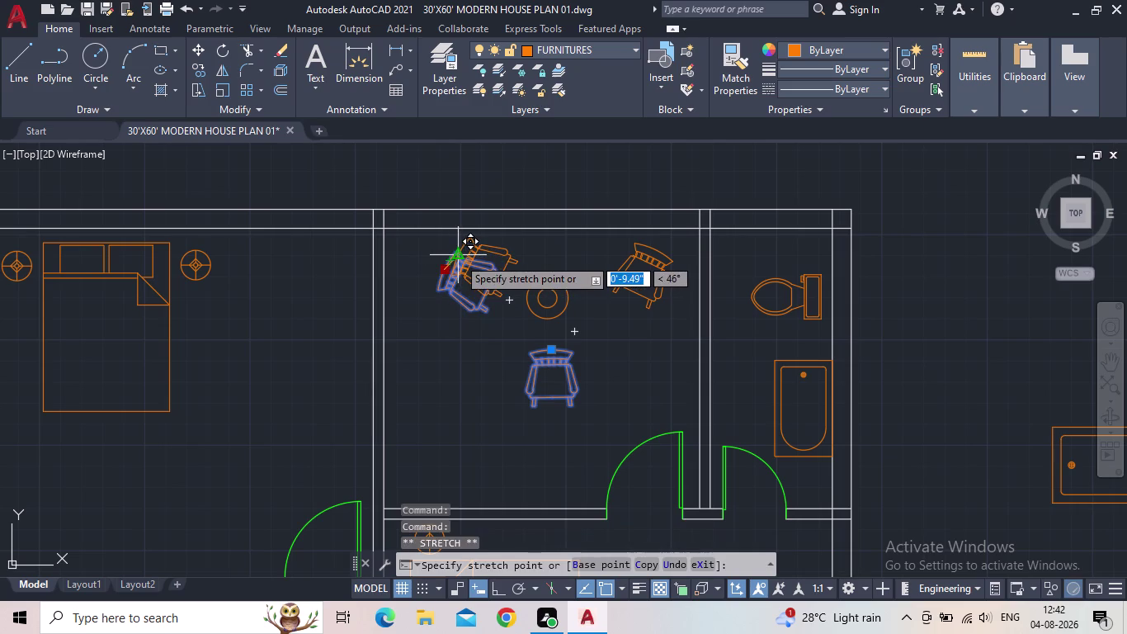
click(458, 257)
drag(638, 262, 619, 255)
click(617, 254)
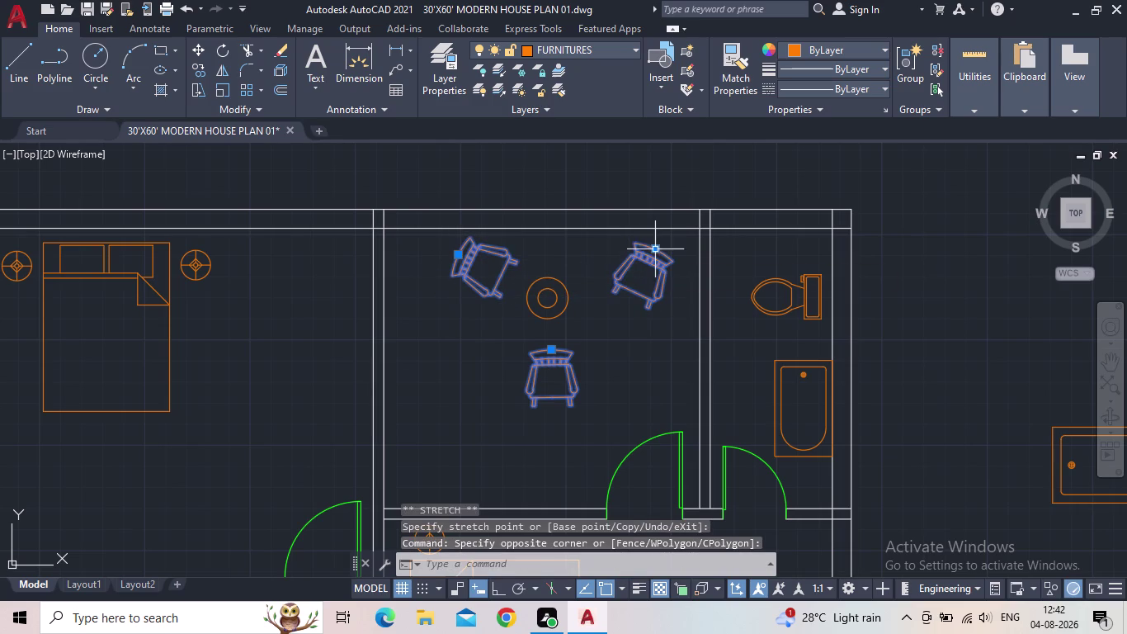
click(653, 249)
click(630, 233)
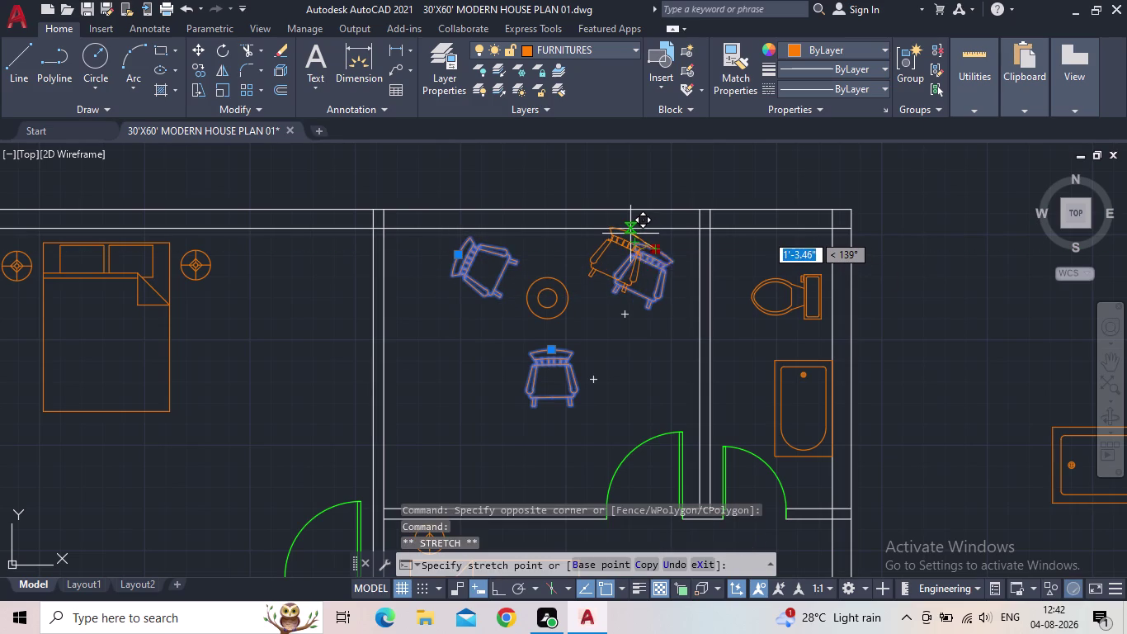
click(631, 231)
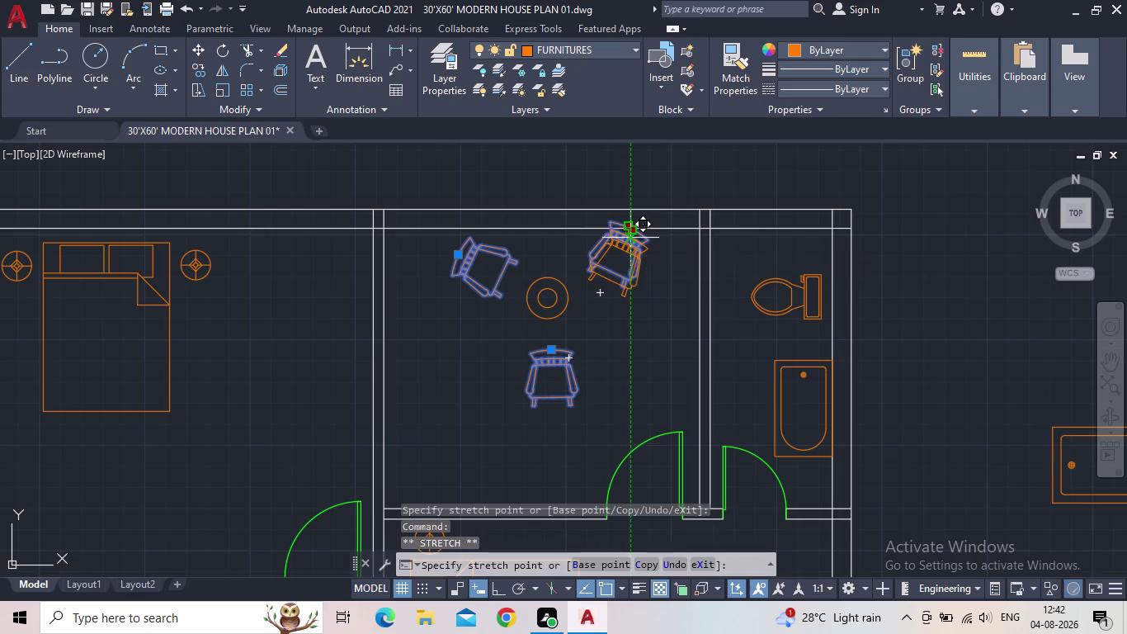
click(635, 249)
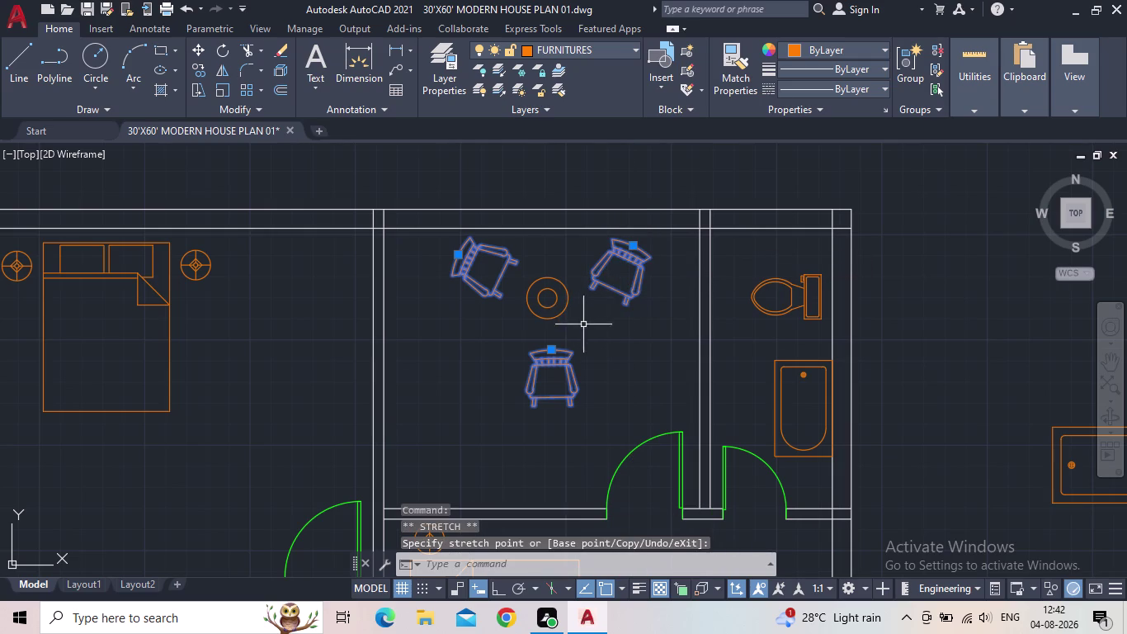
Select objects around the round table, then cancel and clear the selection.
drag(584, 324, 578, 314)
click(541, 296)
scroll(up, 3)
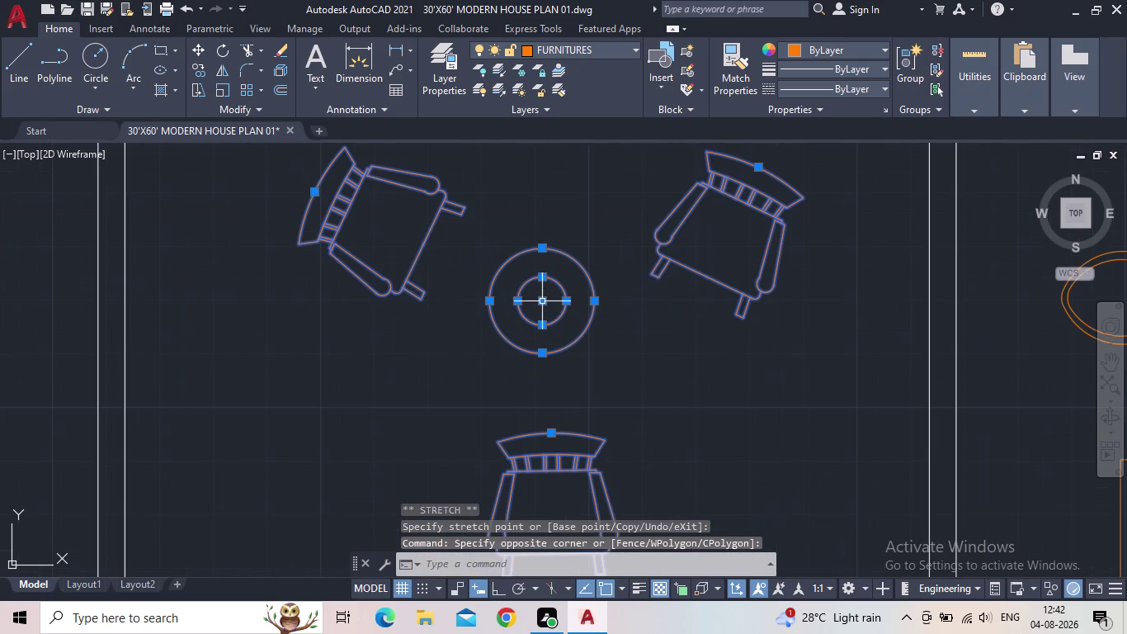
key(Escape)
click(576, 355)
click(528, 311)
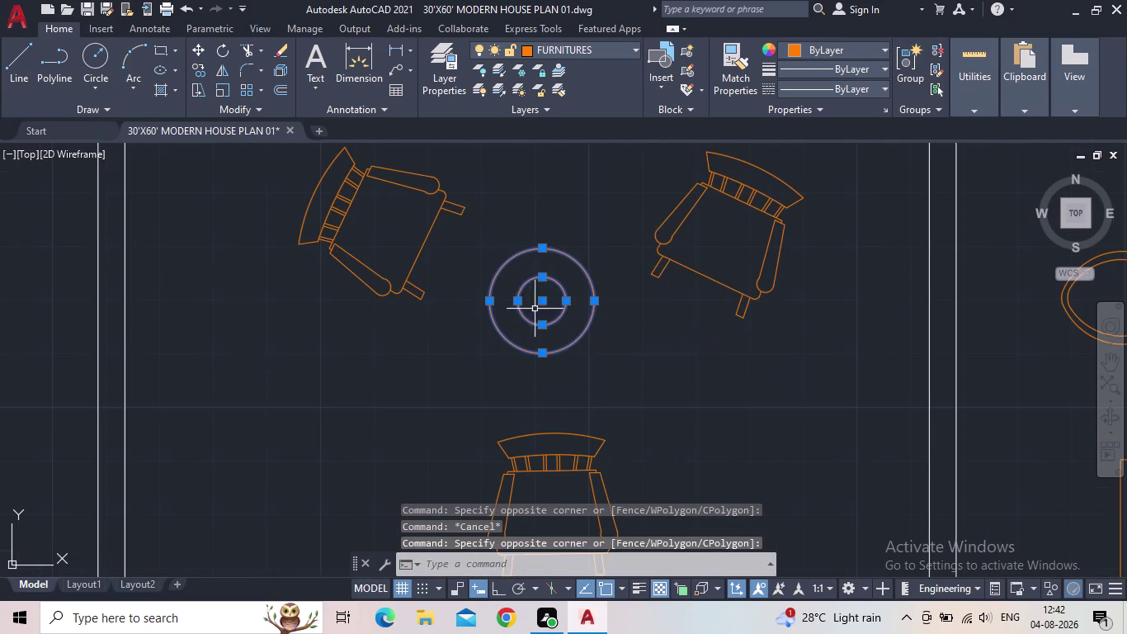
click(542, 301)
click(555, 331)
key(Escape)
Zoom out and center the whole house plan in view.
scroll(down, 3)
middle_drag(672, 432, 645, 398)
scroll(down, 3)
scroll(down, 3)
middle_drag(649, 415, 615, 375)
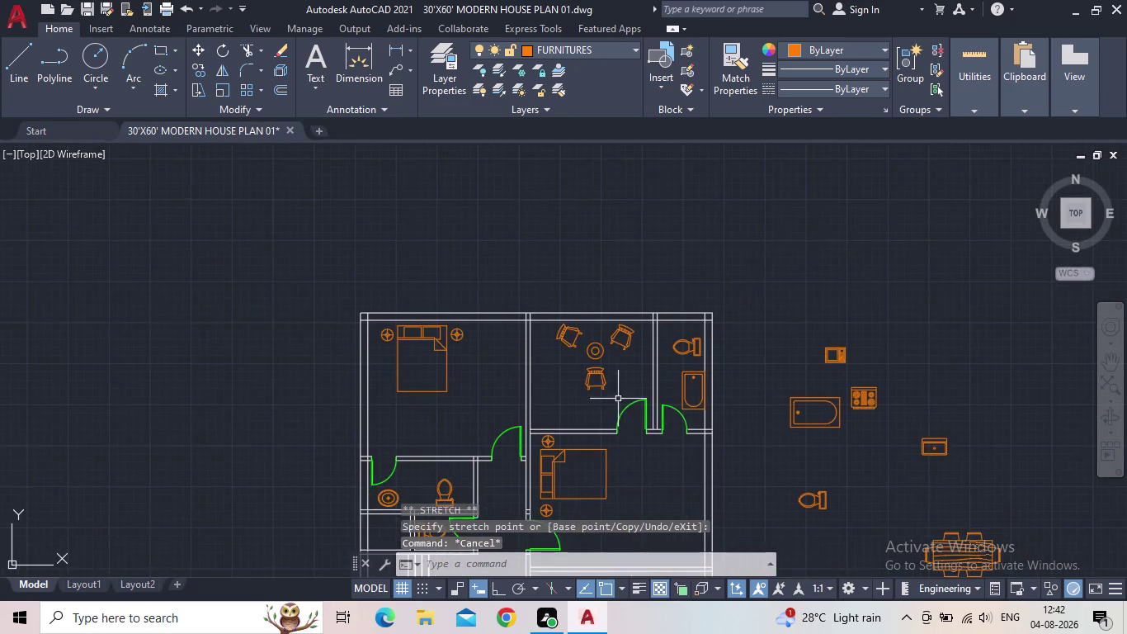
middle_drag(626, 415, 514, 330)
middle_drag(572, 471, 639, 396)
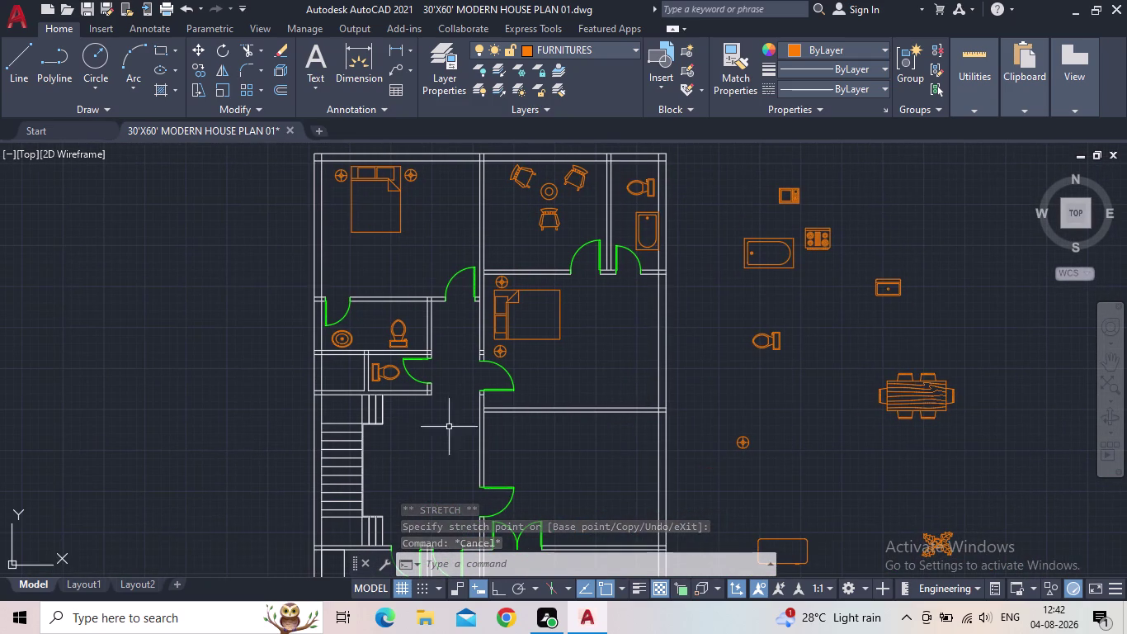
drag(569, 237, 556, 236)
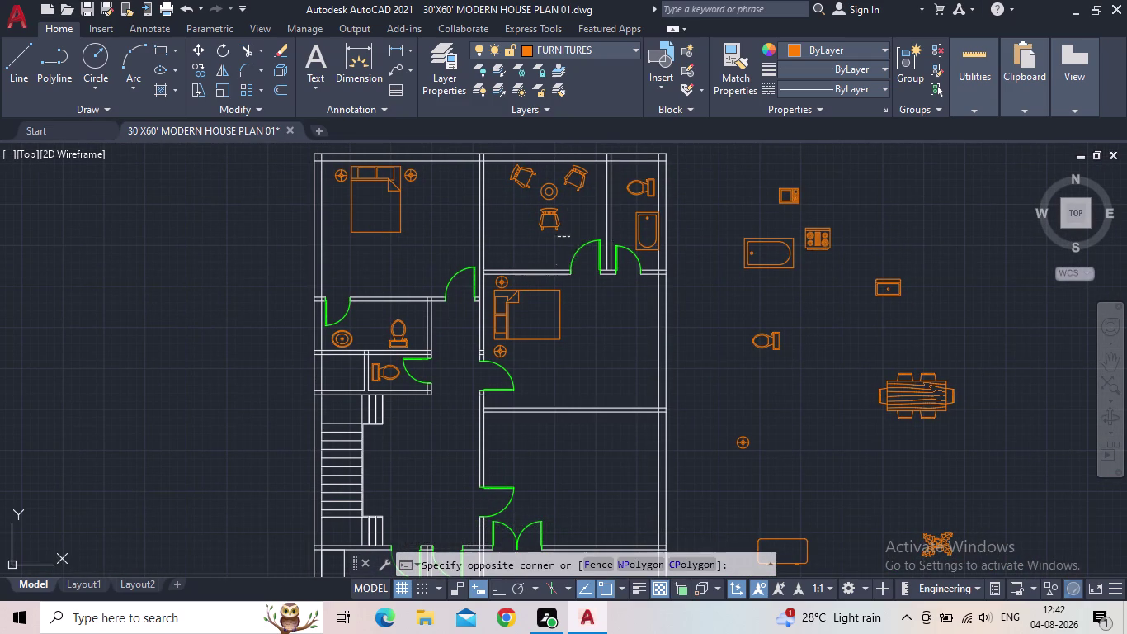
Copy the round table's lower chair into the second bedroom, right of the bed.
click(505, 222)
key(c)
key(o)
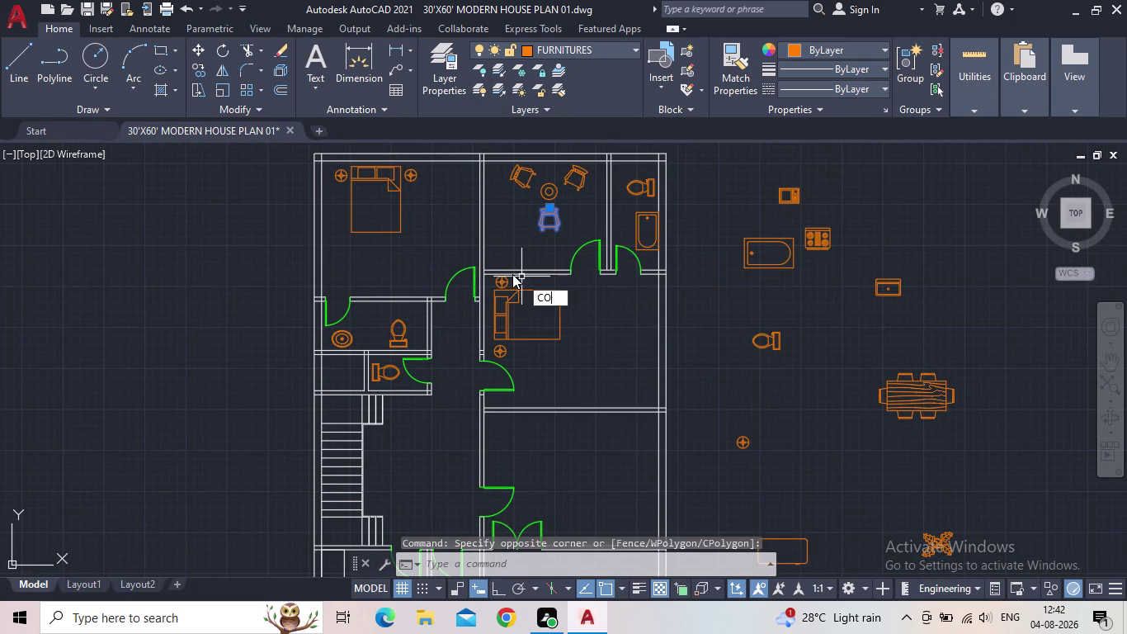
key(Return)
click(550, 224)
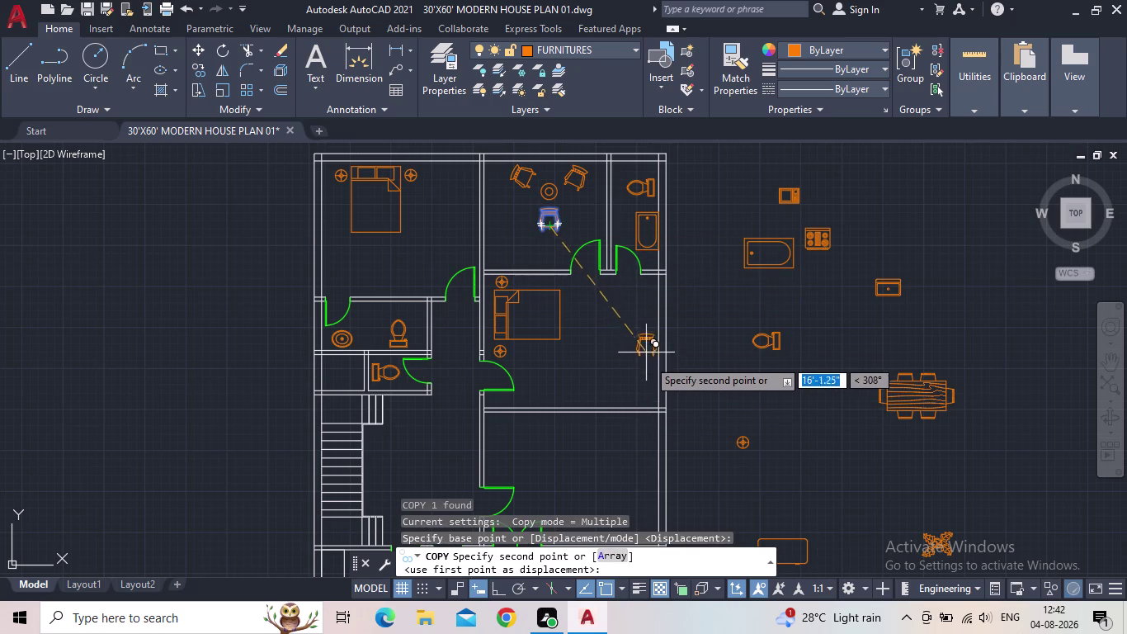
click(639, 361)
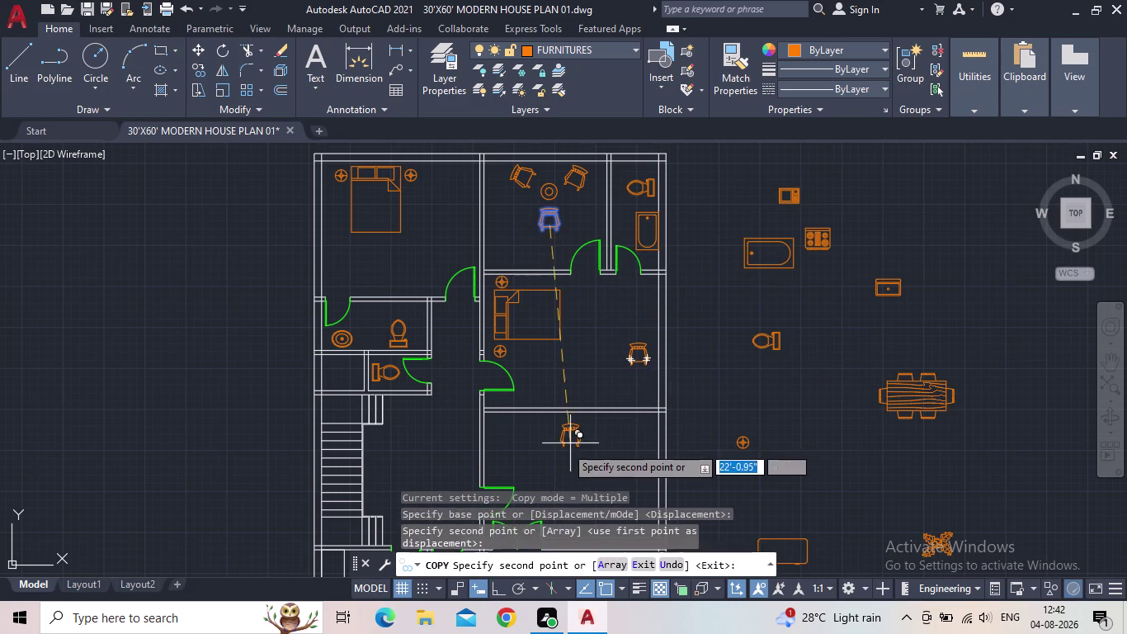
key(Escape)
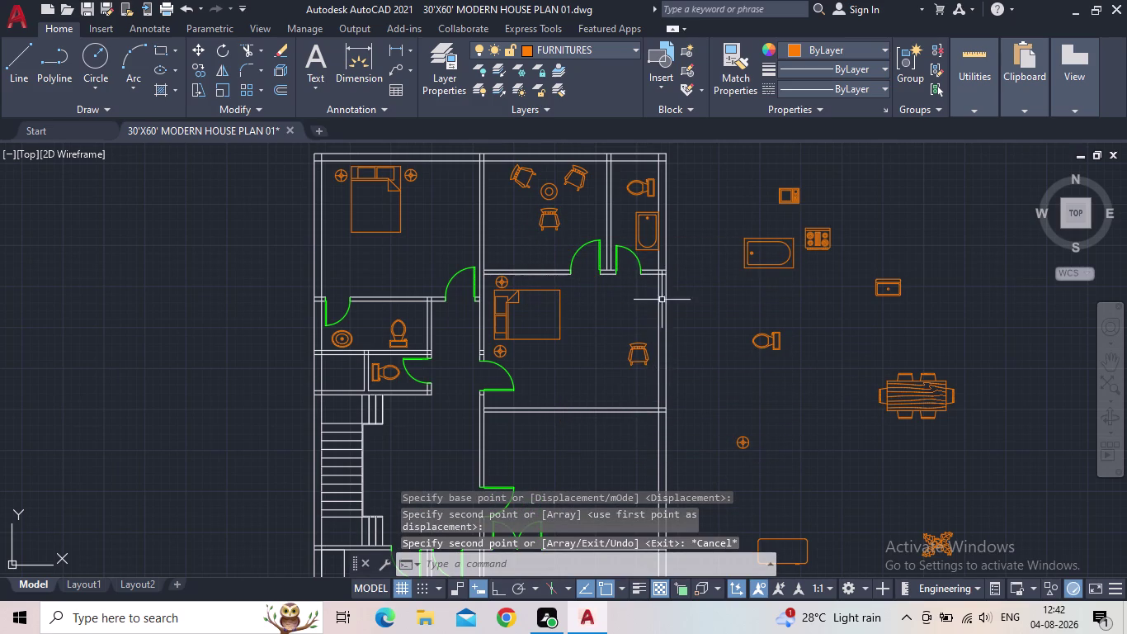
scroll(down, 3)
middle_drag(745, 337, 760, 288)
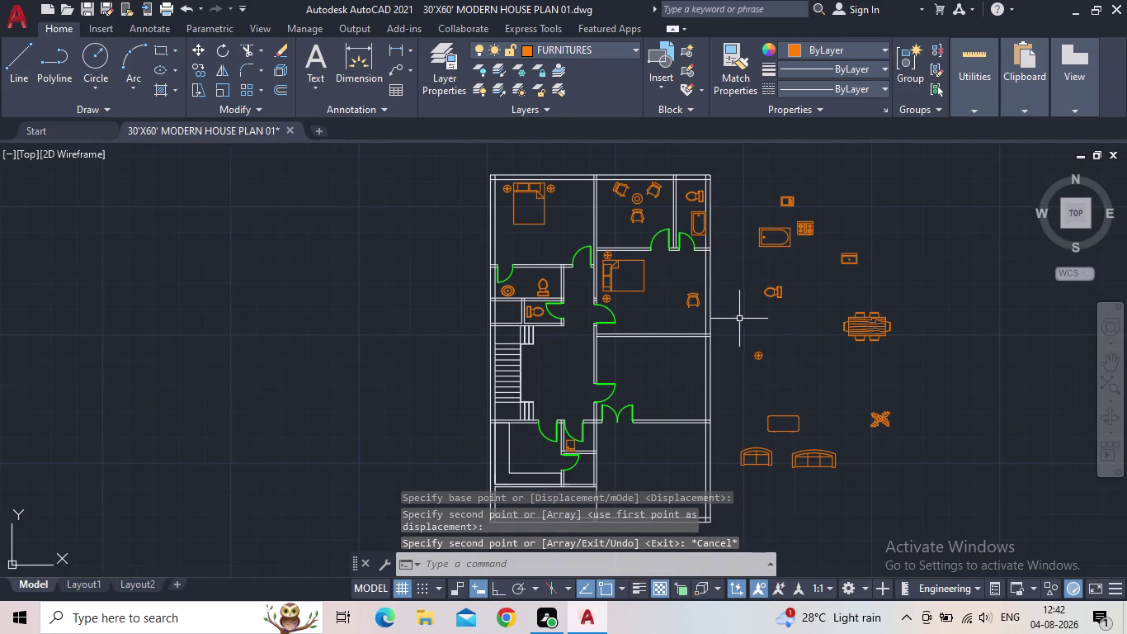
Rotate the dining table 90° with RO so it stands upright.
drag(882, 344, 867, 329)
click(849, 322)
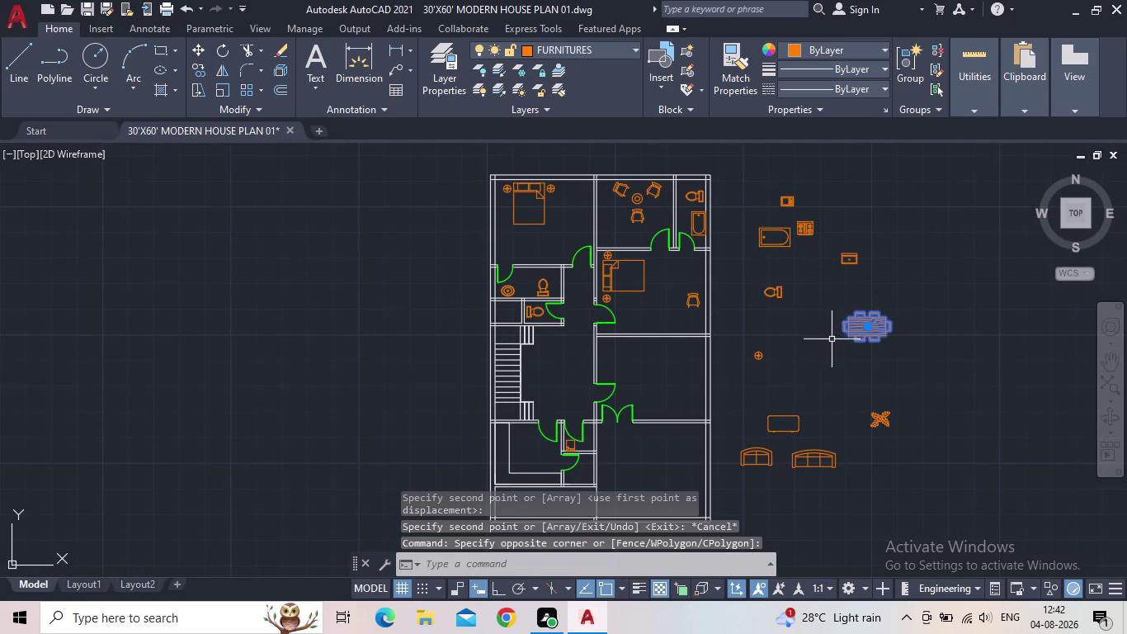
click(831, 342)
key(r)
key(o)
key(Return)
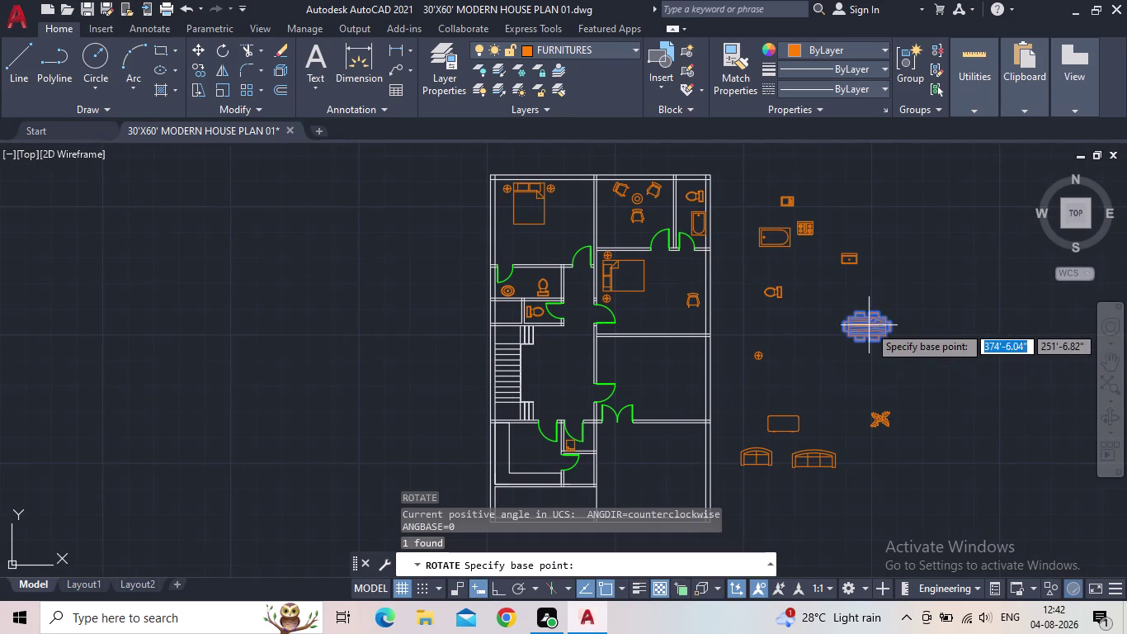
click(866, 325)
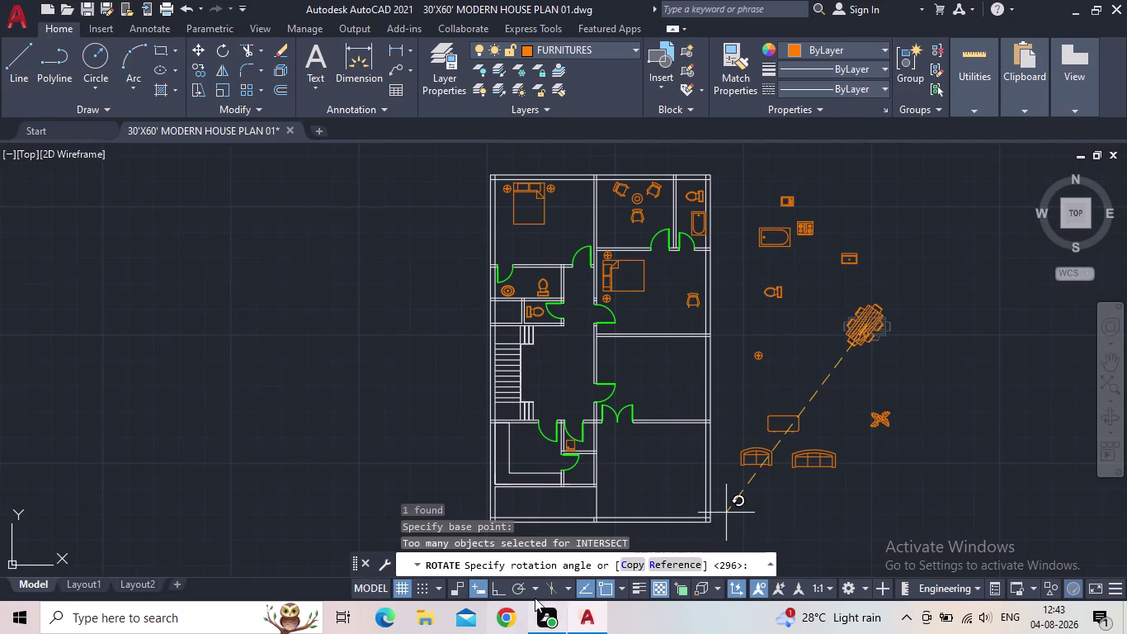
click(502, 591)
Move the upright dining table into the central hall beside the staircase.
click(870, 385)
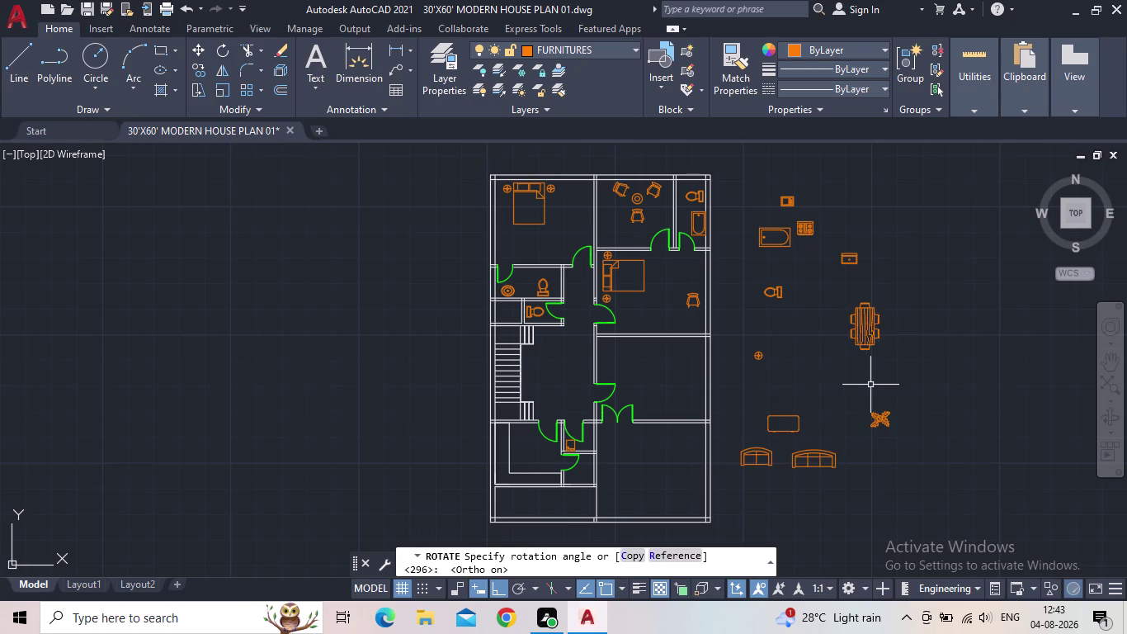
click(860, 337)
click(866, 325)
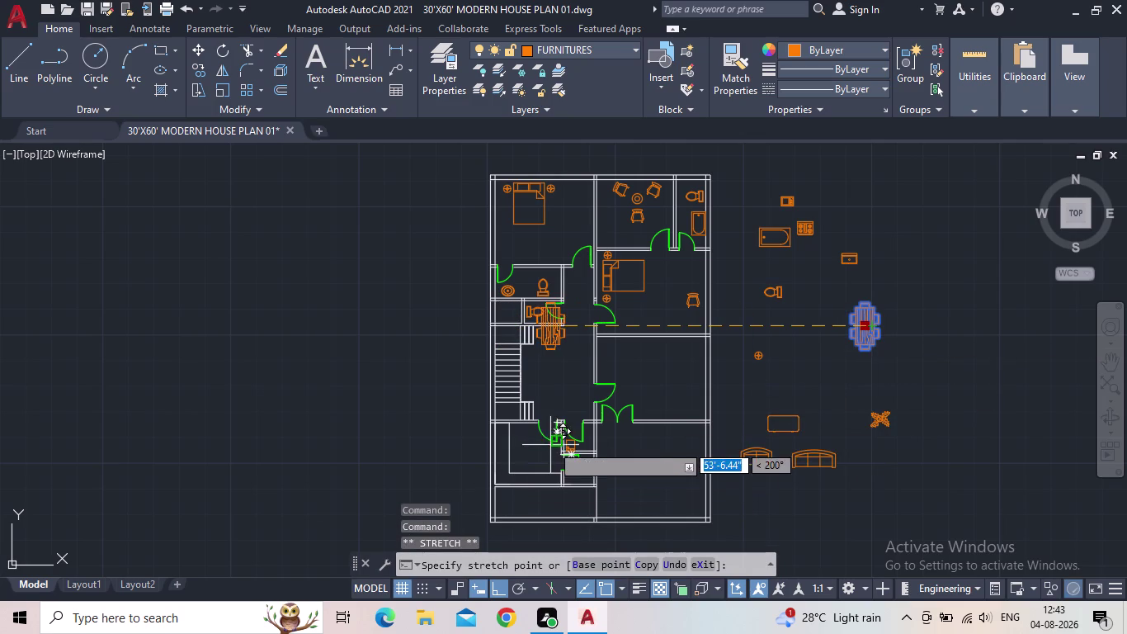
click(492, 595)
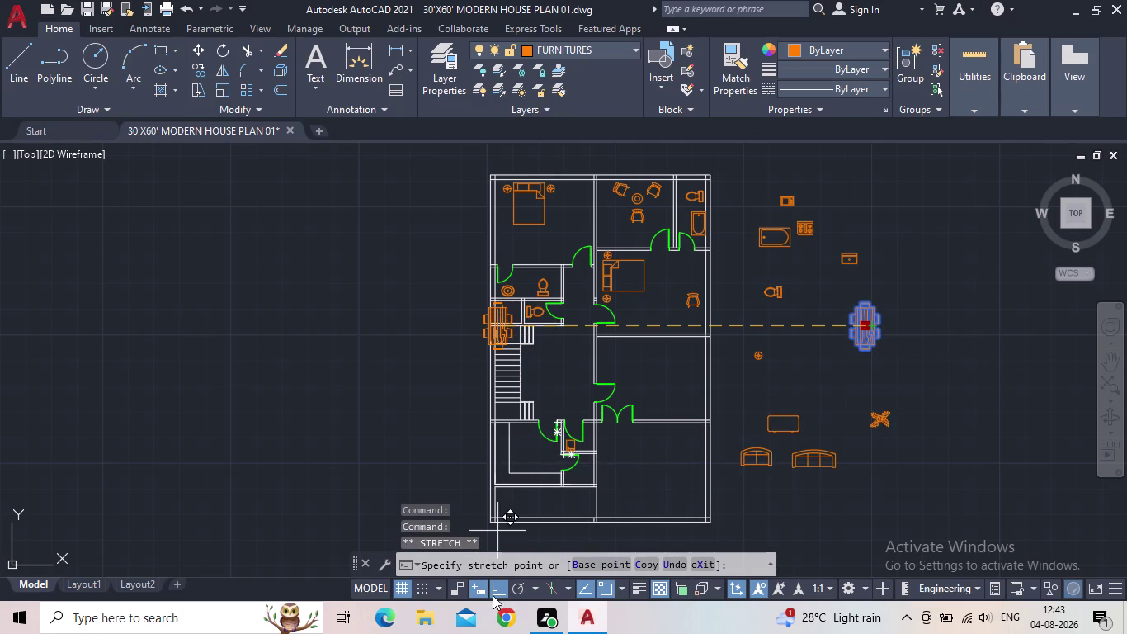
scroll(up, 3)
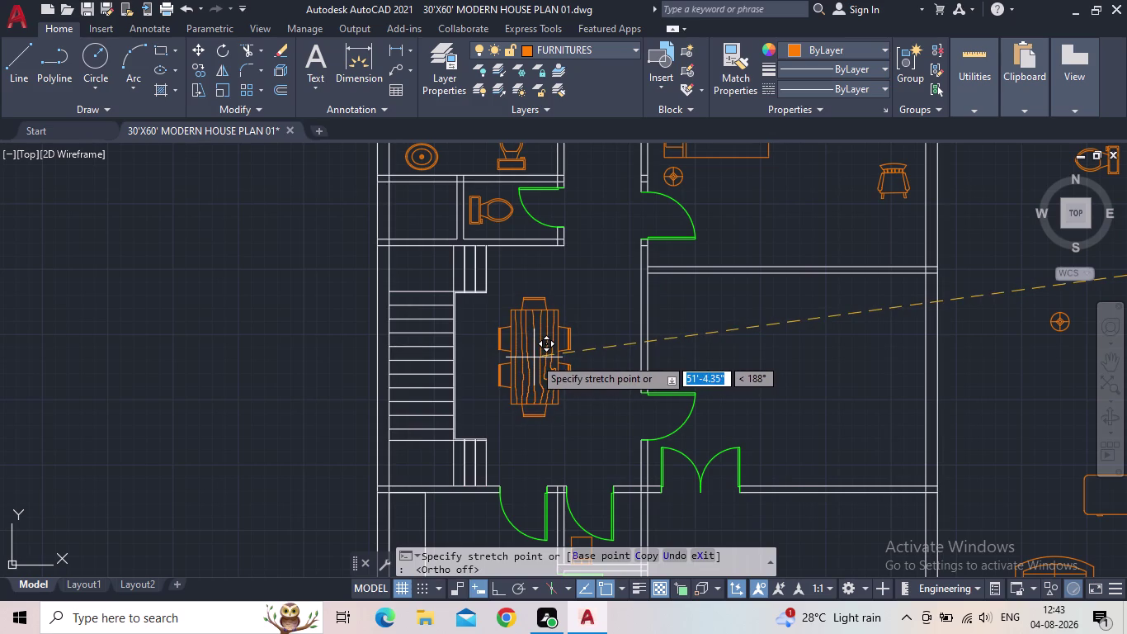
click(534, 357)
key(Escape)
scroll(down, 3)
middle_click(563, 367)
scroll(down, 3)
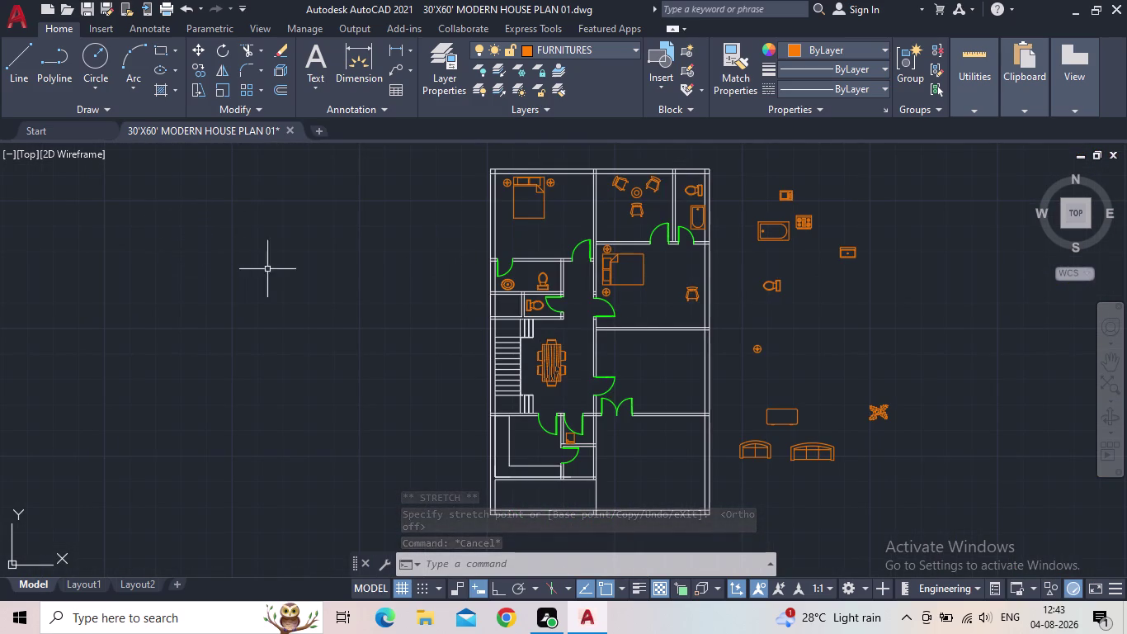
scroll(down, 3)
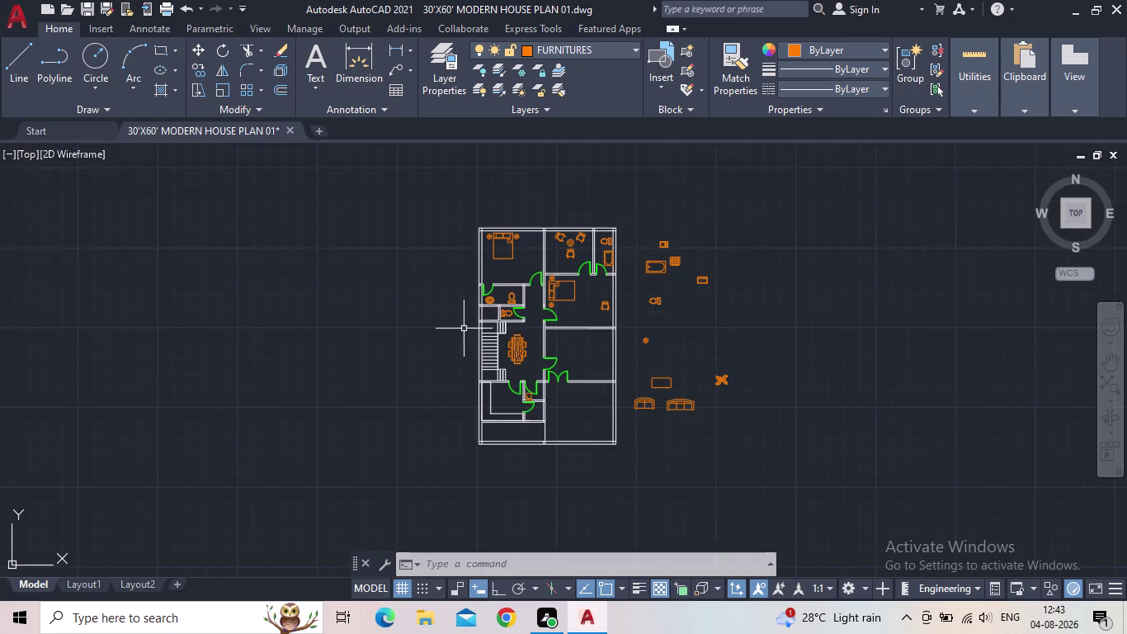
Select the right-hand sofa and rotate it about a base point.
middle_drag(482, 332, 415, 318)
scroll(up, 3)
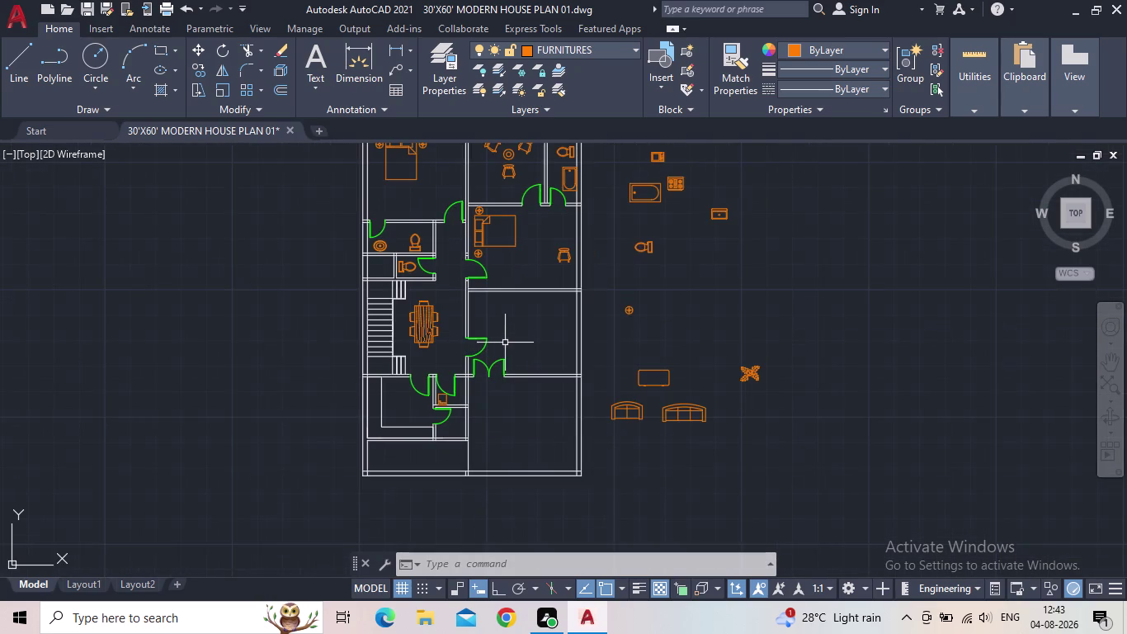
middle_drag(506, 330, 522, 358)
scroll(up, 3)
drag(727, 462, 727, 461)
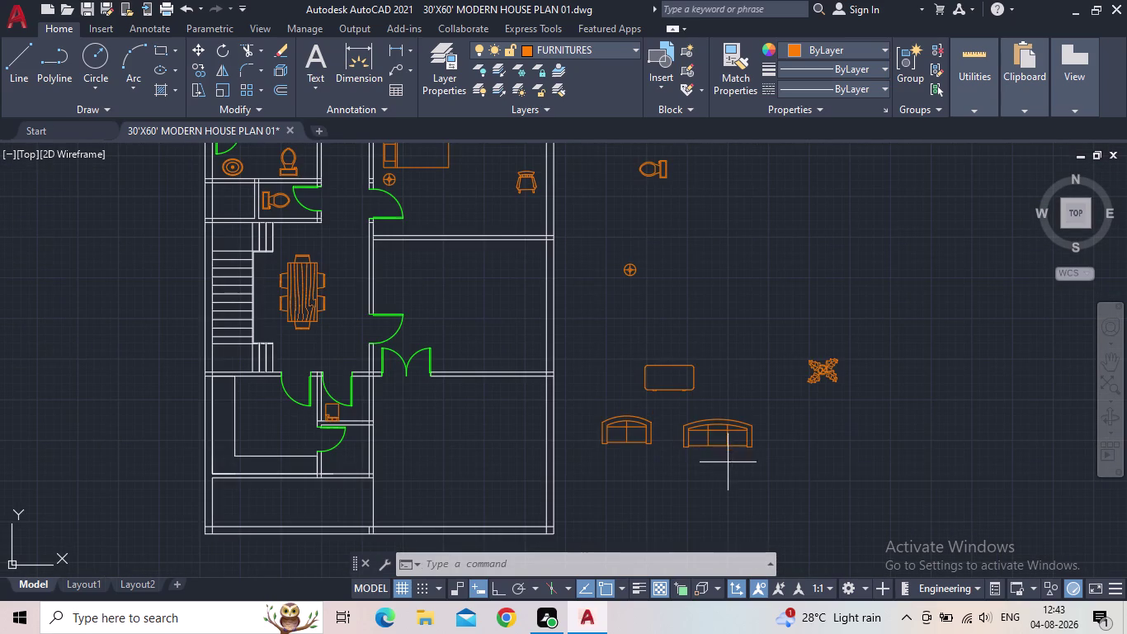
drag(727, 462, 708, 453)
click(687, 438)
key(r)
key(o)
key(Return)
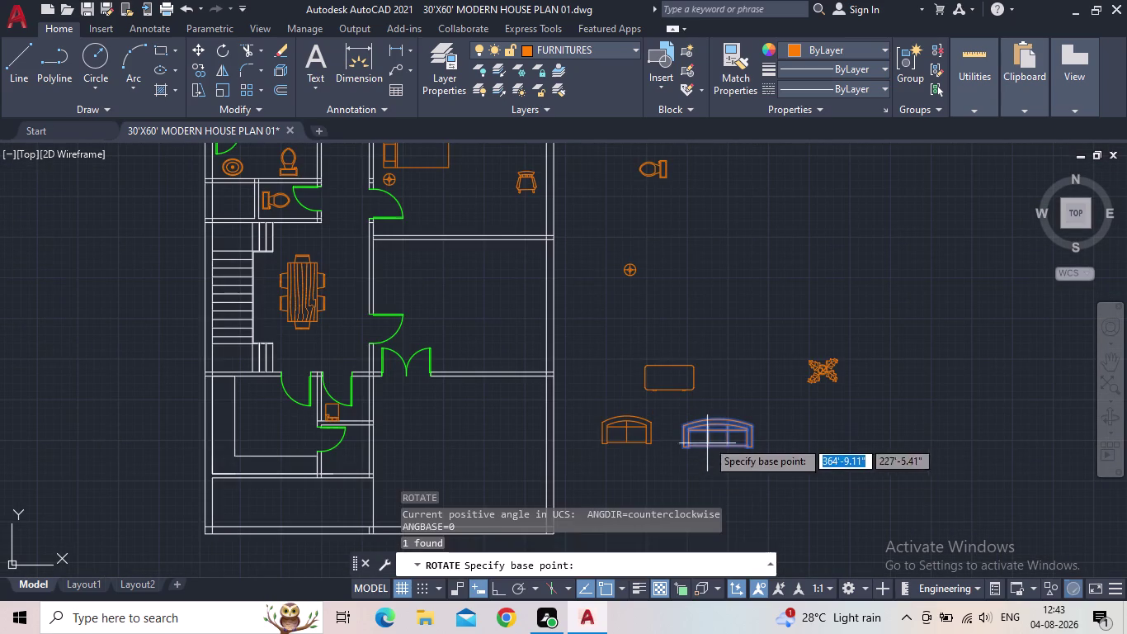
click(502, 595)
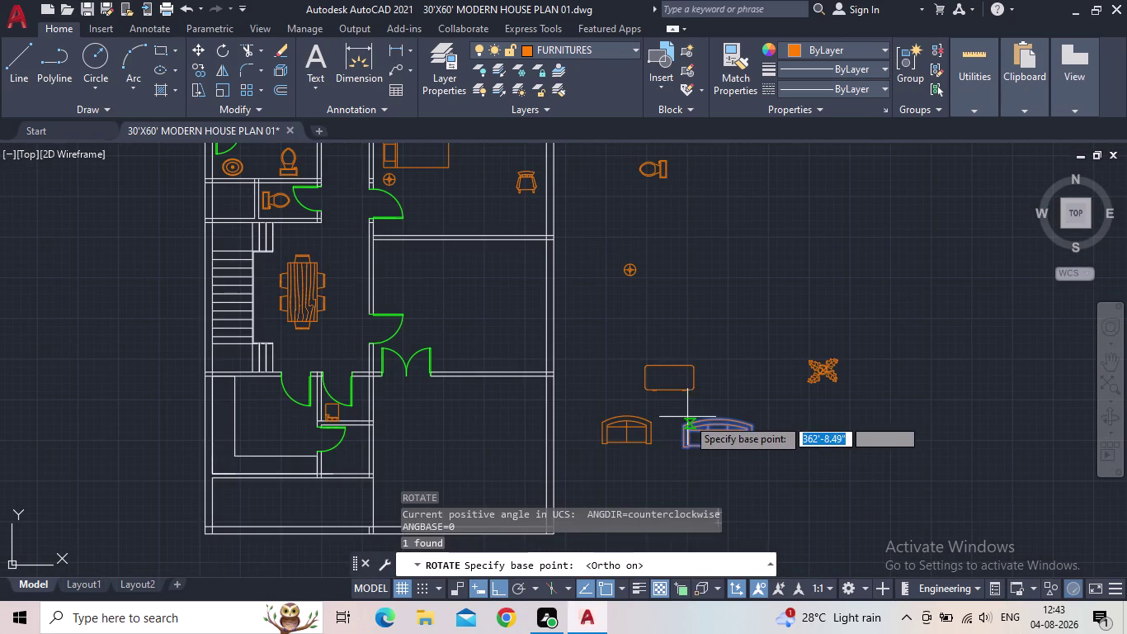
click(714, 421)
click(759, 525)
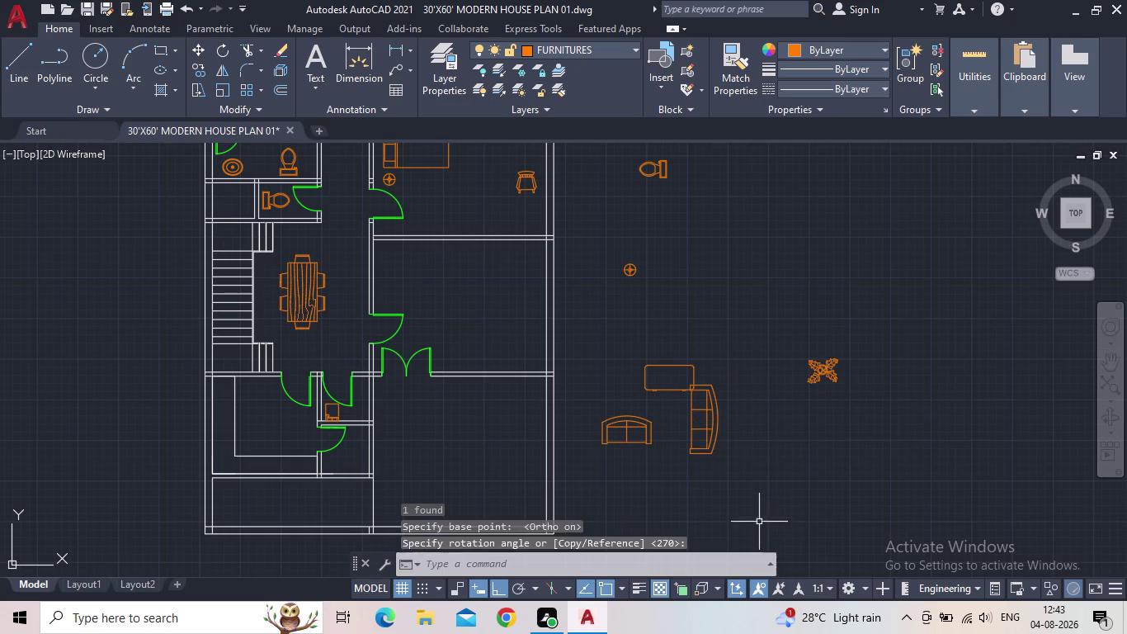
Reposition the curved sofa, rotate both sofas diagonally, then undo that rotation.
click(714, 436)
click(720, 422)
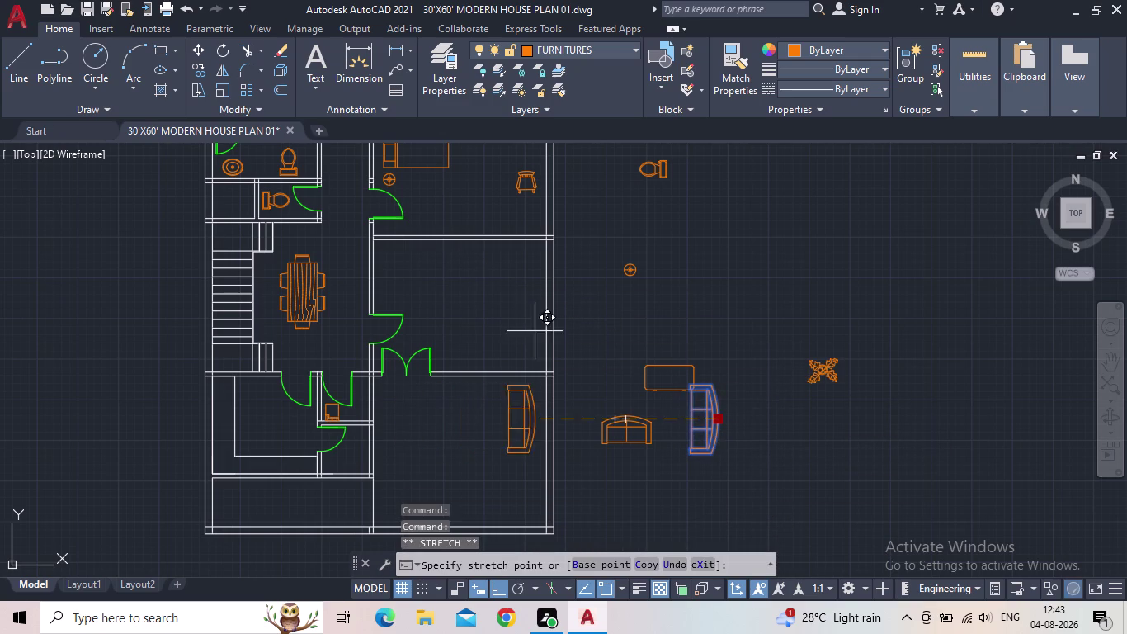
click(760, 383)
click(604, 436)
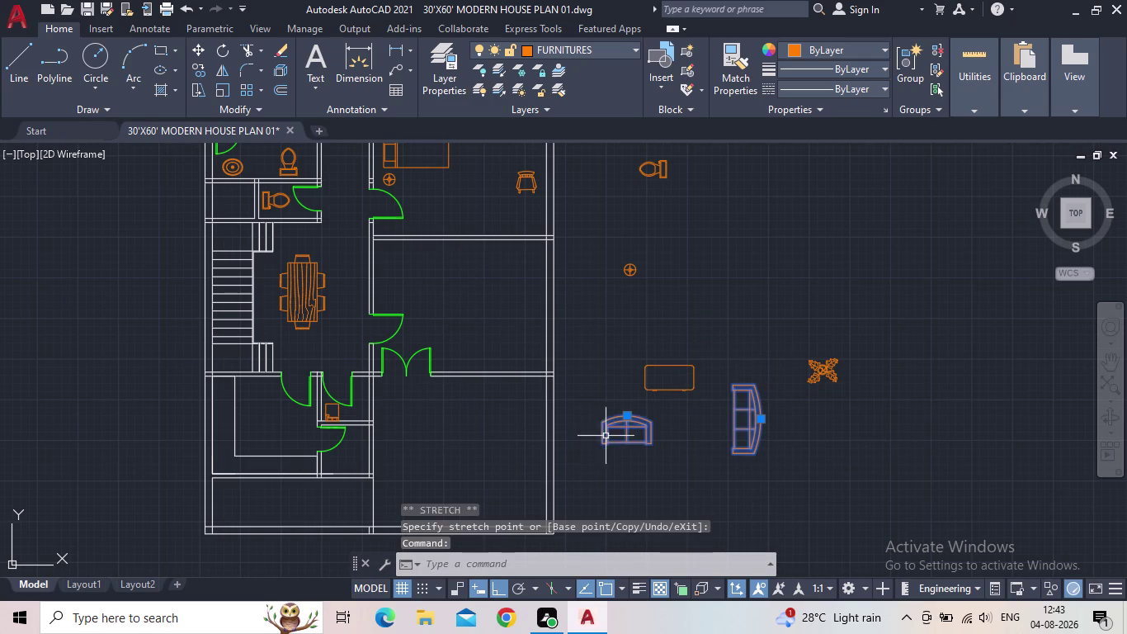
key(r)
key(o)
key(Return)
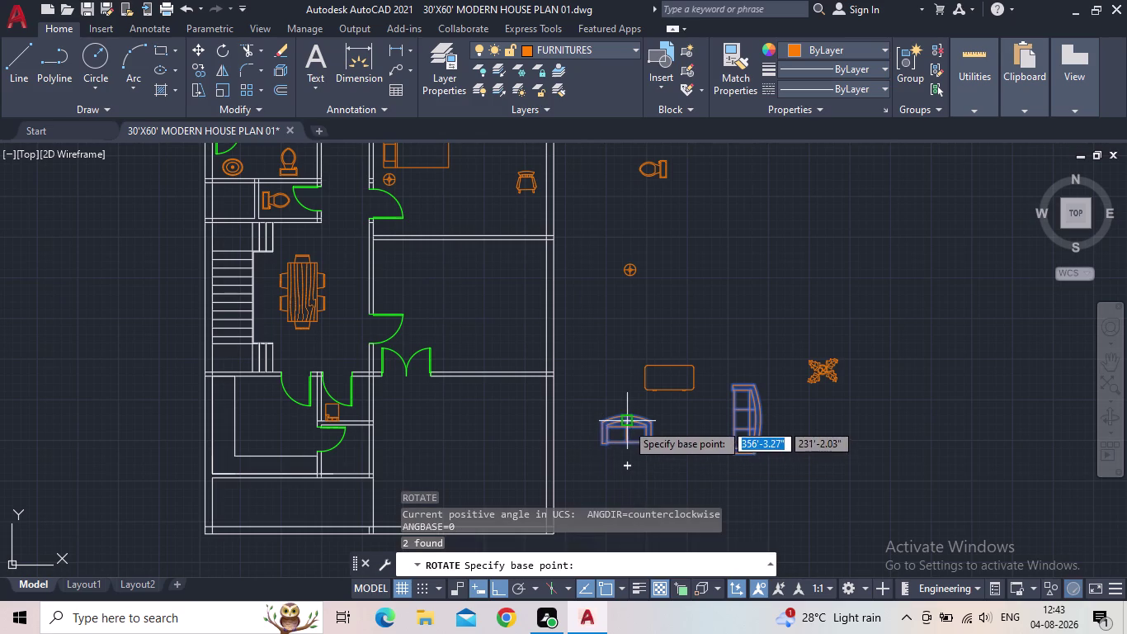
click(627, 420)
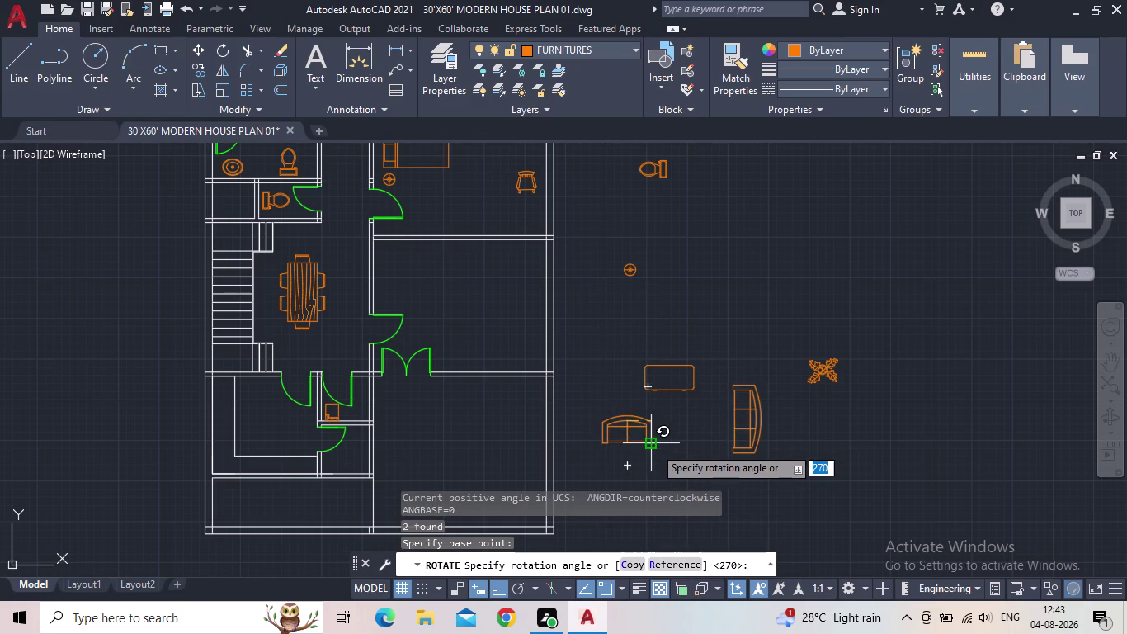
click(655, 445)
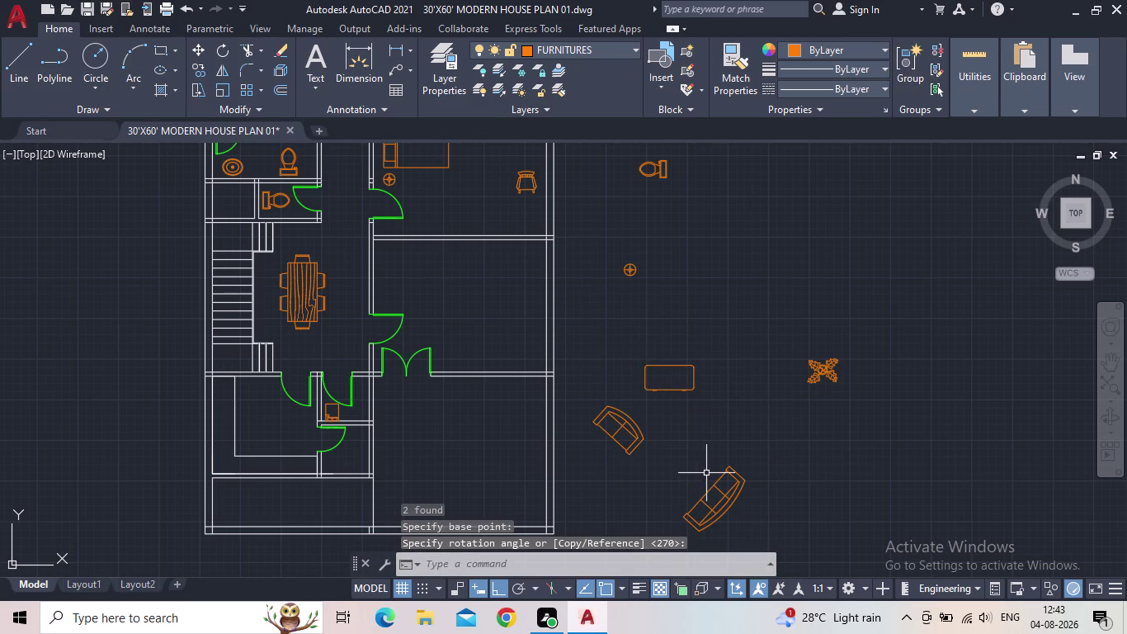
click(181, 9)
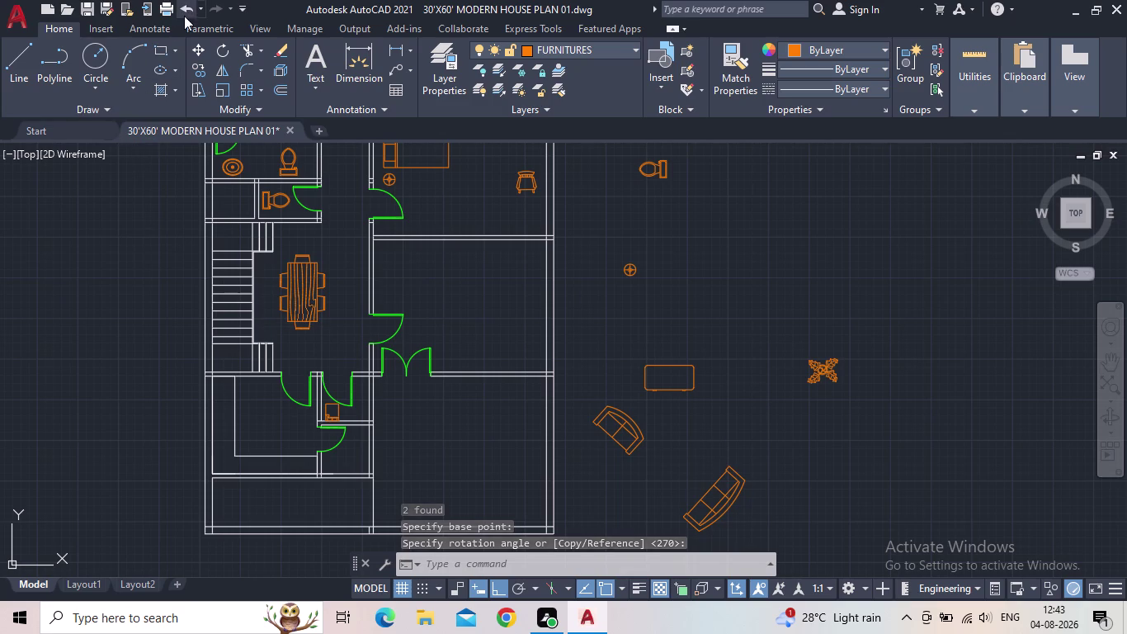
Reselect the curved sofa, then cancel the stray selection window.
drag(660, 401, 663, 415)
drag(674, 429, 718, 424)
click(739, 427)
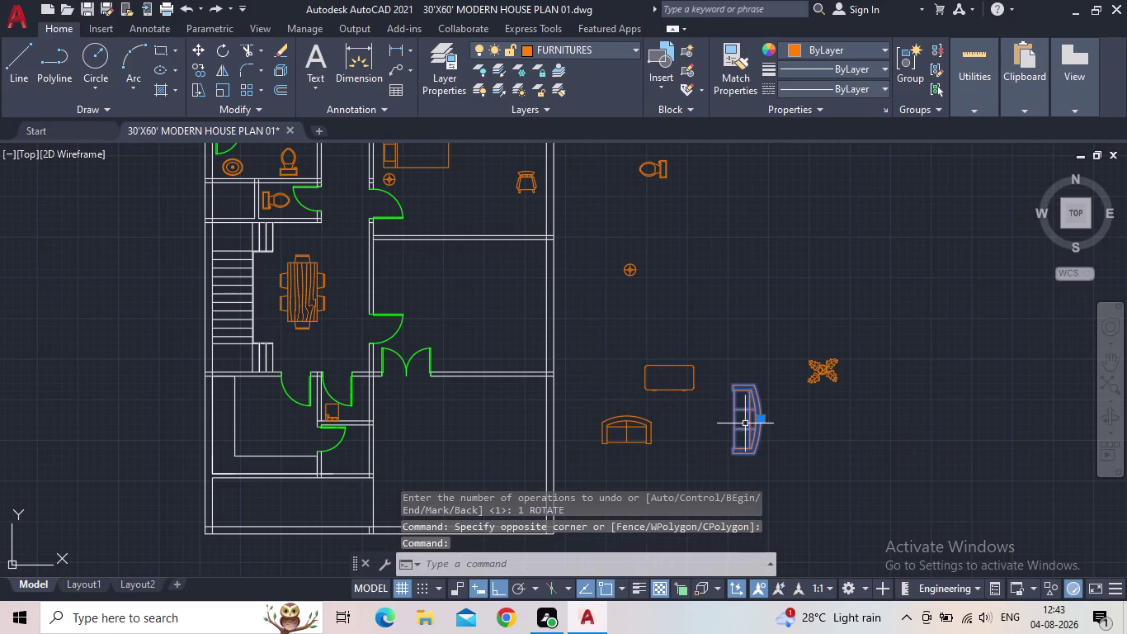
click(745, 423)
double_click(728, 458)
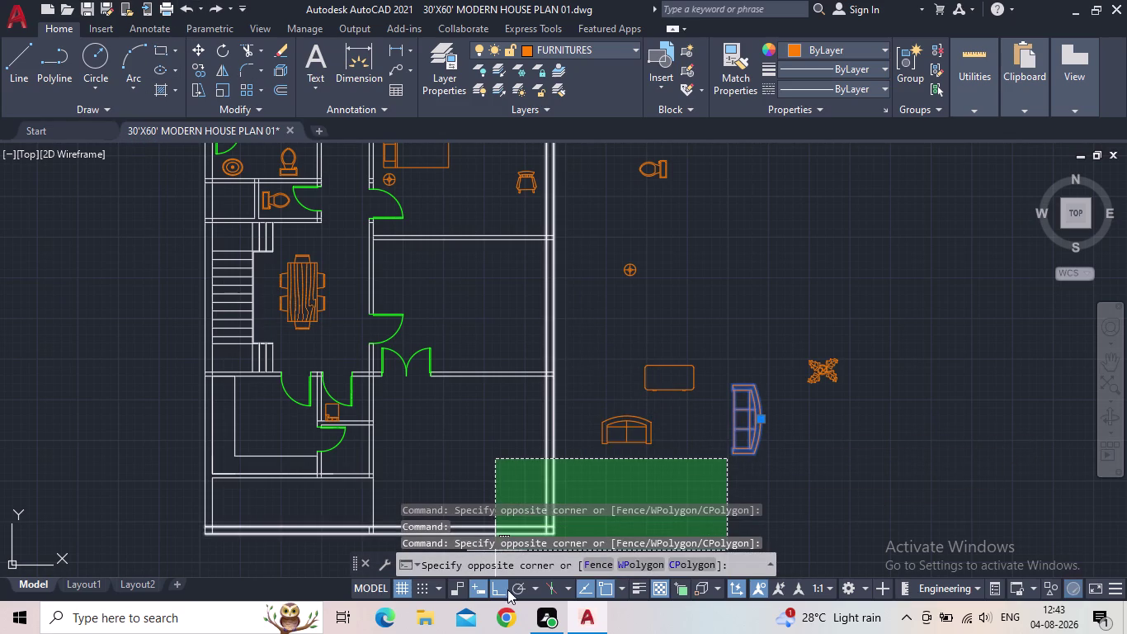
key(Escape)
key(Escape)
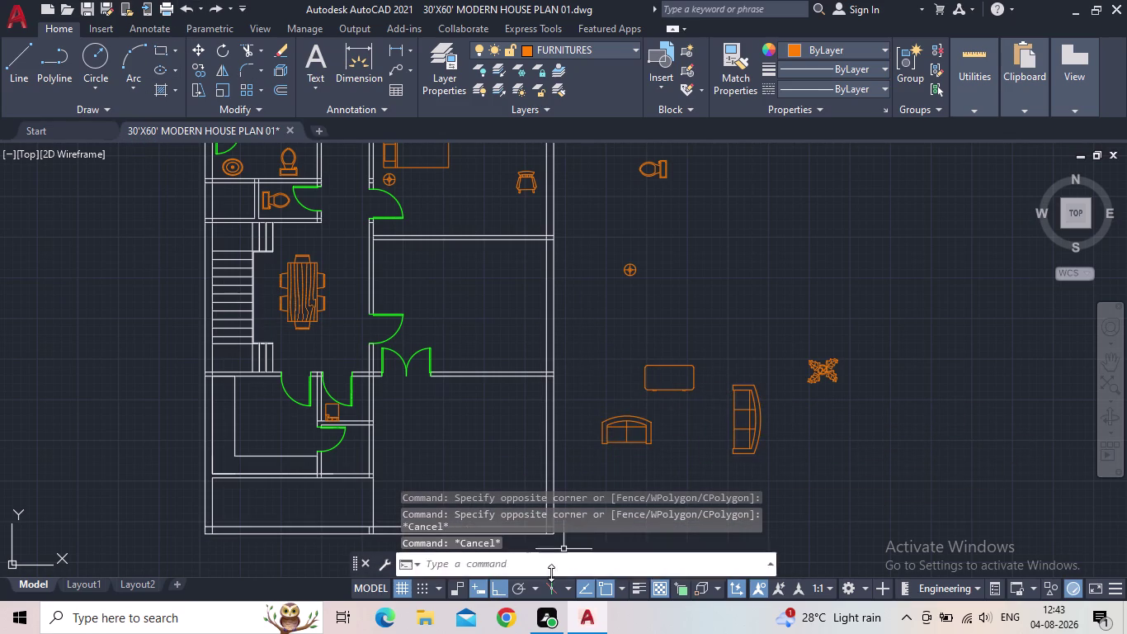
Turn Ortho off and pick up the curved sofa to relocate it.
click(492, 590)
click(762, 416)
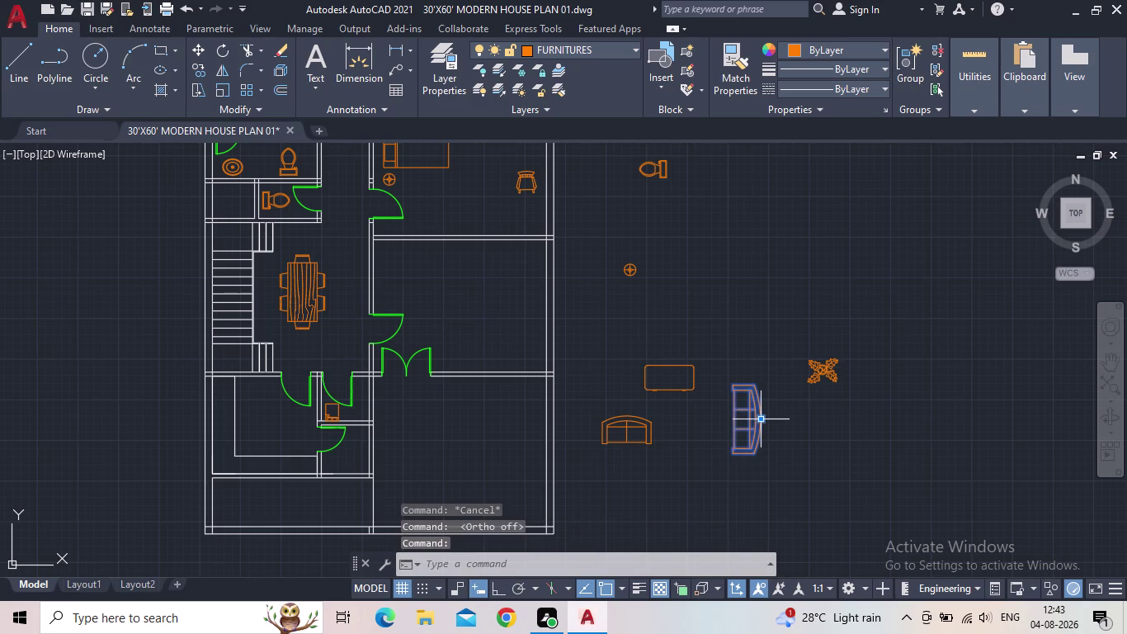
click(762, 415)
scroll(up, 3)
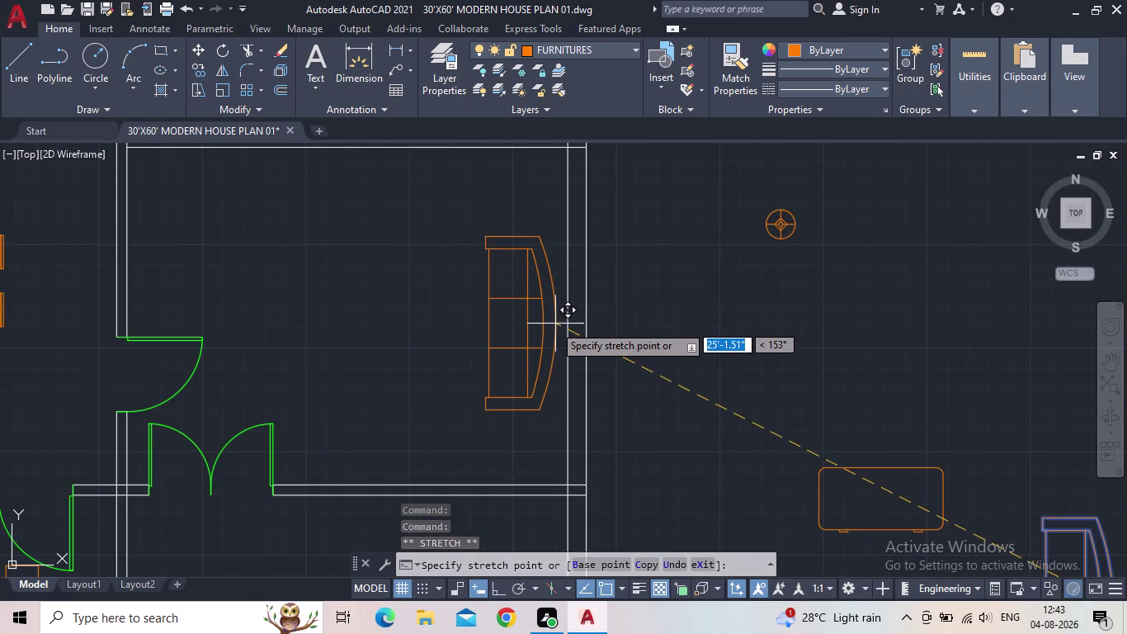
Drop the curved sofa by the right wall and the two-seat sofa by the top wall.
click(556, 323)
scroll(down, 3)
middle_drag(680, 385, 662, 337)
click(720, 468)
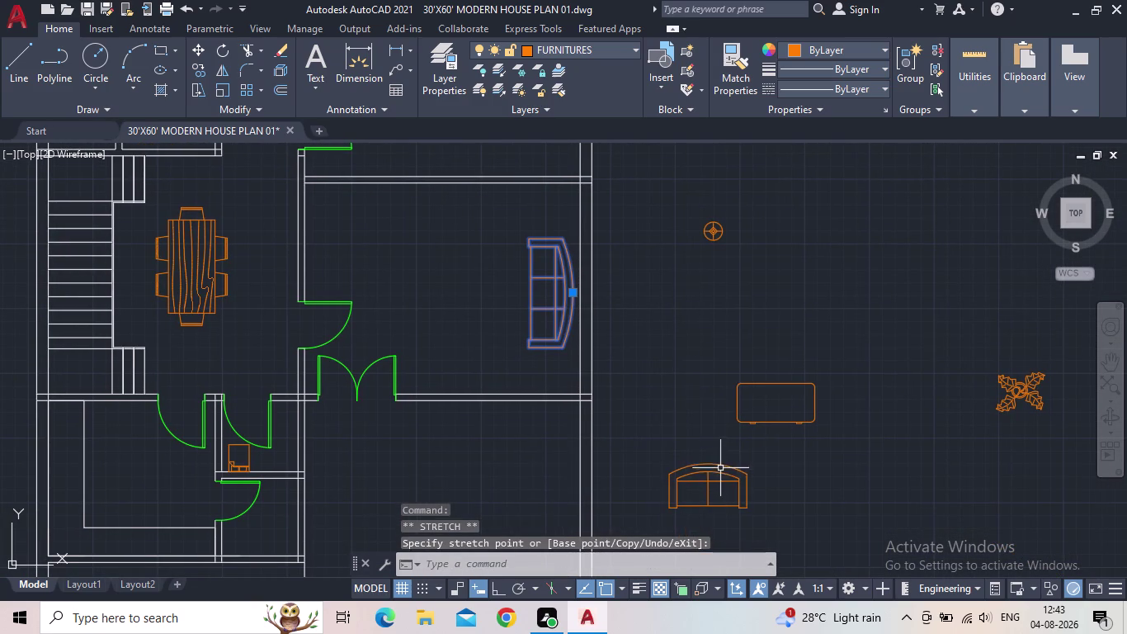
click(703, 466)
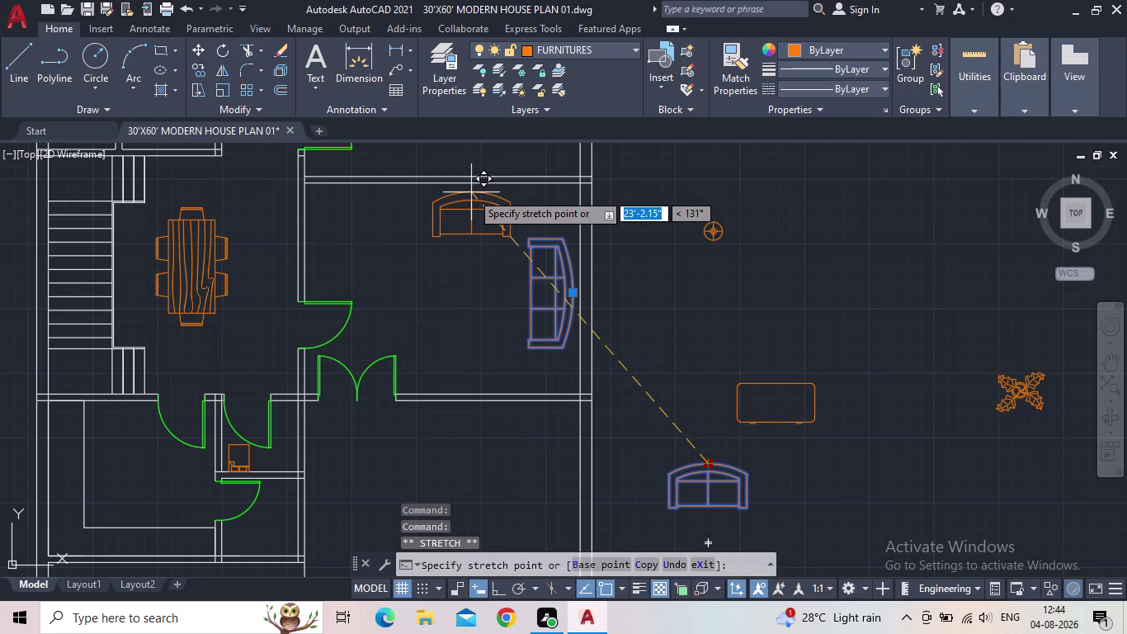
click(475, 190)
scroll(up, 3)
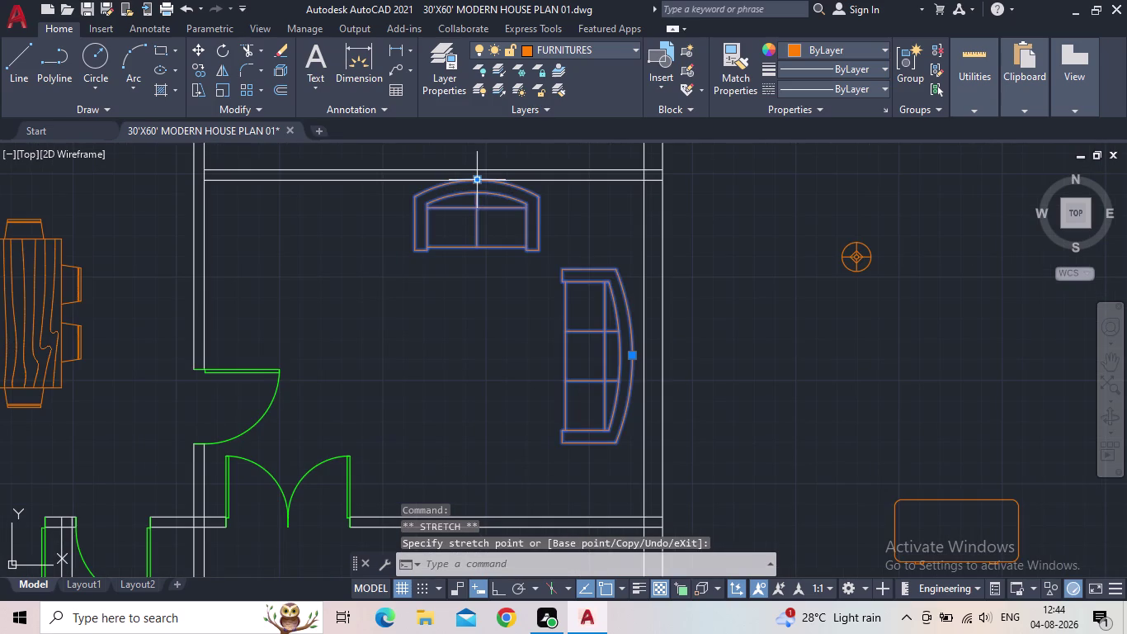
click(475, 181)
click(484, 207)
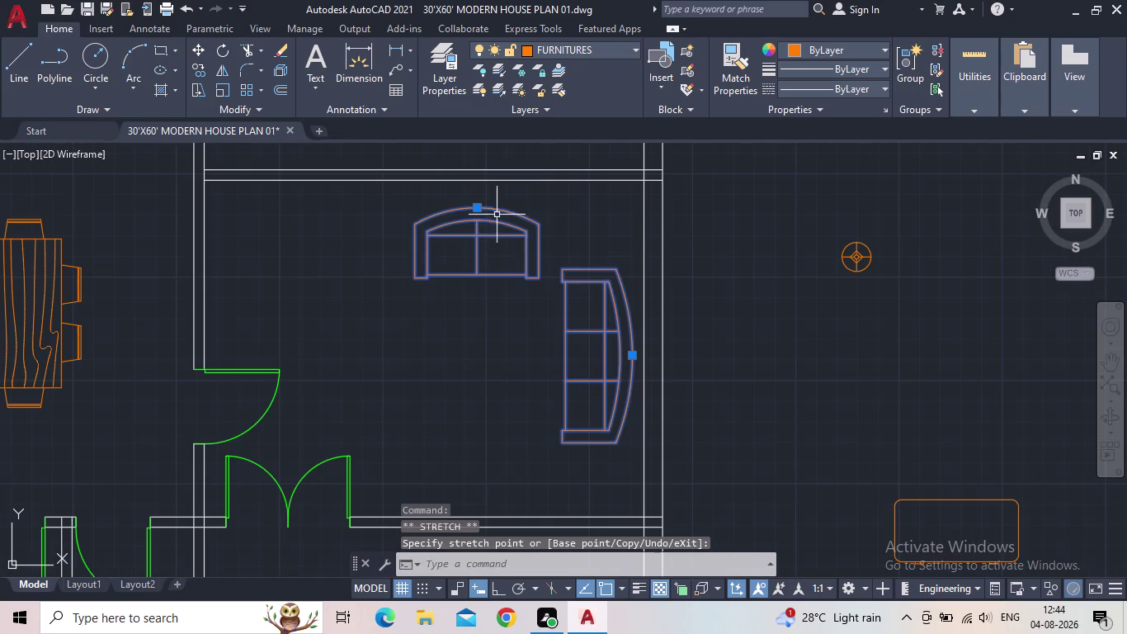
key(Escape)
Nudge the curved sofa closer to the living room's right wall.
scroll(down, 3)
middle_drag(690, 314, 670, 280)
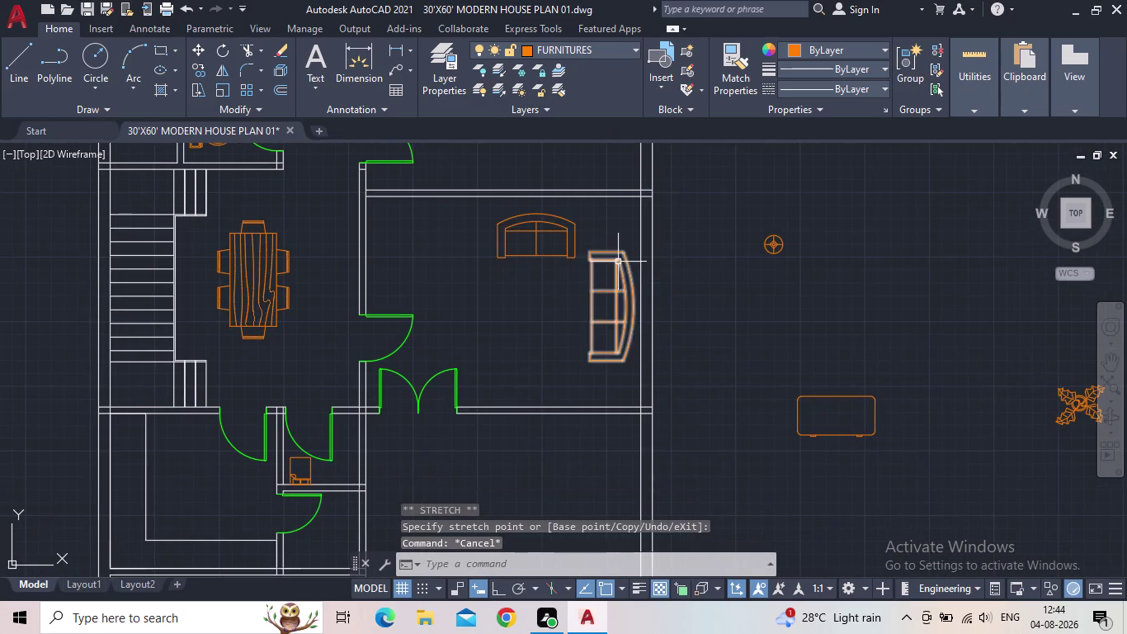
click(617, 259)
scroll(up, 3)
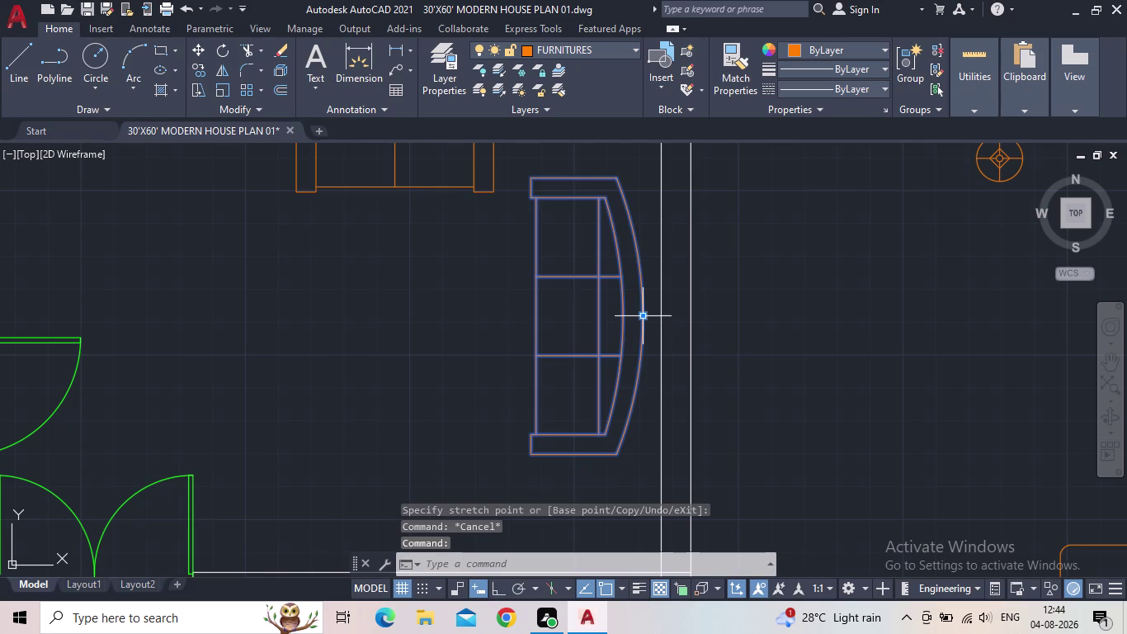
click(646, 318)
click(648, 336)
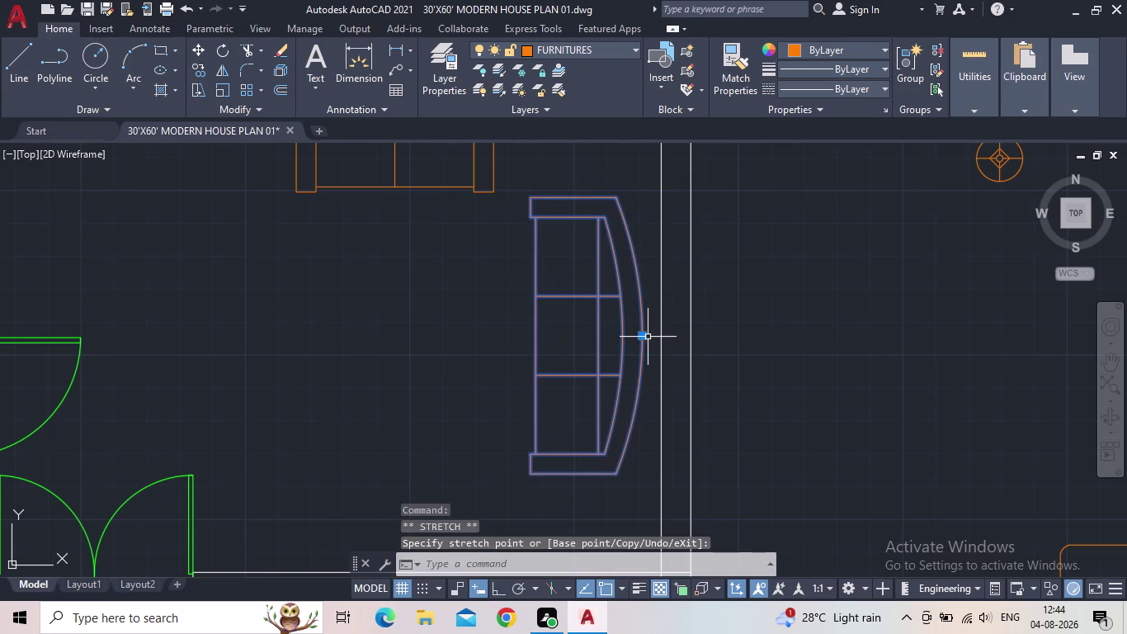
key(Escape)
scroll(down, 3)
Rotate the rectangular table 90° with RO so it stands upright.
middle_drag(730, 349, 667, 304)
click(876, 429)
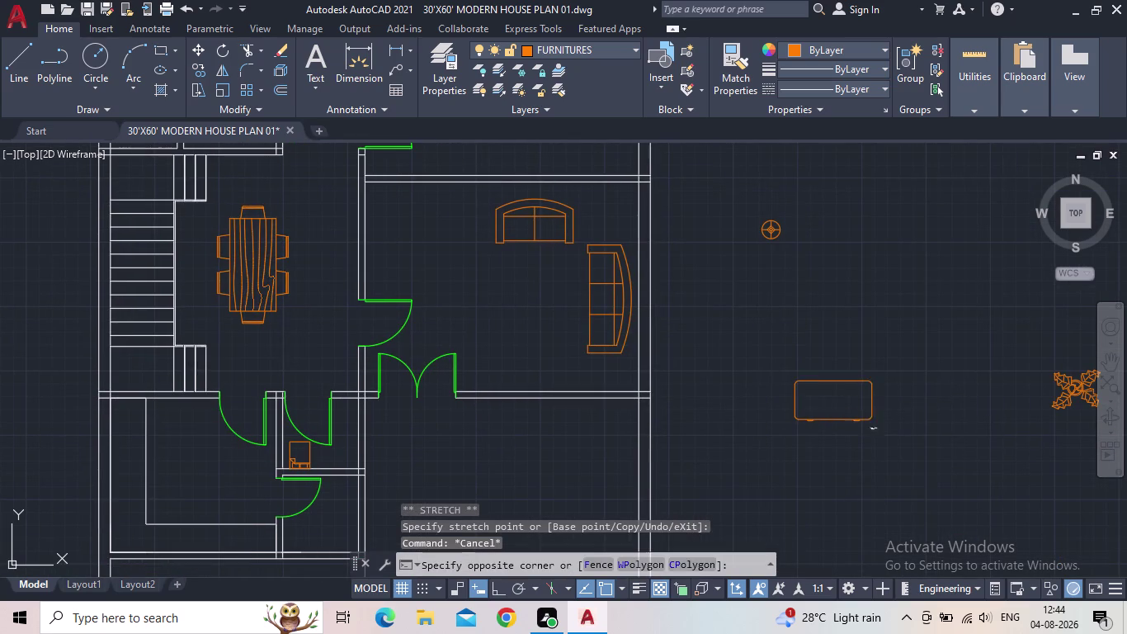
click(831, 414)
key(r)
key(o)
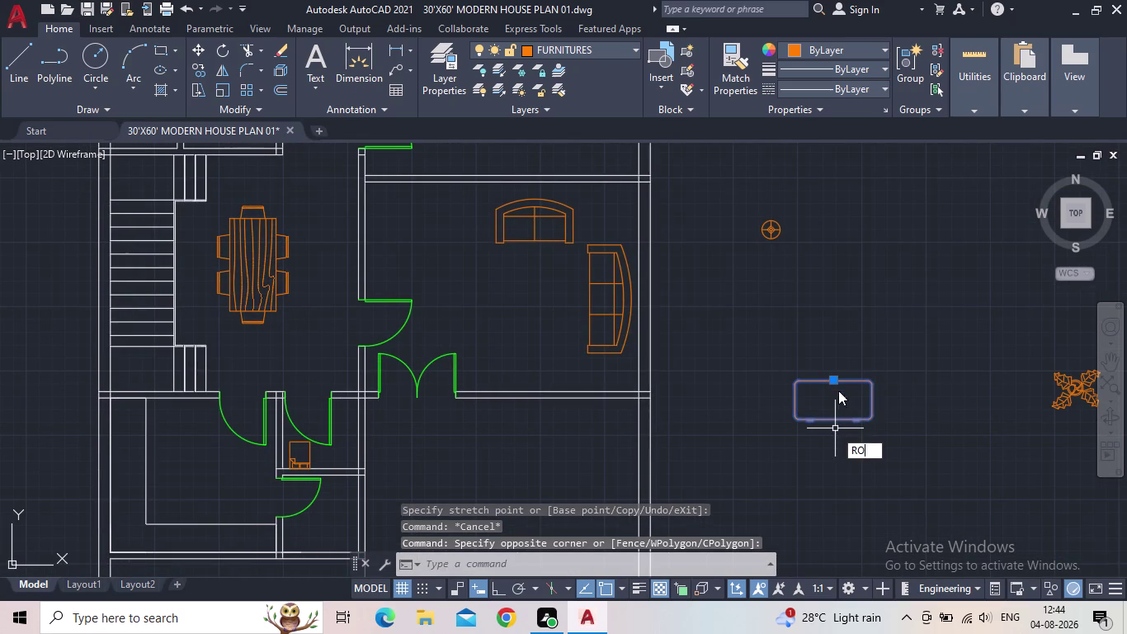
key(space)
click(497, 589)
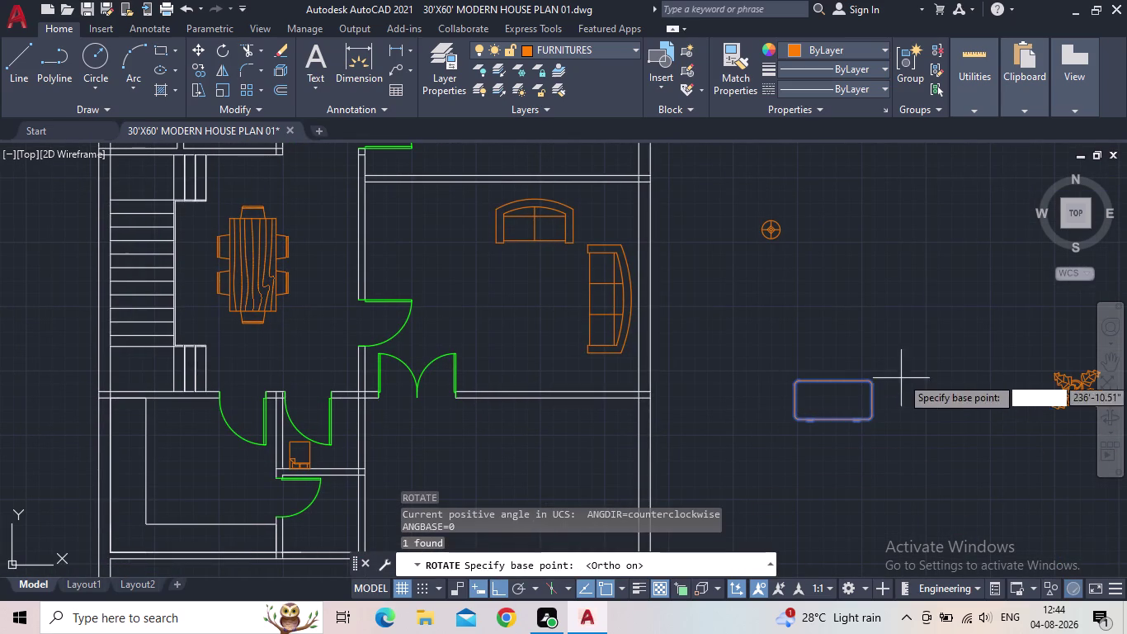
click(835, 388)
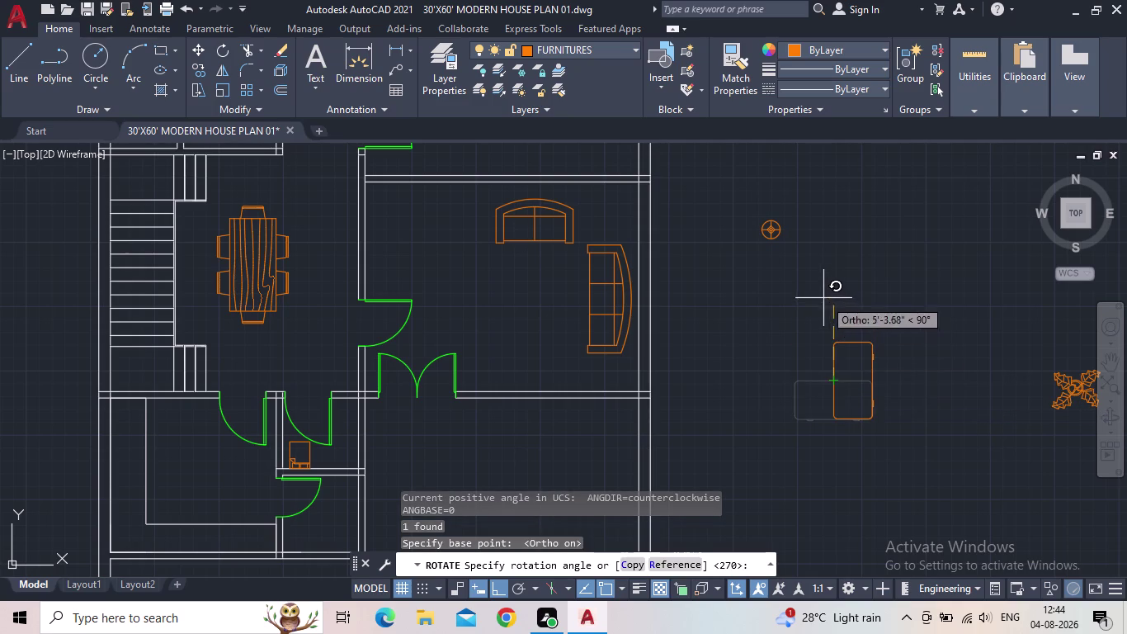
click(824, 298)
With Ortho off, move the upright table beside the curved sofa.
drag(890, 404, 840, 391)
click(829, 390)
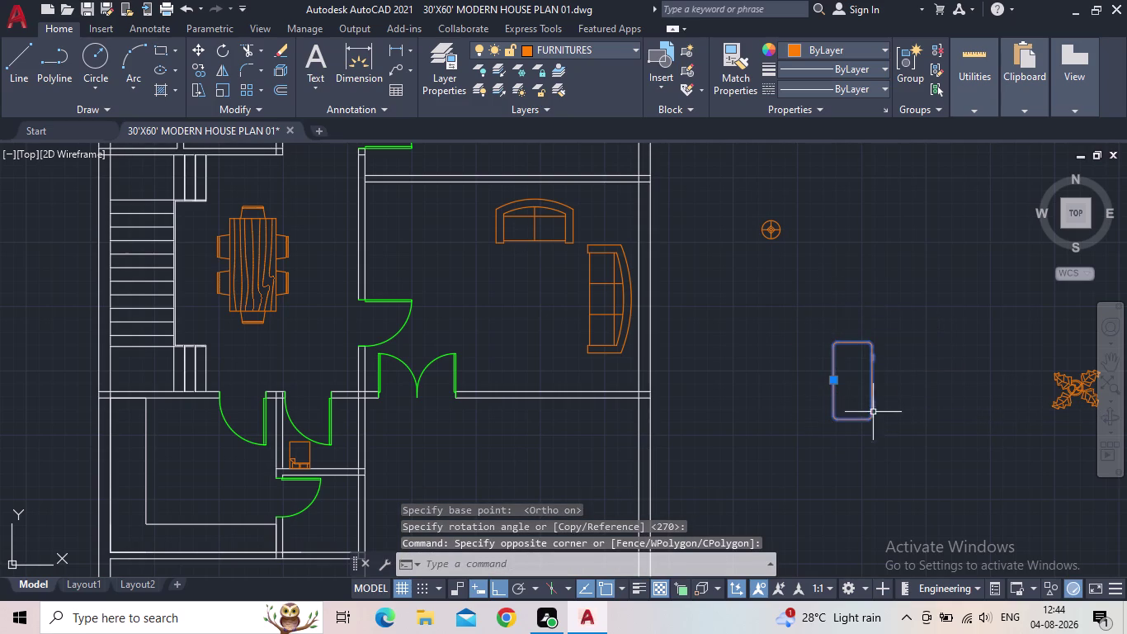
drag(834, 380, 818, 380)
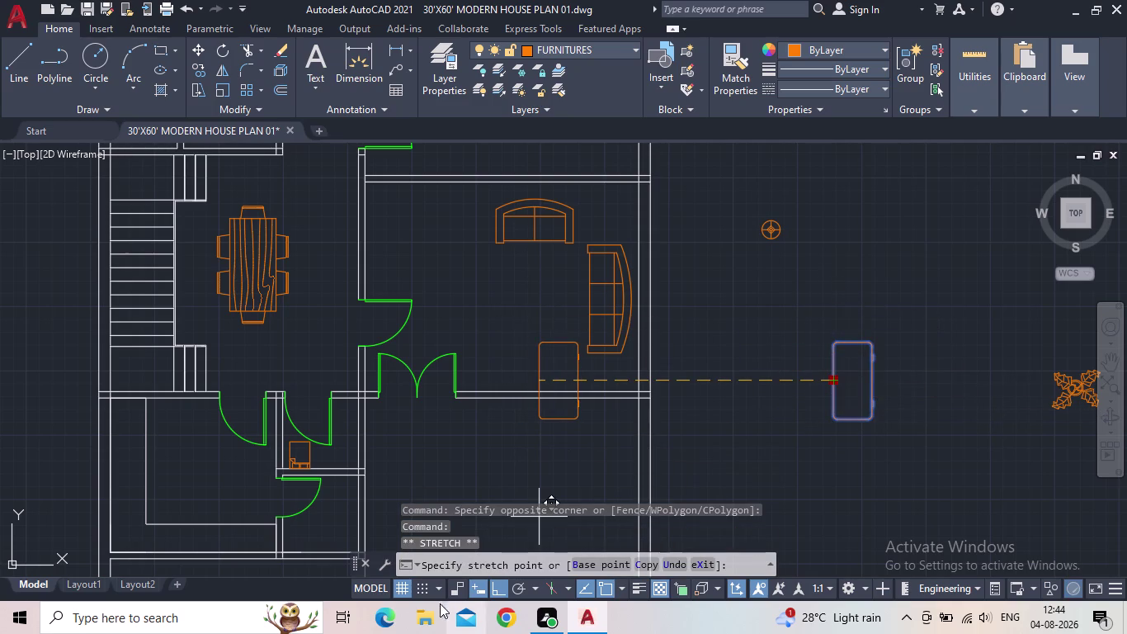
click(494, 587)
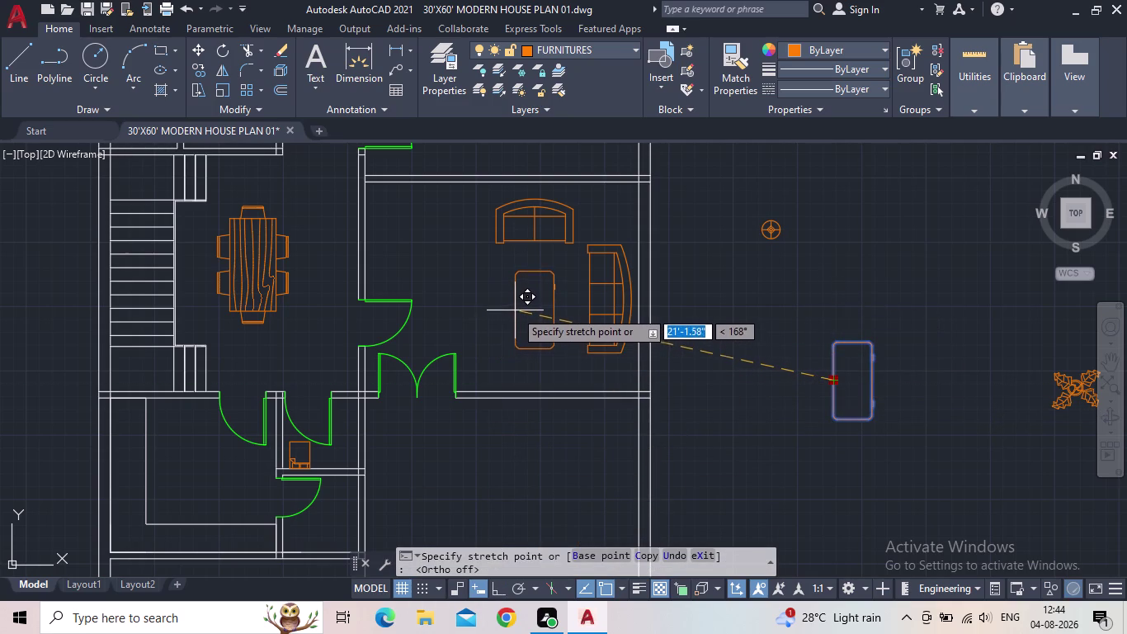
click(516, 309)
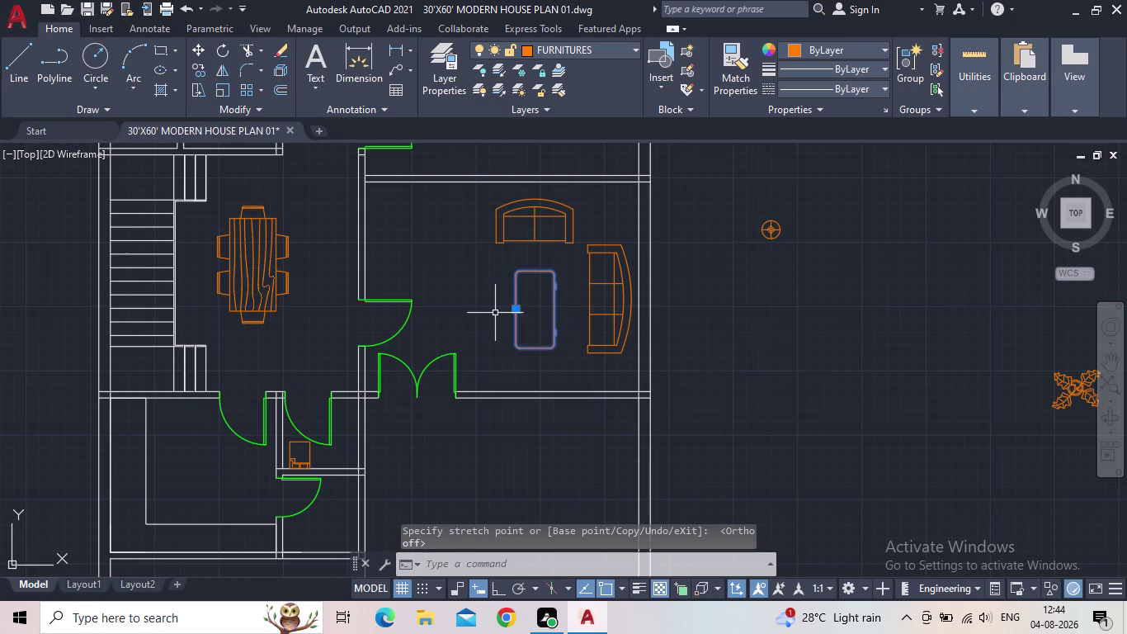
key(Escape)
scroll(down, 3)
Move the cooktop from beside the plan into the kitchen.
middle_drag(520, 327, 479, 320)
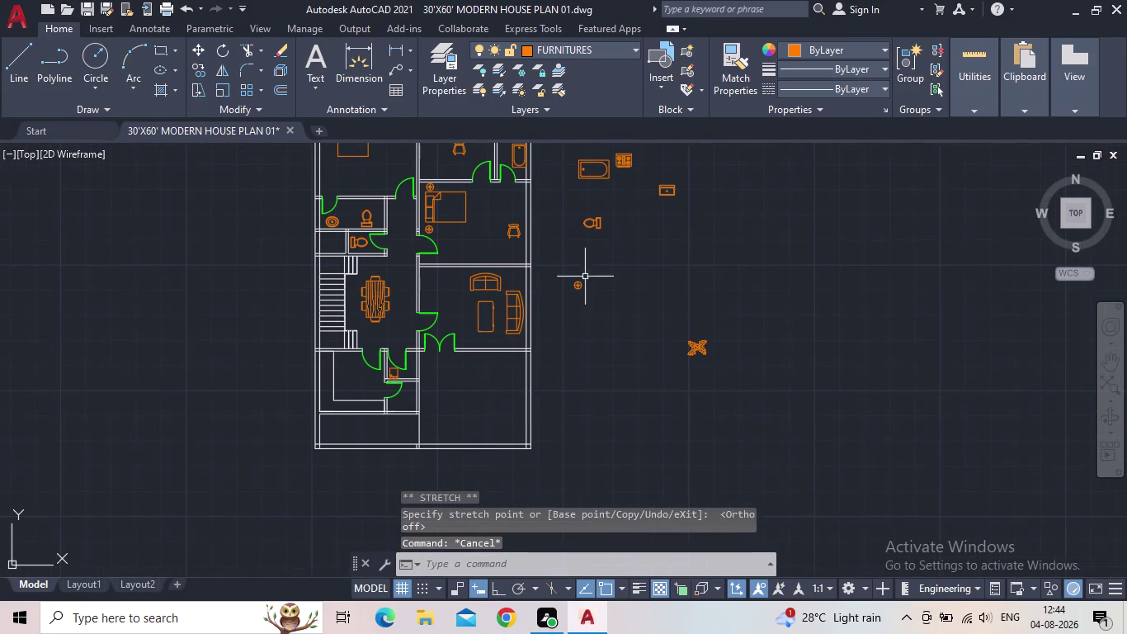
middle_drag(597, 271, 689, 379)
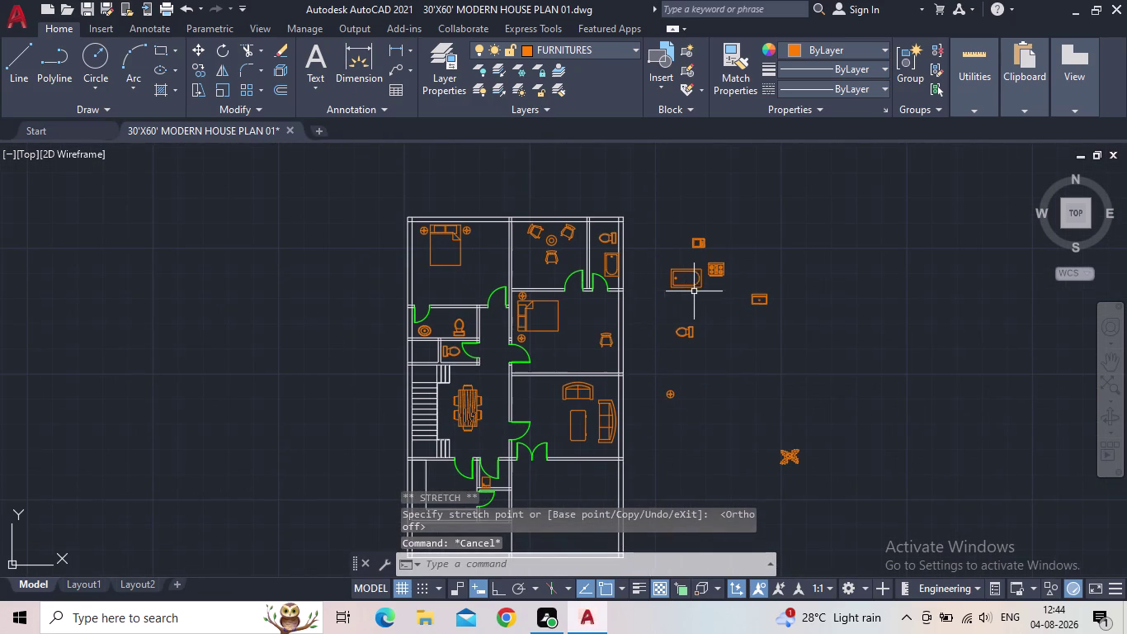
scroll(up, 3)
click(711, 263)
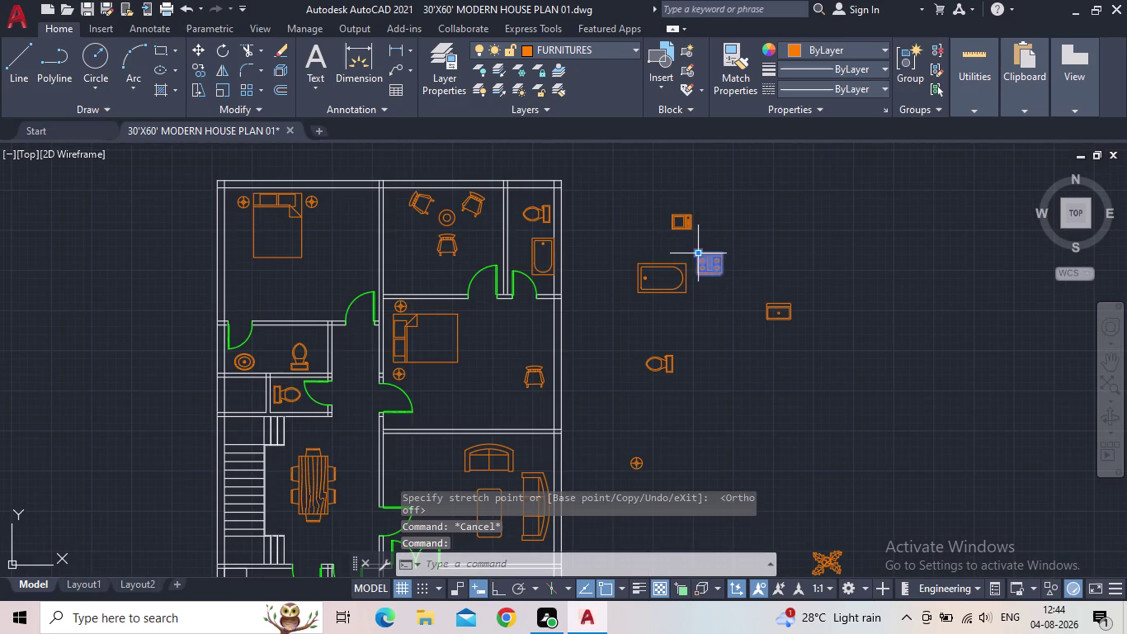
click(698, 254)
middle_drag(439, 368, 579, 278)
scroll(up, 3)
scroll(down, 3)
middle_drag(509, 462, 579, 259)
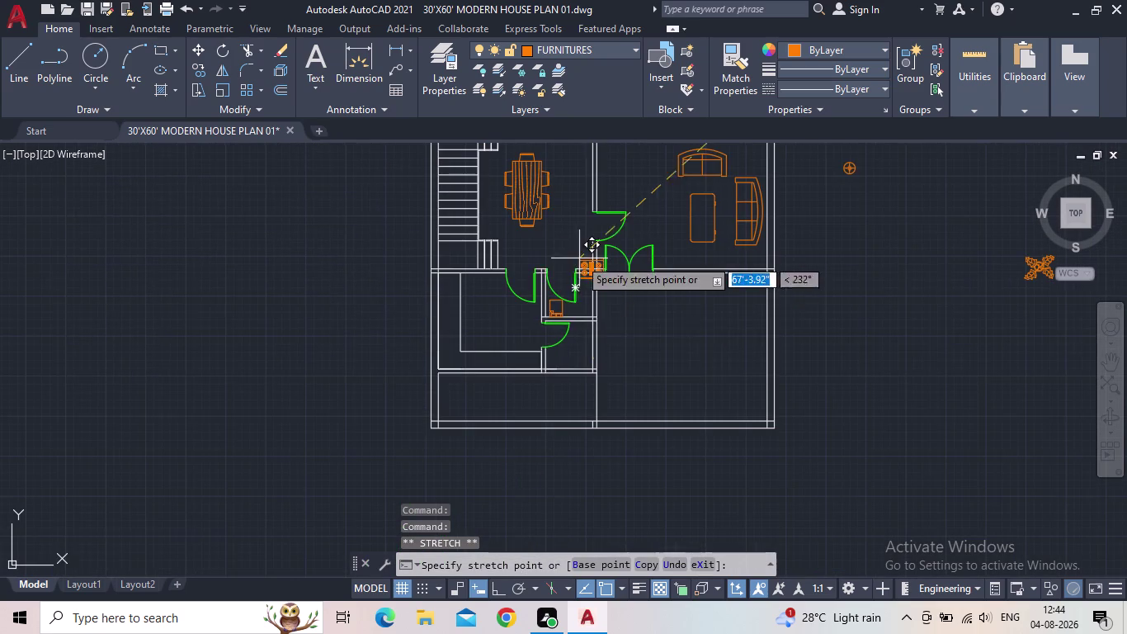
scroll(up, 3)
scroll(up, 3)
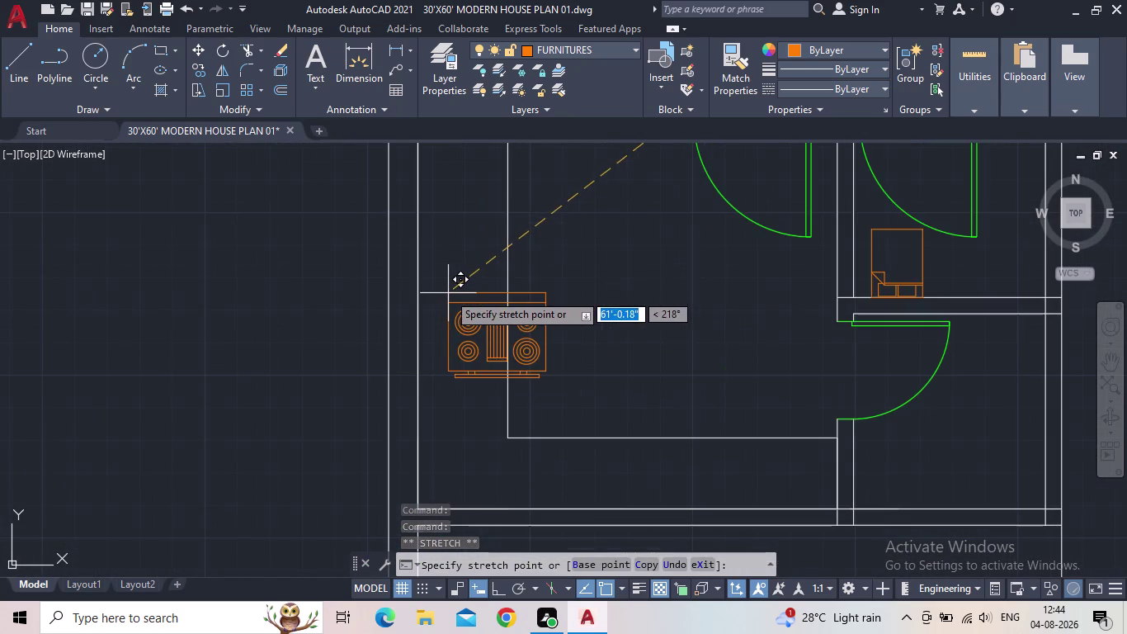
scroll(down, 3)
middle_drag(431, 262, 431, 280)
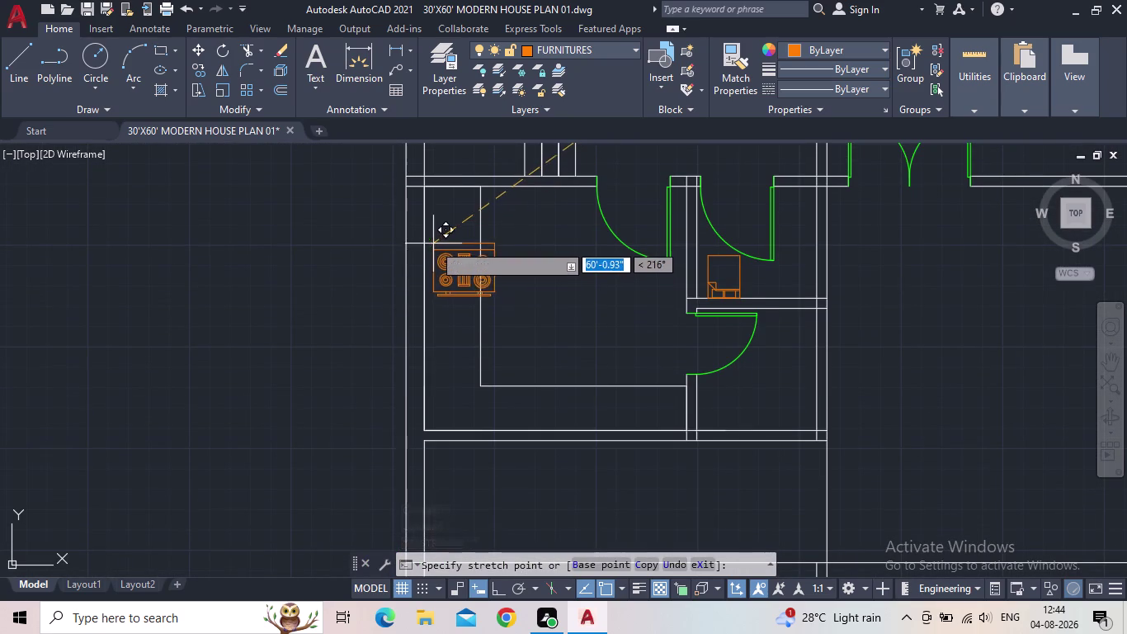
click(433, 260)
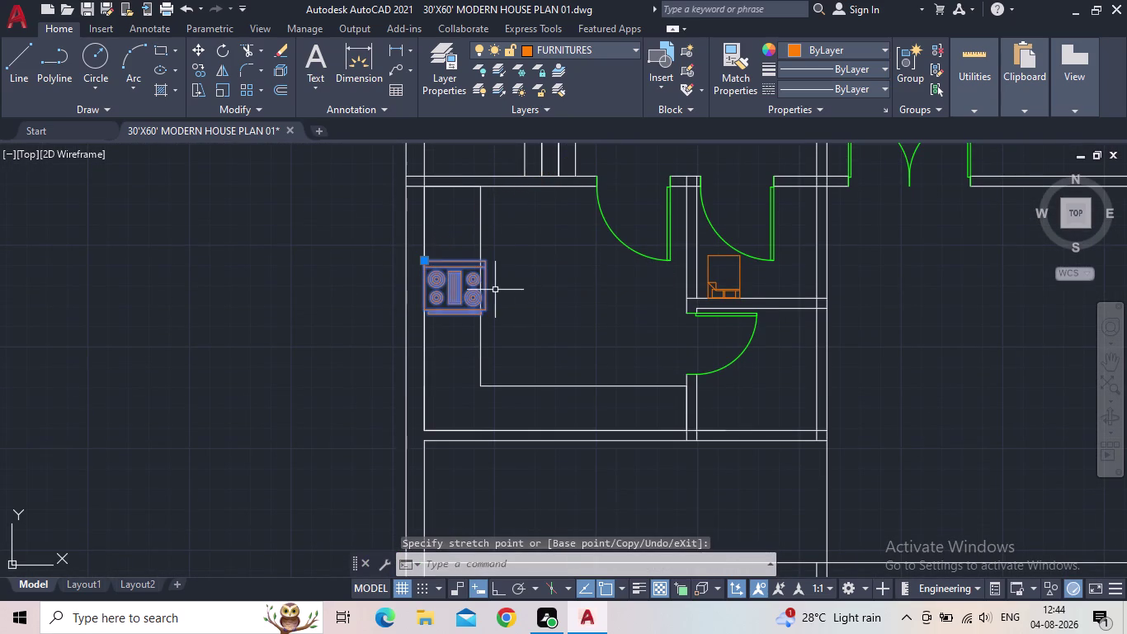
key(Escape)
Rotate the cooktop a quarter turn about its bottom edge.
key(r)
key(o)
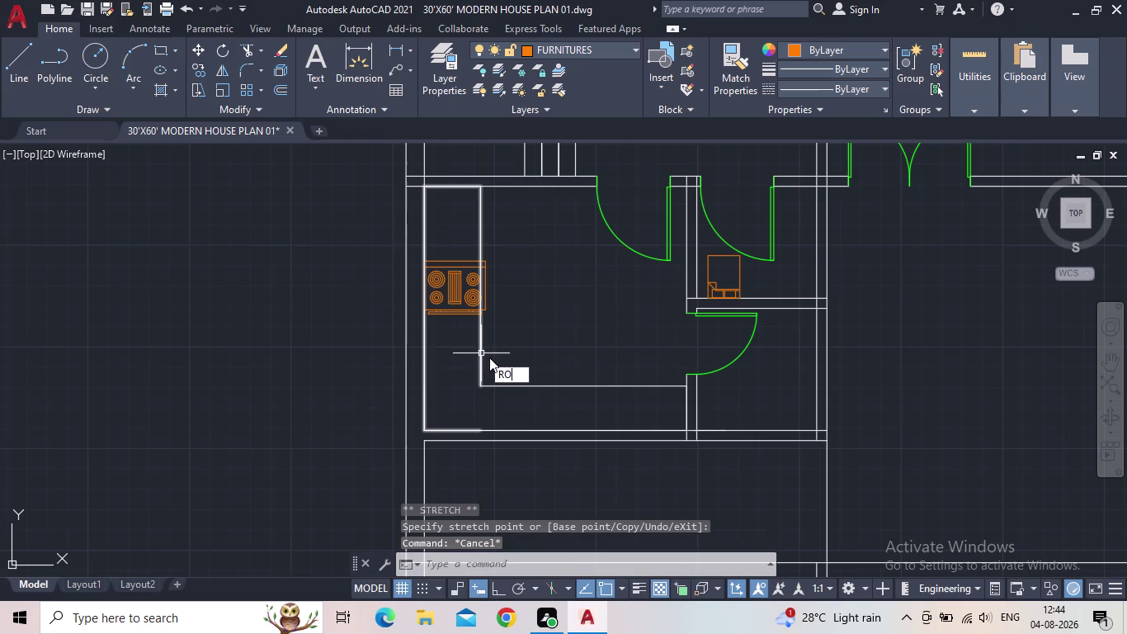
key(Return)
click(496, 590)
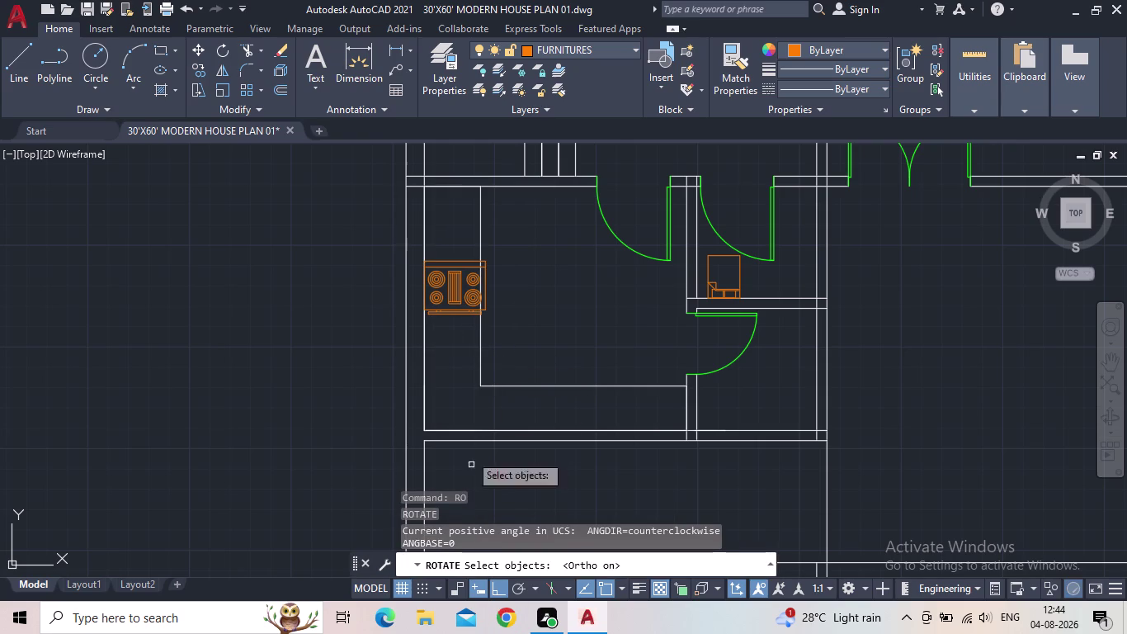
click(453, 312)
key(space)
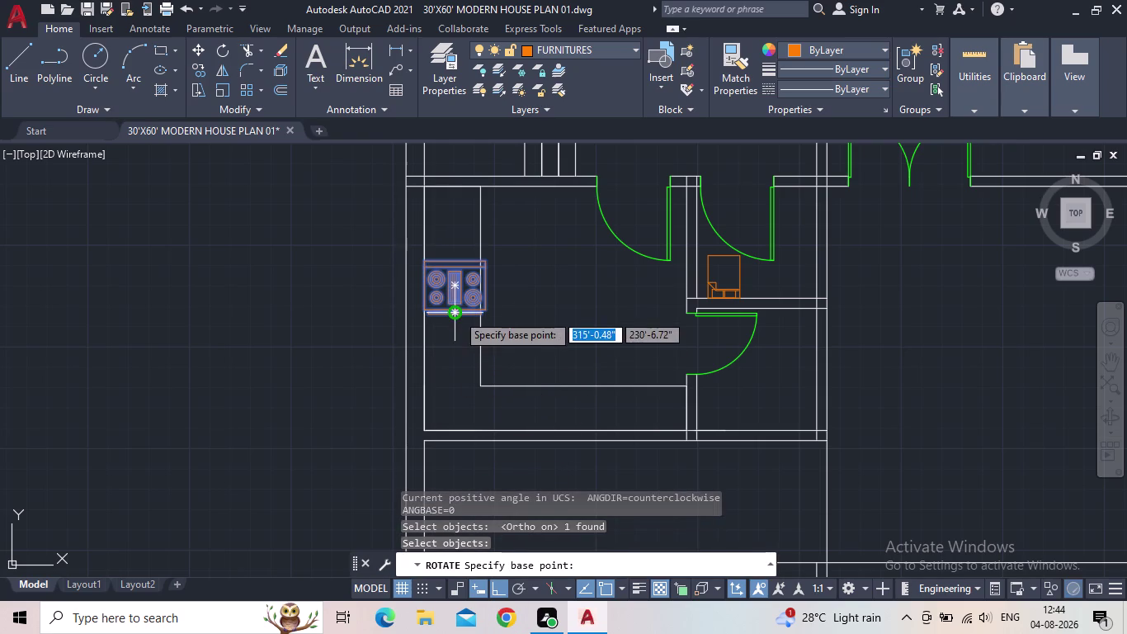
click(457, 313)
click(460, 220)
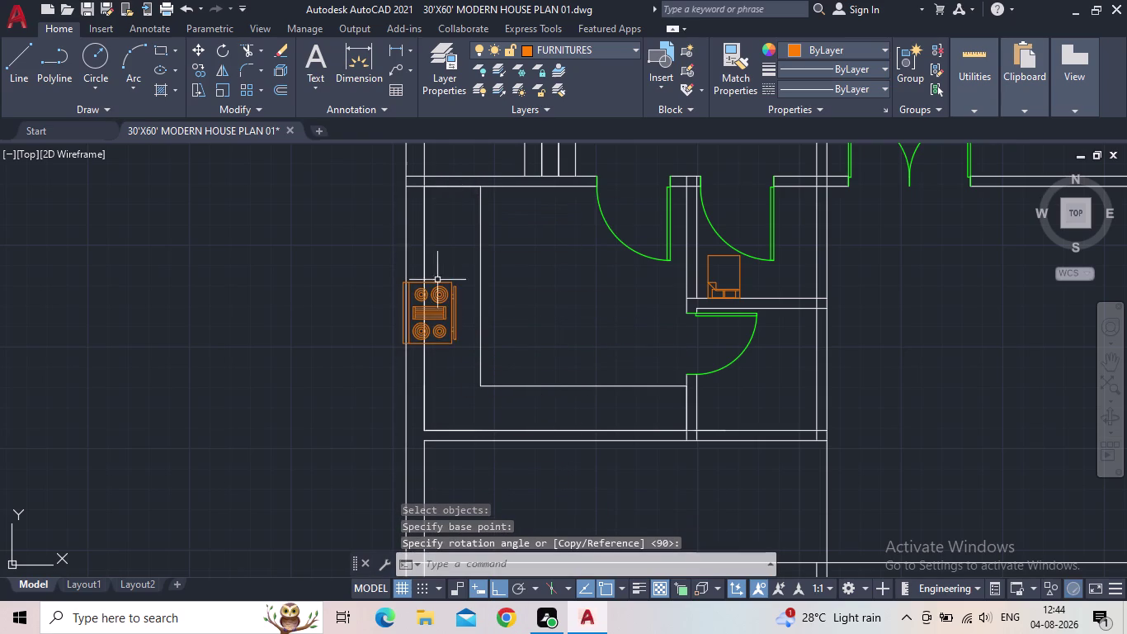
With Ortho off, set the rotated cooktop against the kitchen's left wall.
click(440, 289)
click(405, 344)
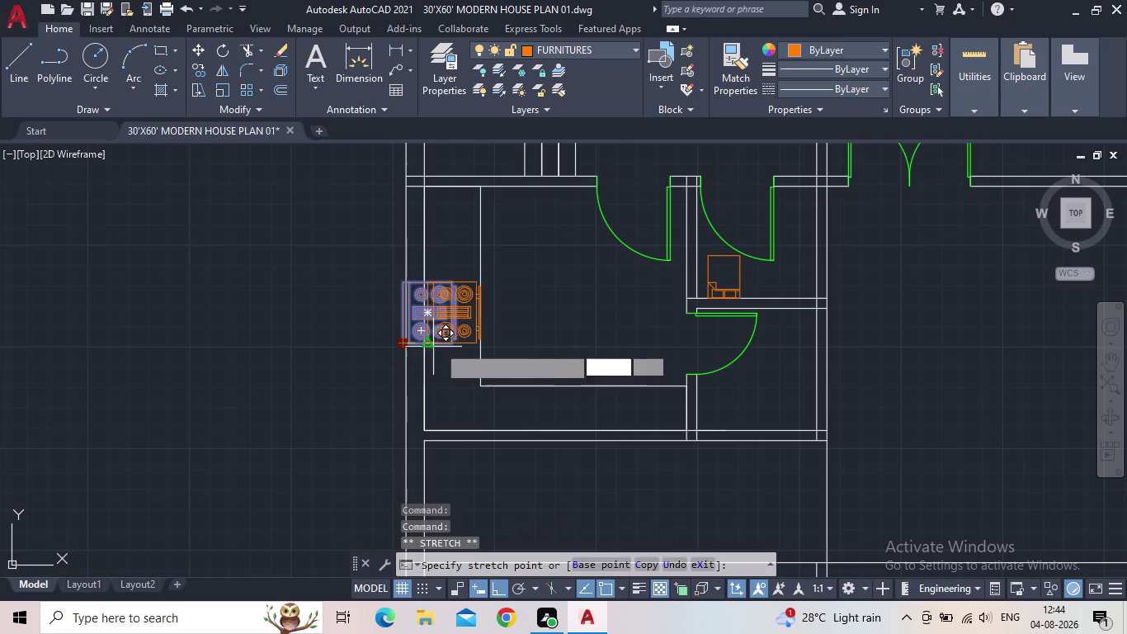
scroll(up, 3)
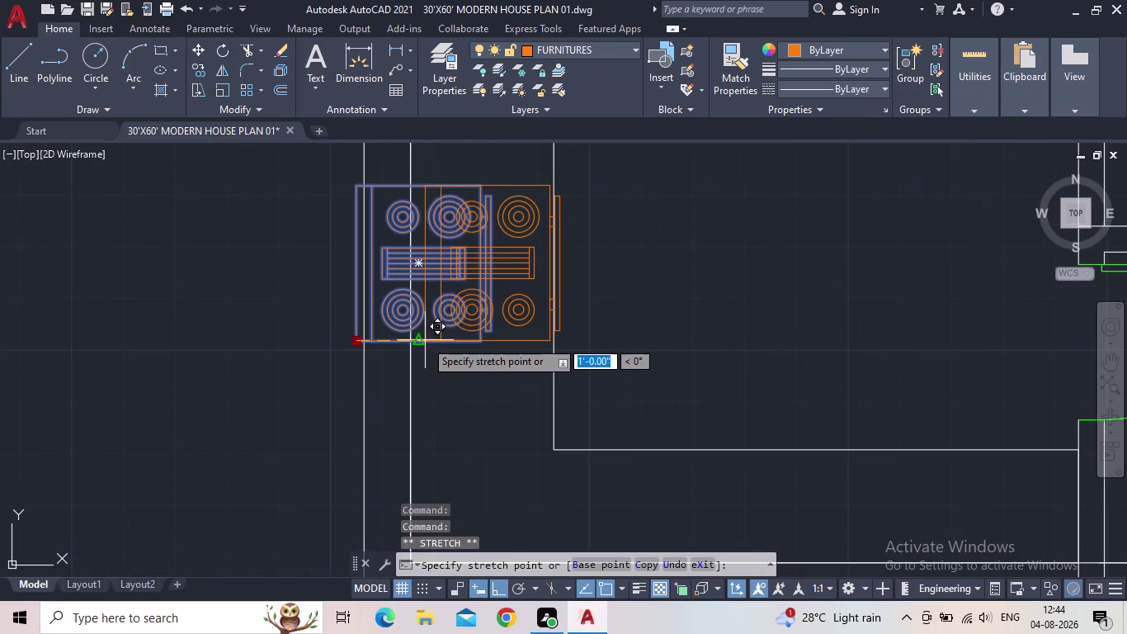
scroll(up, 3)
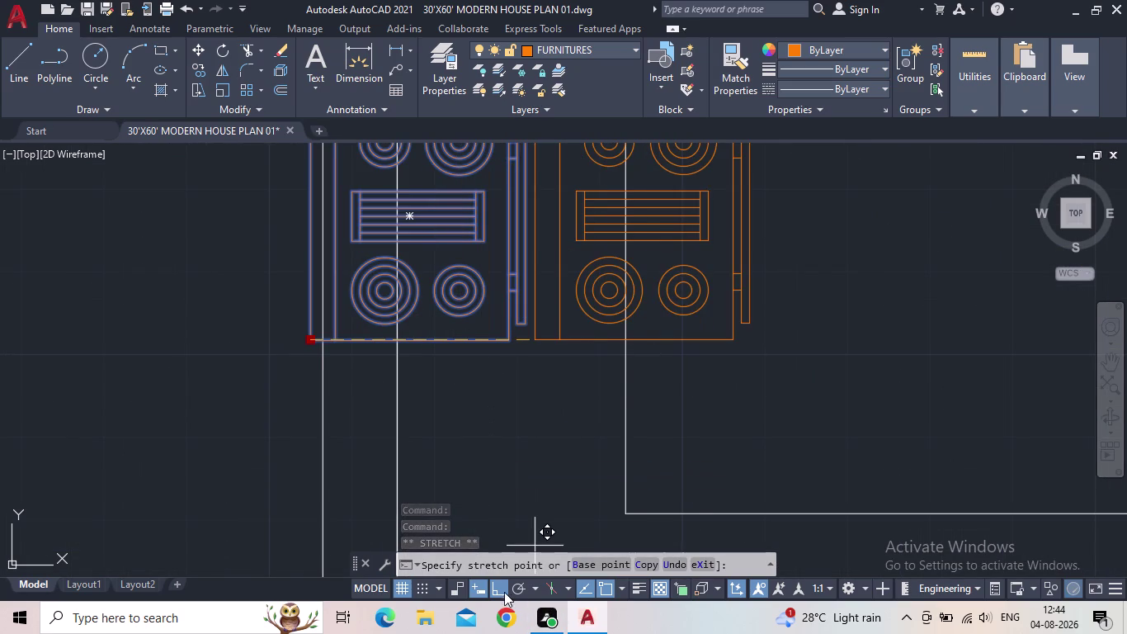
click(501, 589)
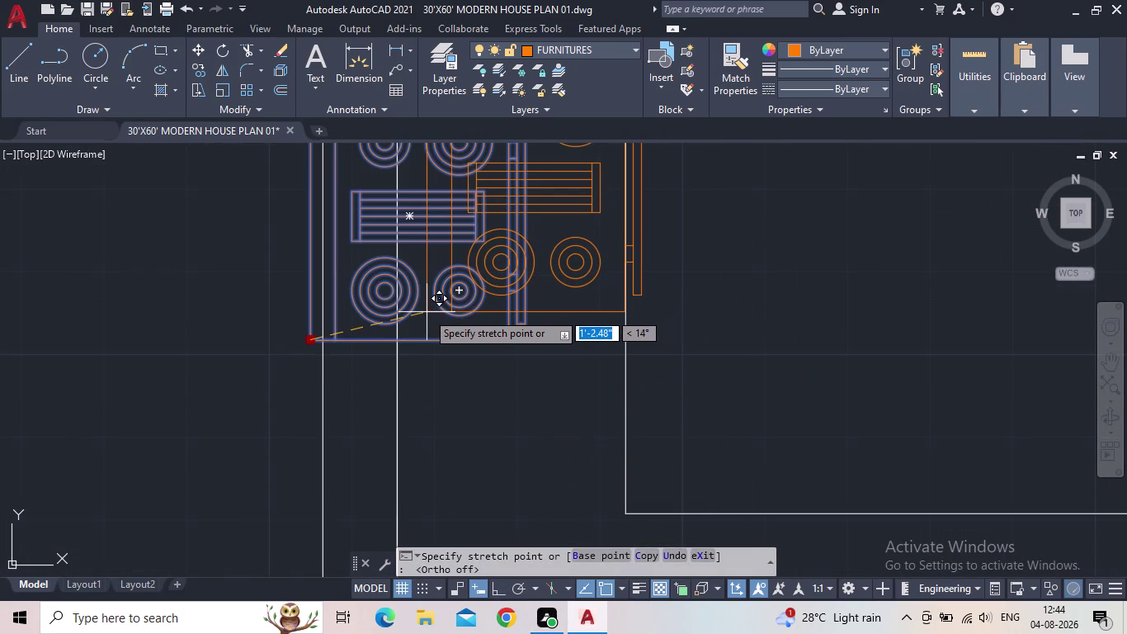
click(428, 312)
scroll(down, 3)
middle_drag(531, 350, 437, 474)
scroll(down, 3)
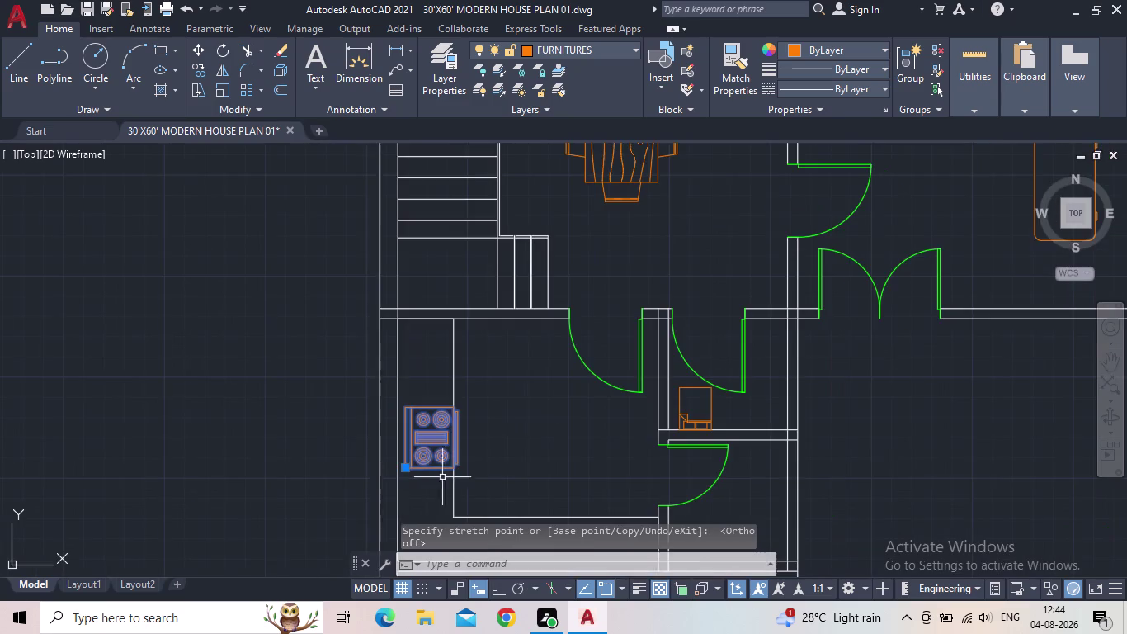
scroll(down, 3)
middle_drag(894, 219, 795, 384)
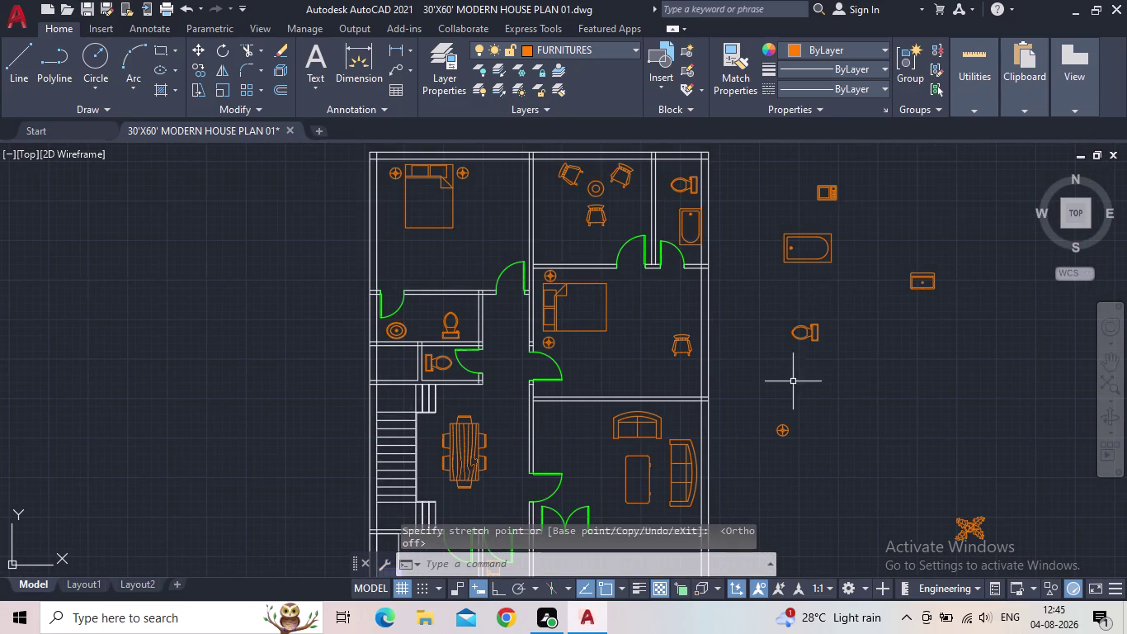
Move the microwave into the kitchen's upper corner above the cooktop.
key(Escape)
click(832, 195)
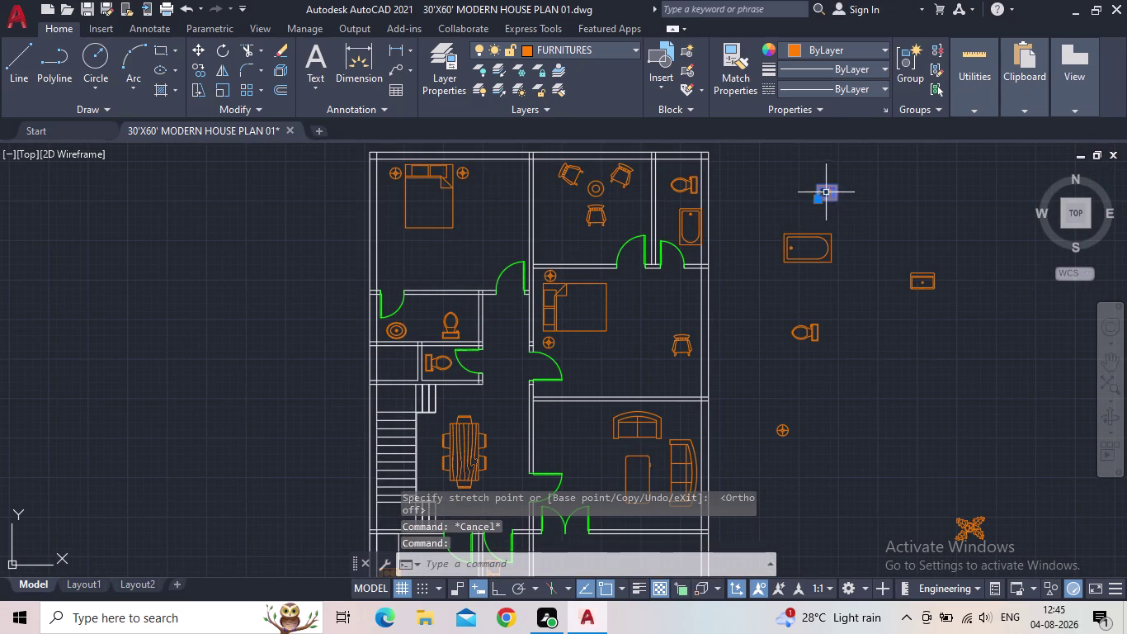
click(821, 201)
middle_drag(733, 292, 898, 156)
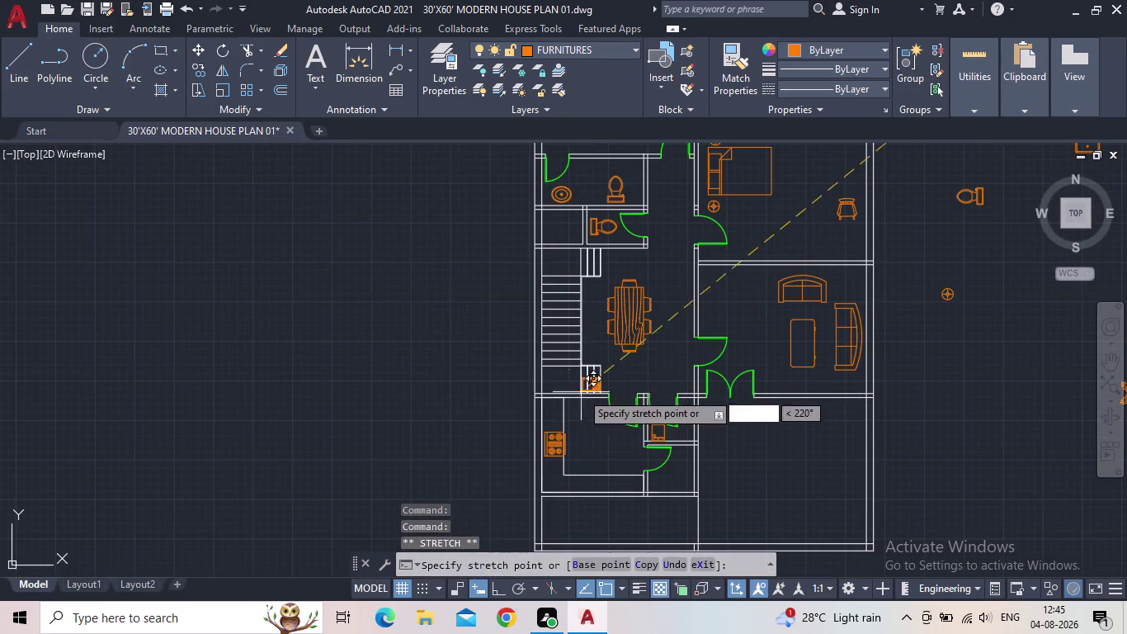
scroll(up, 3)
scroll(up, 3)
scroll(up, 3)
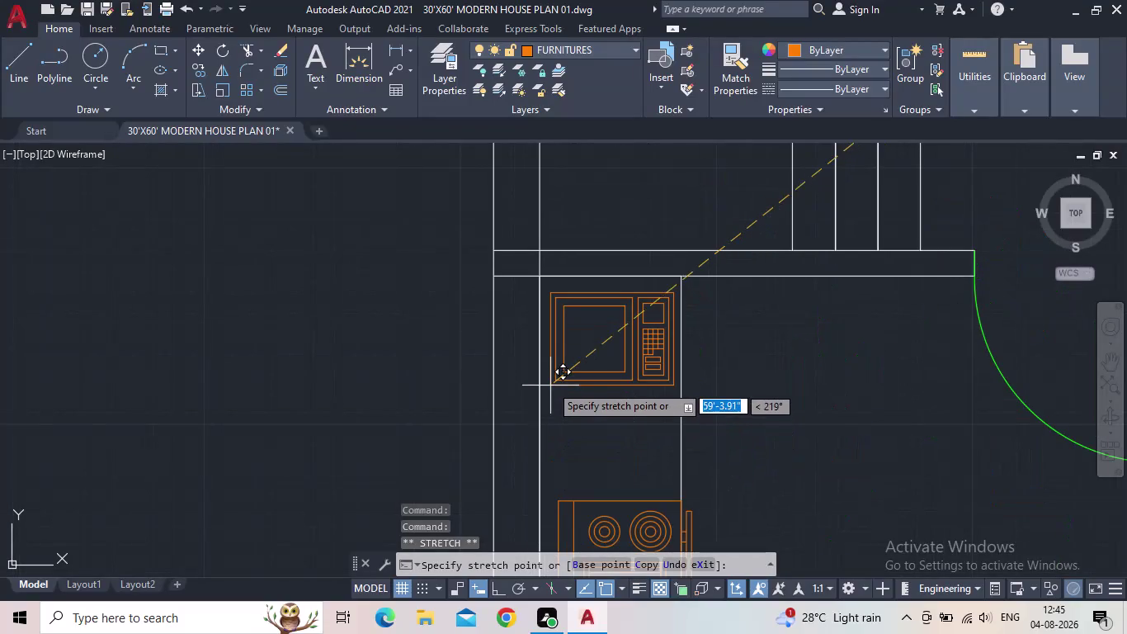
click(550, 379)
scroll(down, 3)
Move the sink from beside the plan into the kitchen.
middle_drag(767, 392, 607, 392)
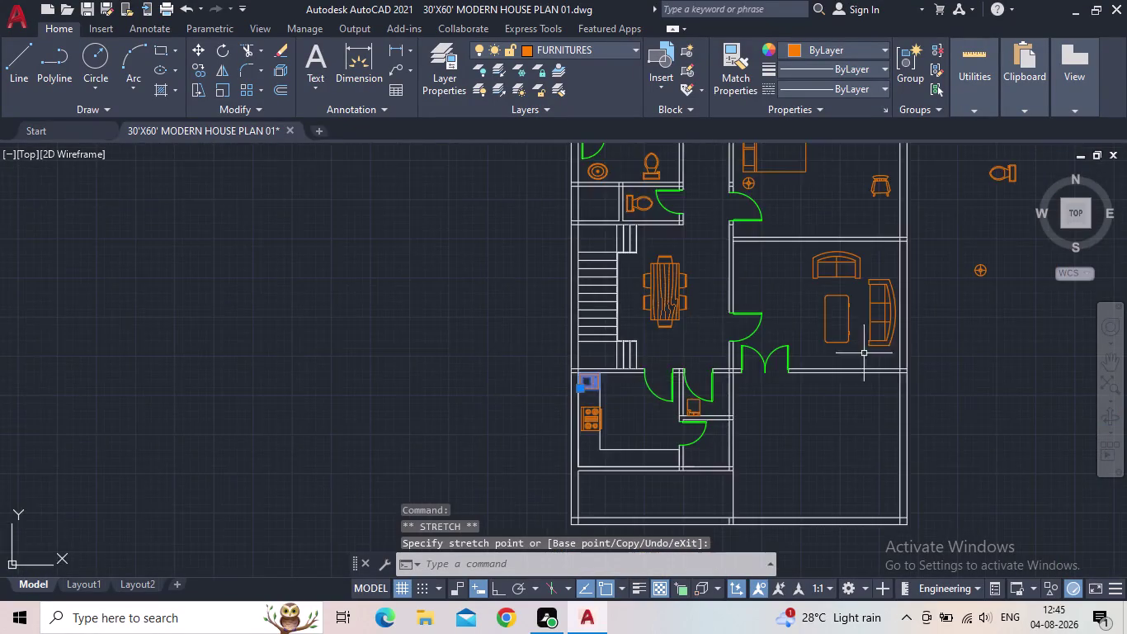
middle_drag(816, 361, 686, 407)
middle_drag(931, 290, 925, 313)
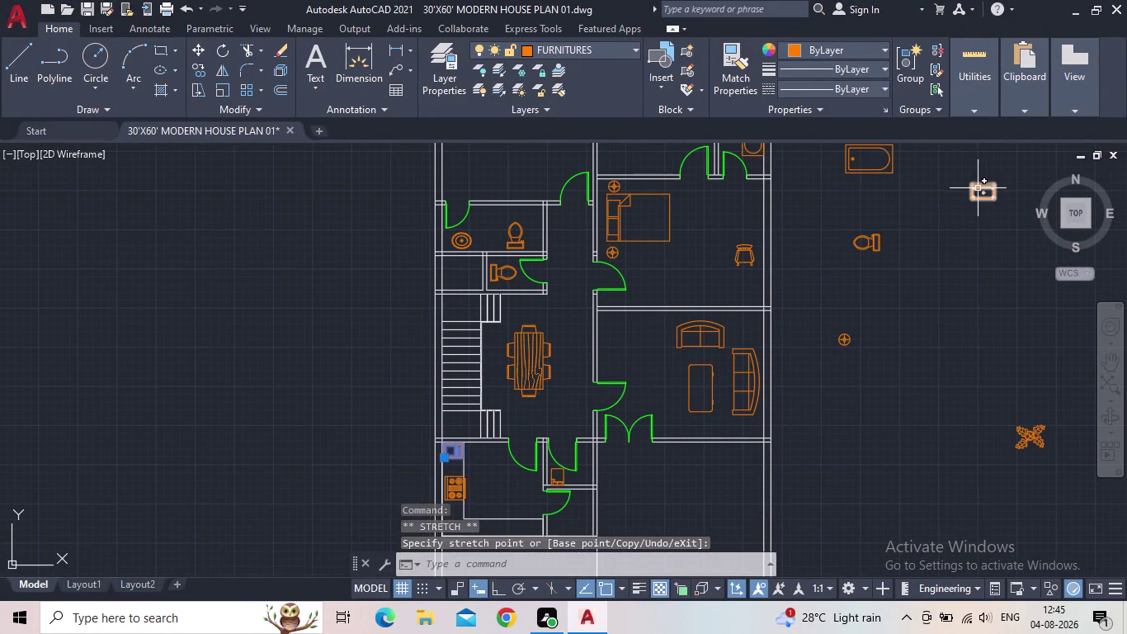
click(978, 188)
click(984, 183)
middle_drag(850, 422, 823, 233)
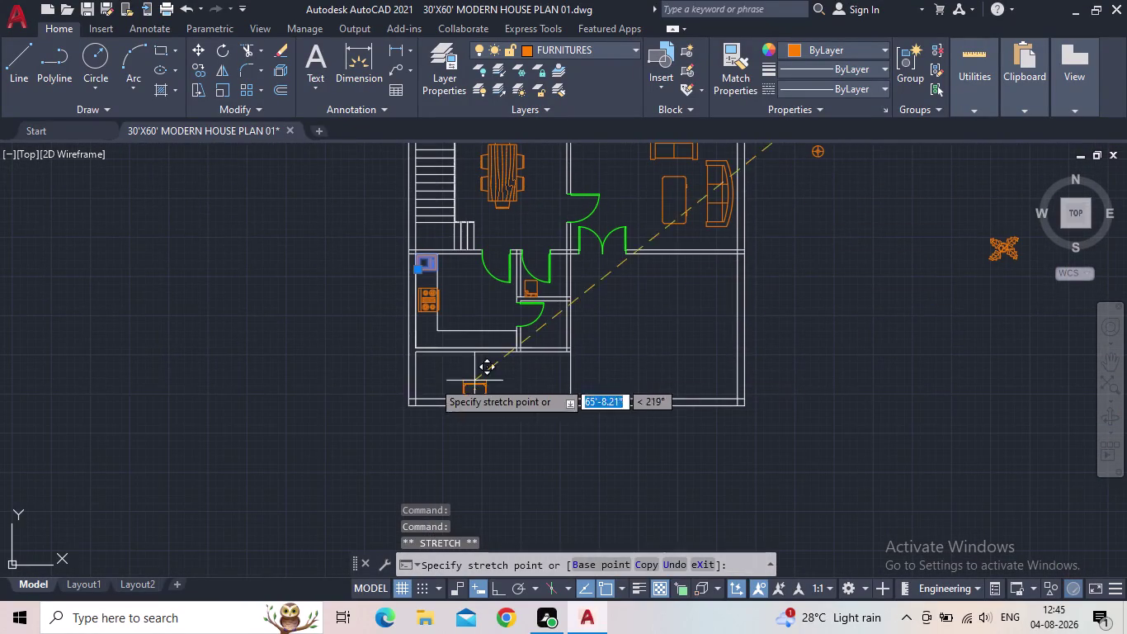
scroll(up, 3)
scroll(up, 3)
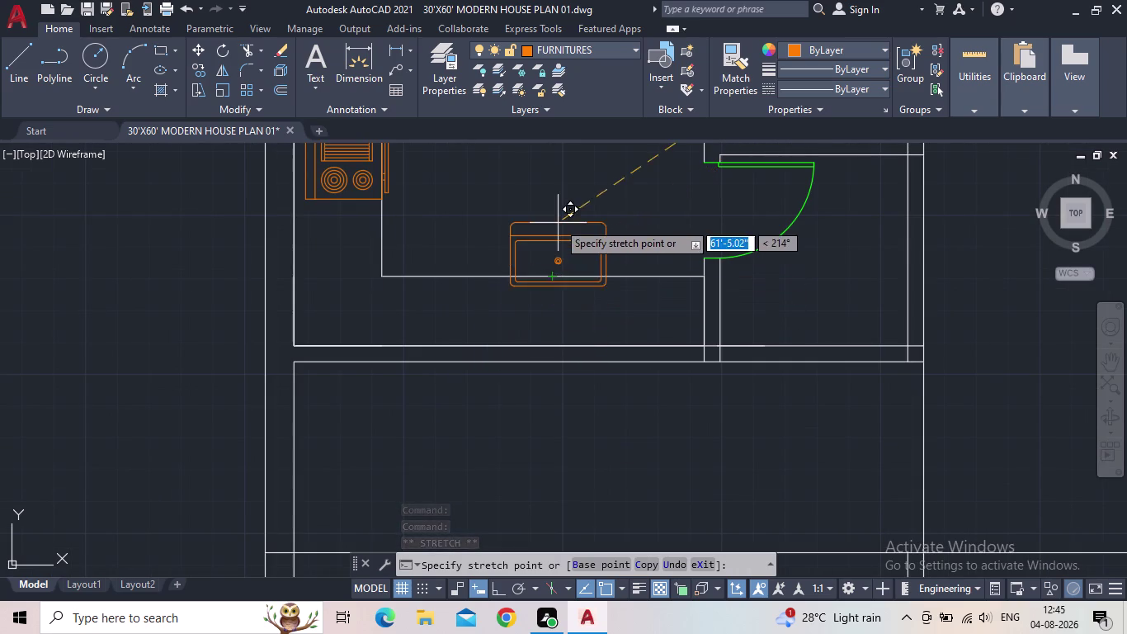
click(555, 200)
middle_drag(570, 244, 524, 405)
Rotate the kitchen sink a half turn (180°) with the RO command.
key(Escape)
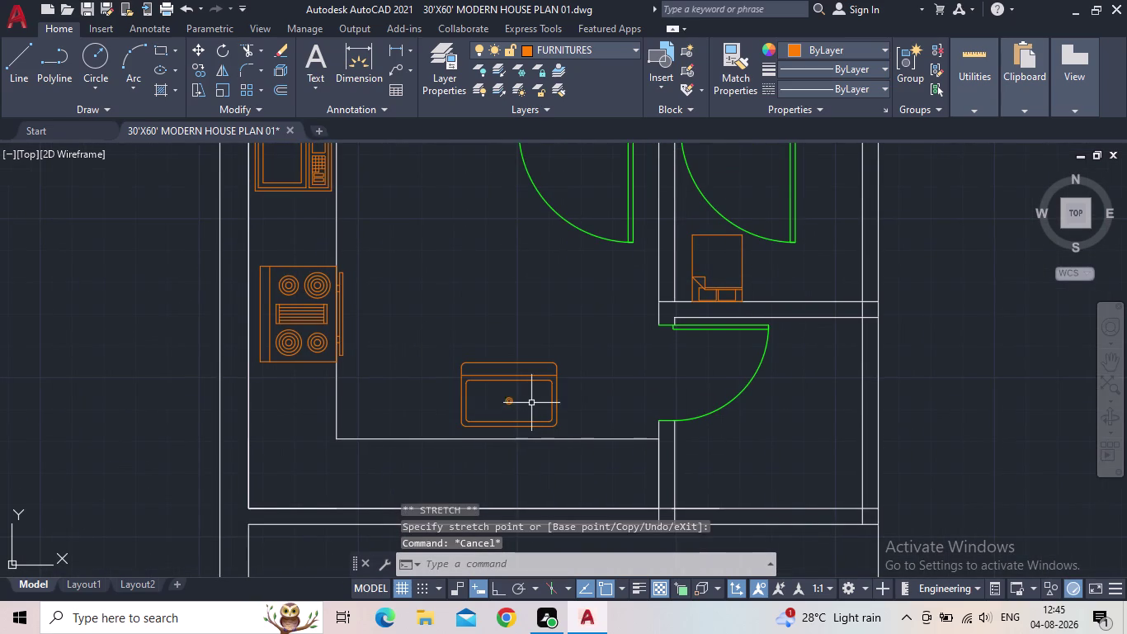
key(r)
key(o)
key(Return)
click(542, 389)
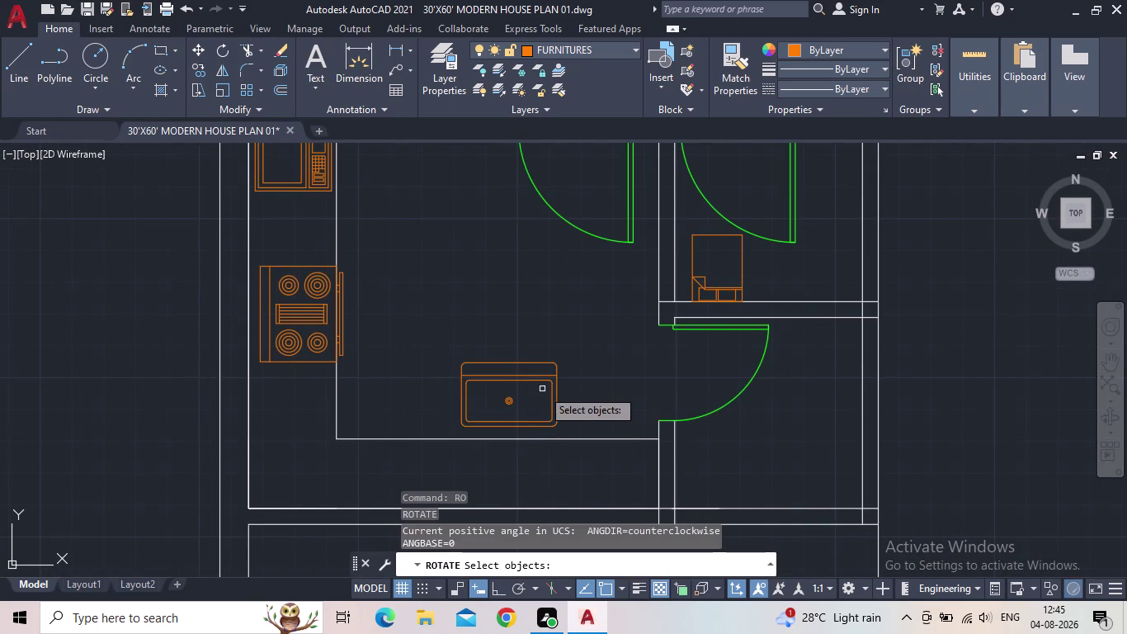
drag(498, 383, 491, 368)
click(490, 366)
click(480, 353)
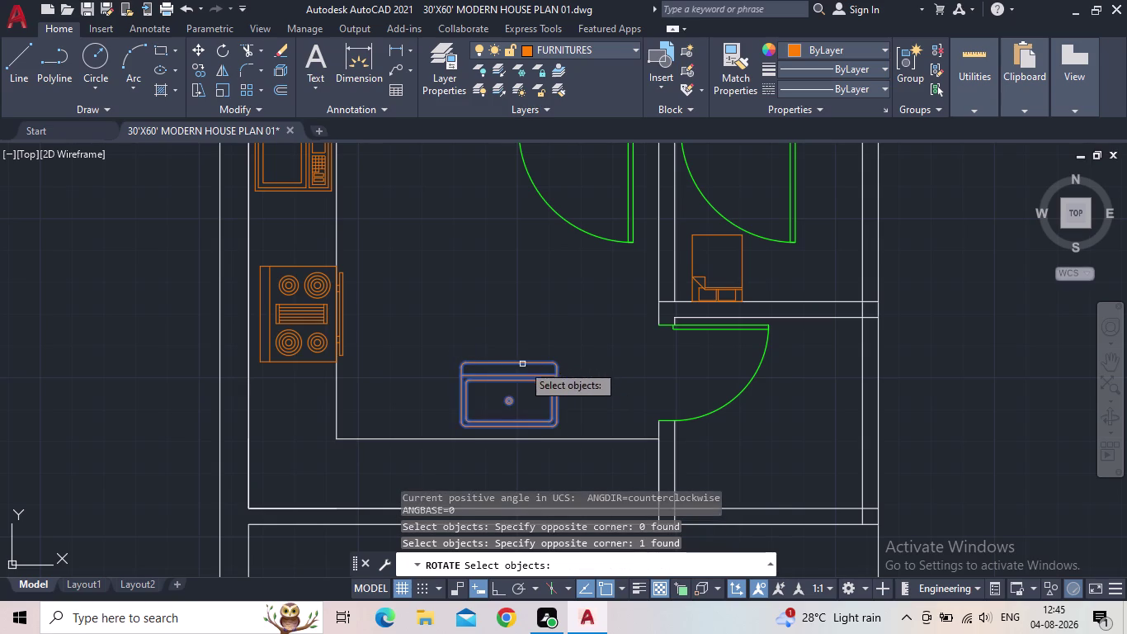
key(space)
drag(508, 361, 516, 367)
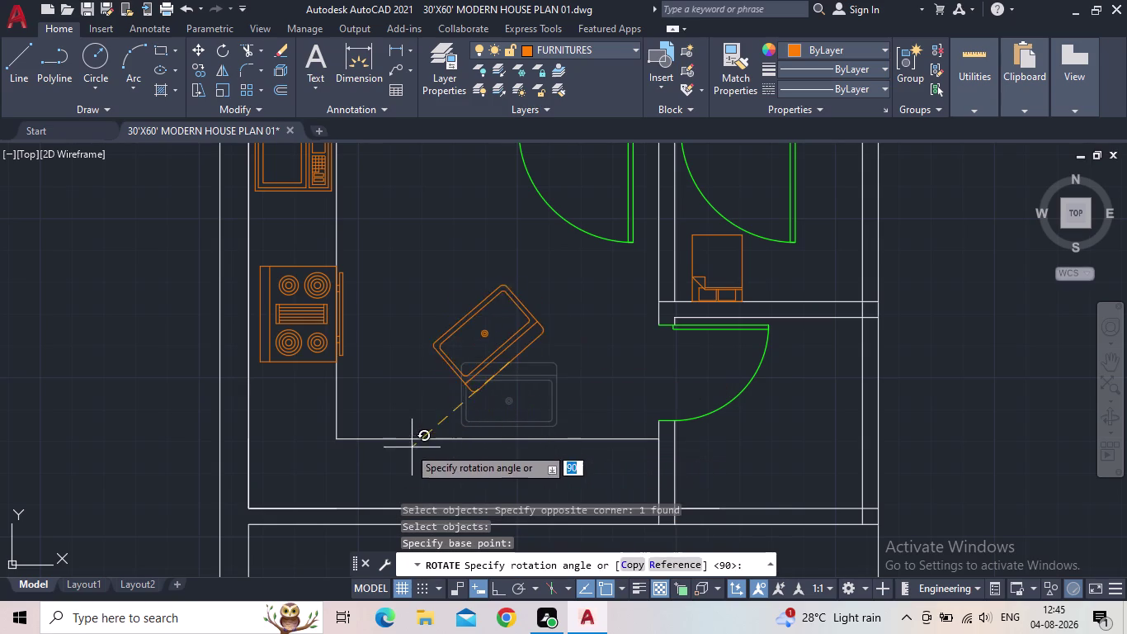
click(495, 588)
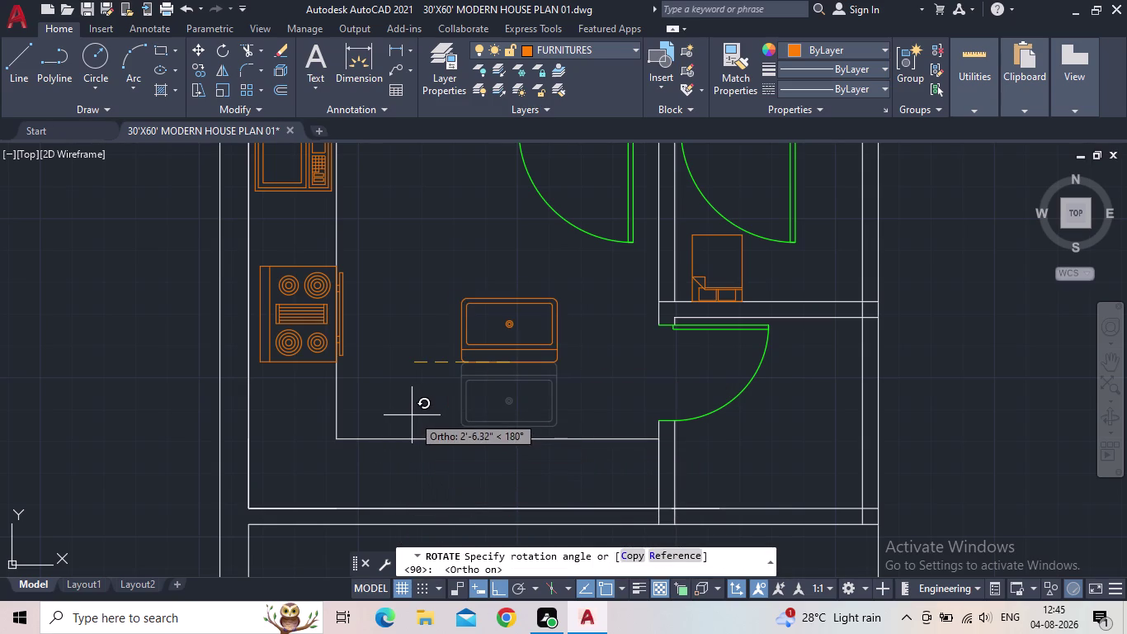
click(409, 406)
Move the turned sink so it sits against the kitchen's lower wall.
click(499, 363)
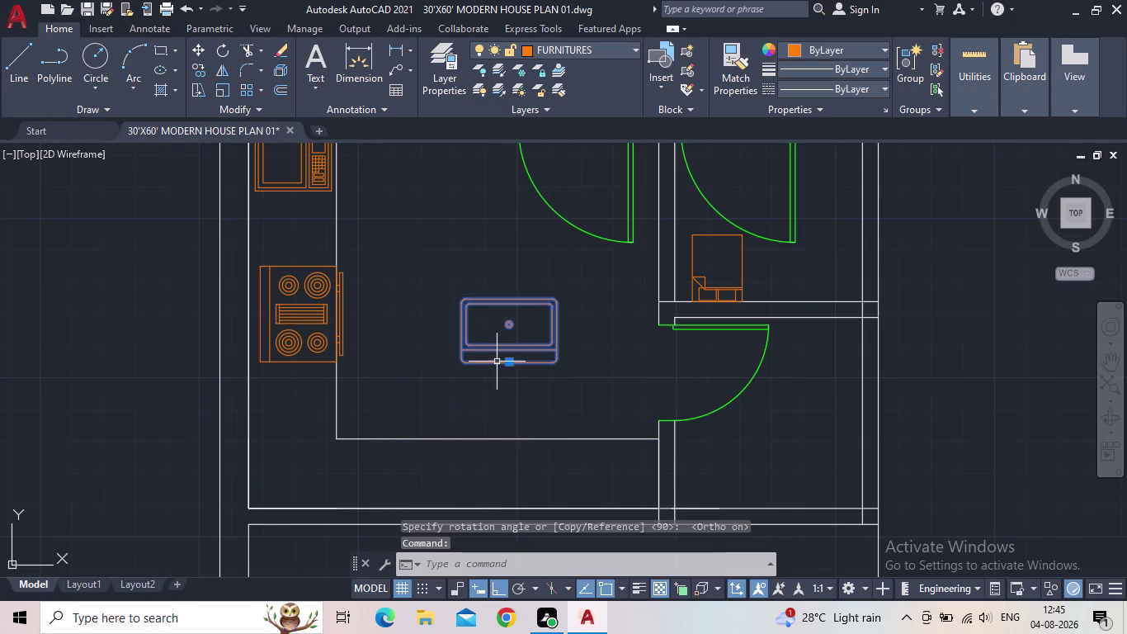
click(501, 590)
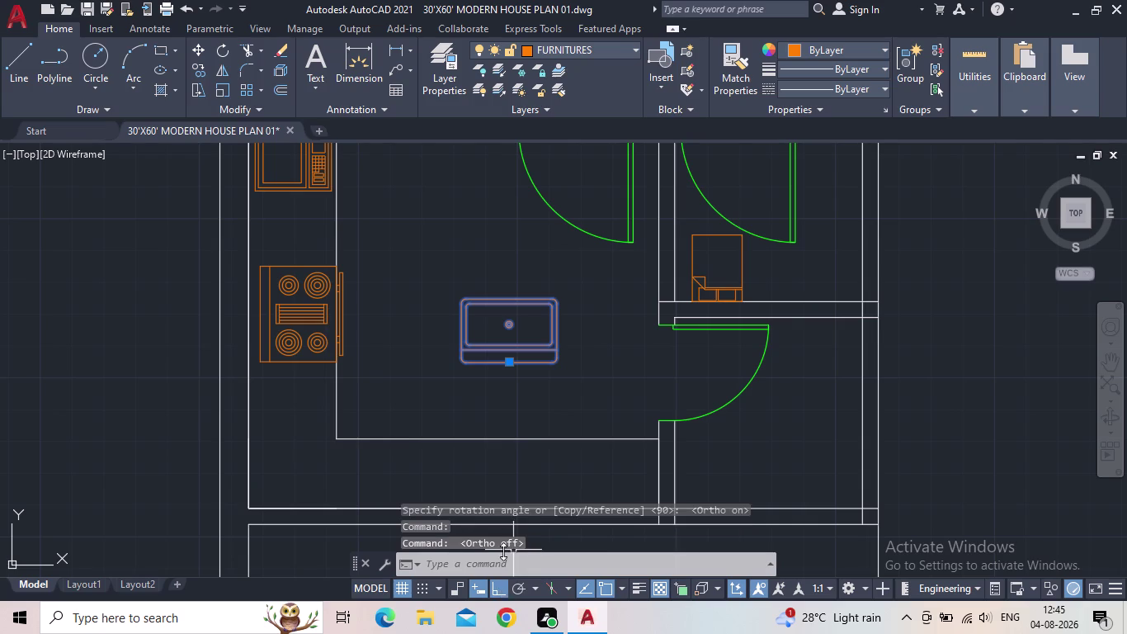
drag(506, 364, 510, 410)
middle_drag(512, 451, 540, 361)
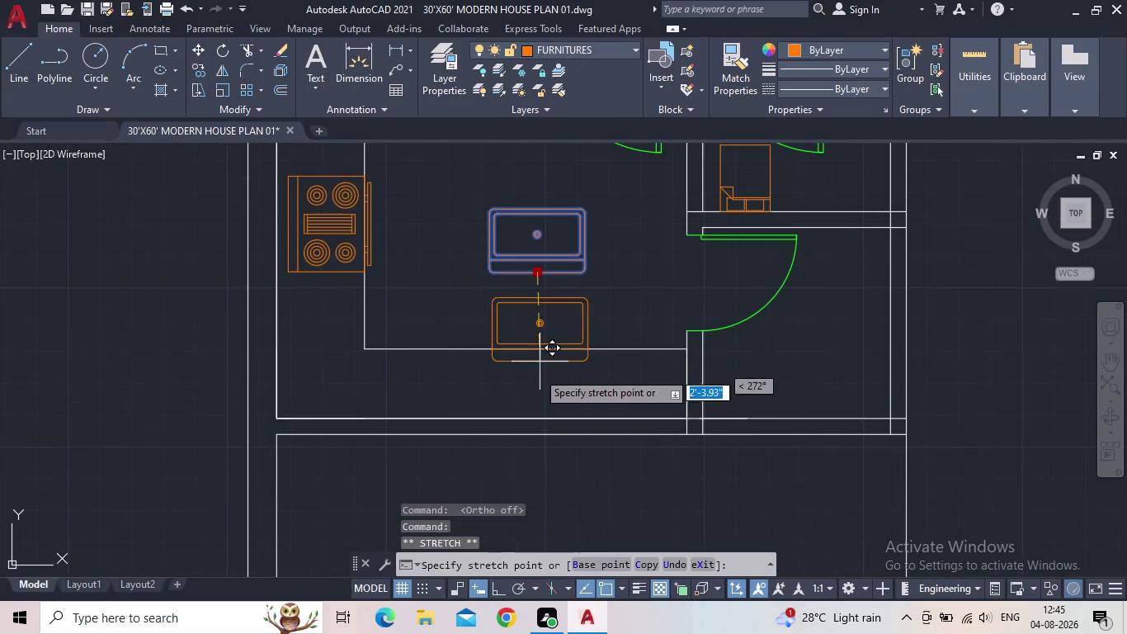
scroll(up, 3)
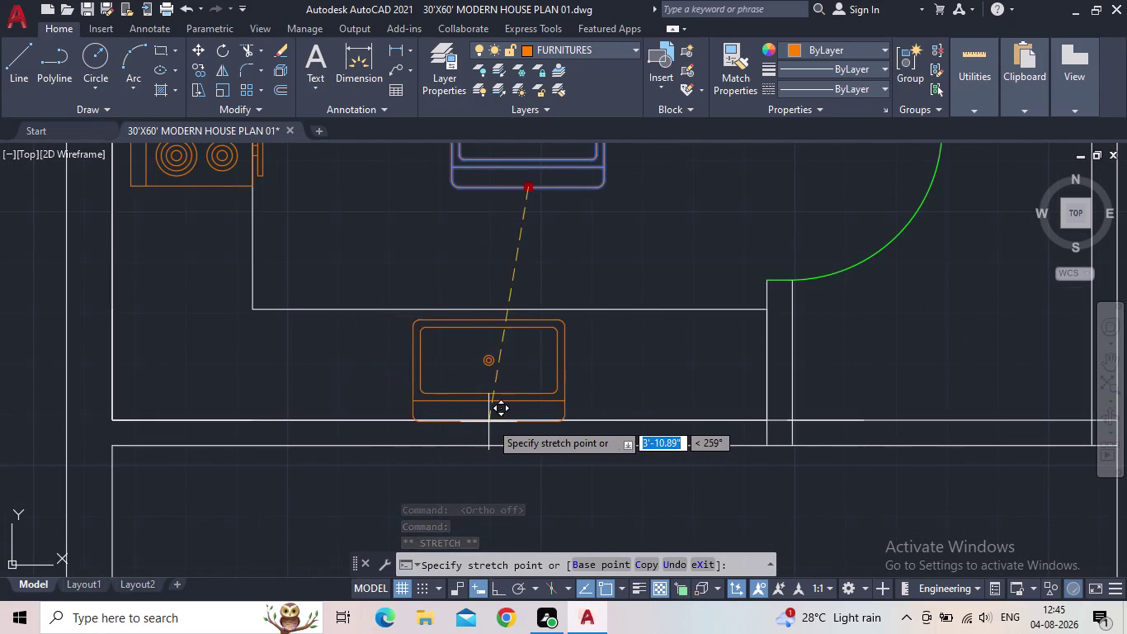
click(627, 417)
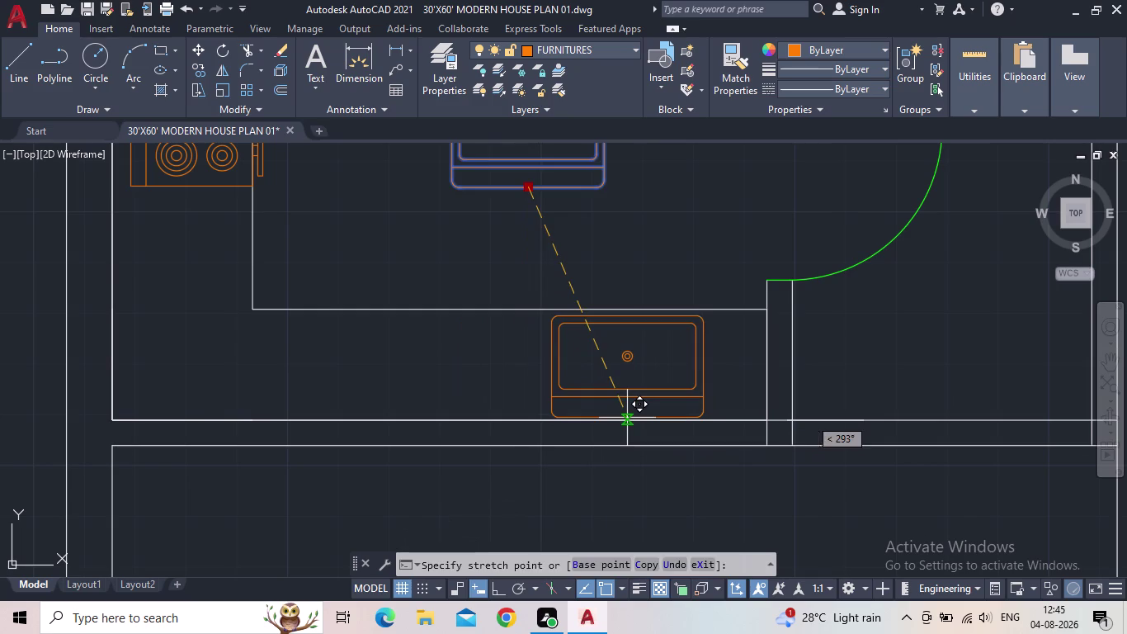
key(Escape)
Save the drawing.
scroll(down, 3)
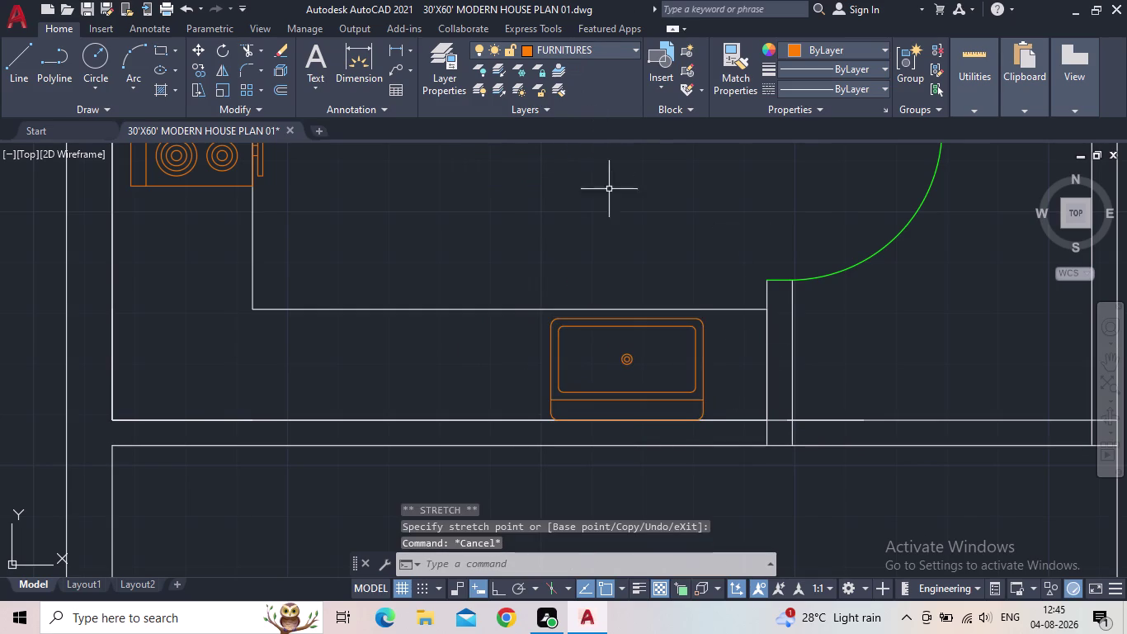
scroll(down, 3)
middle_drag(615, 228, 539, 335)
click(91, 5)
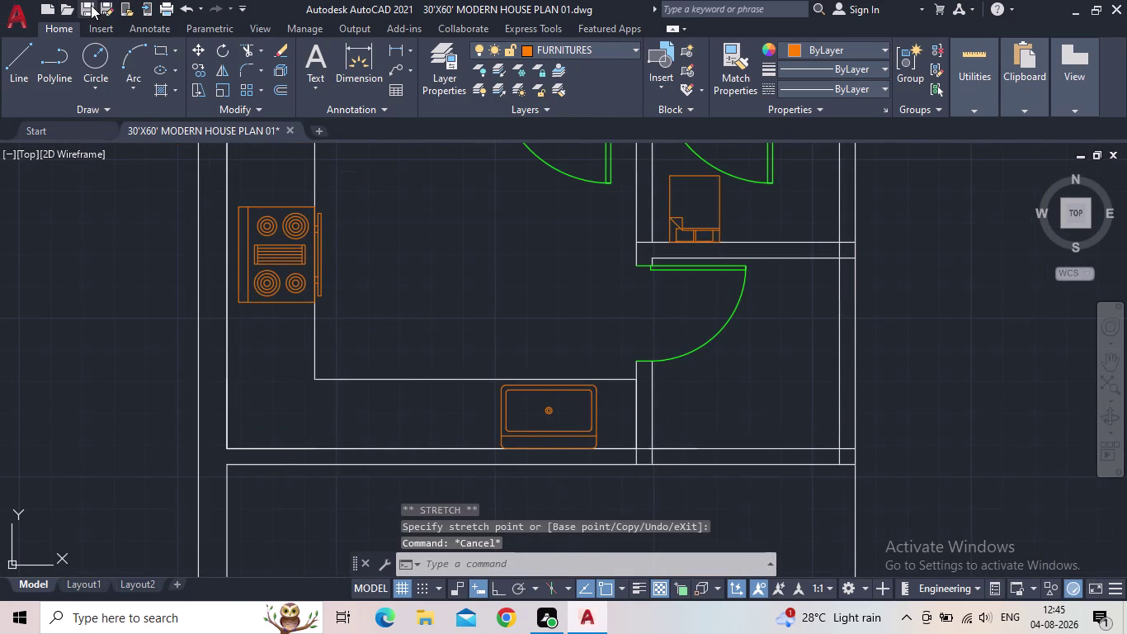
Window-select the four stray furniture blocks right of the plan and delete them.
scroll(down, 3)
middle_drag(511, 263, 480, 330)
scroll(down, 3)
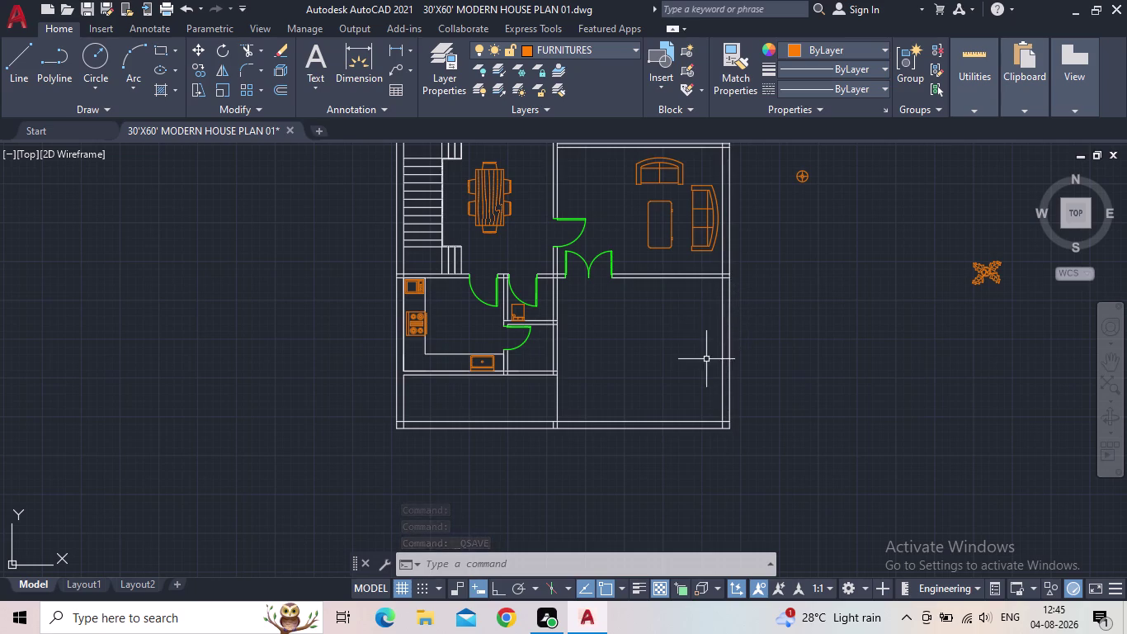
middle_drag(702, 337, 686, 449)
scroll(down, 3)
drag(834, 442, 816, 441)
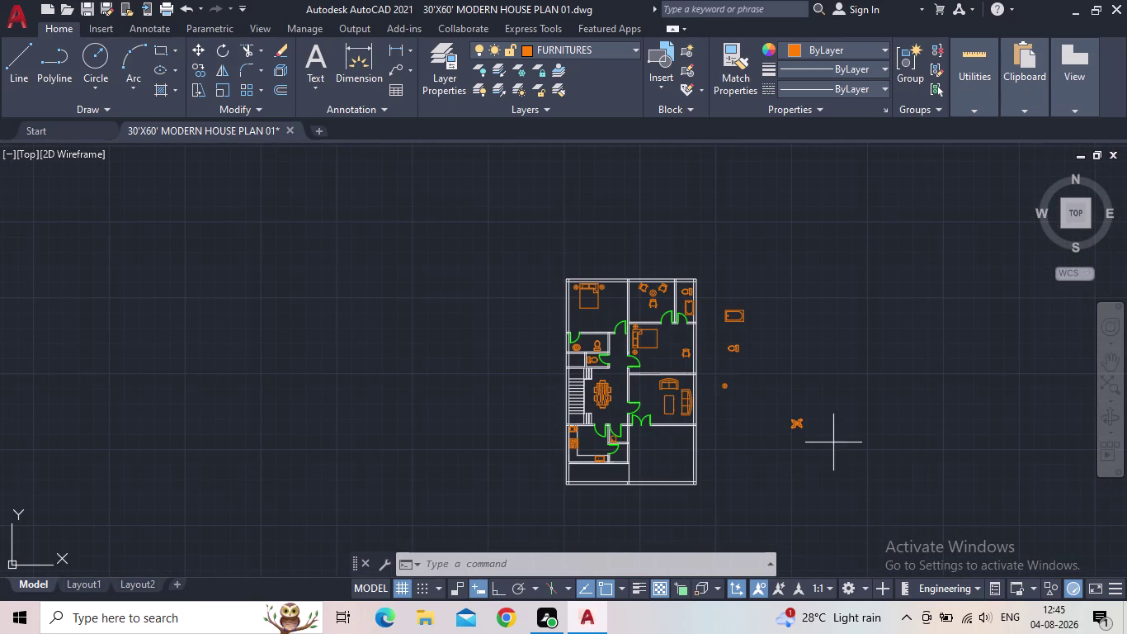
drag(816, 441, 795, 436)
drag(715, 295, 721, 302)
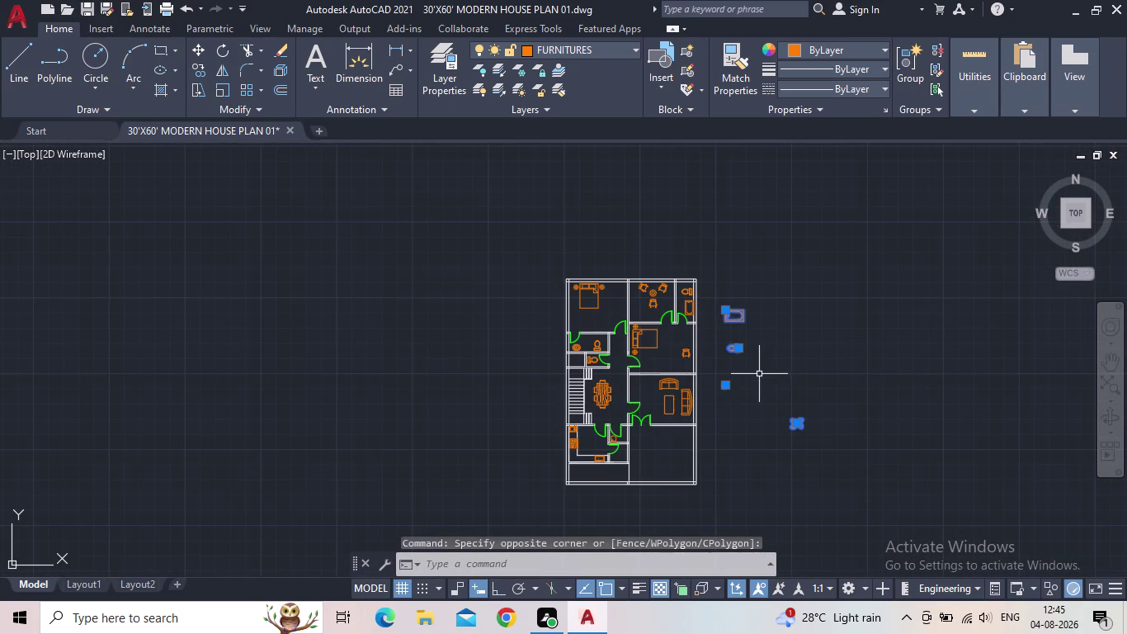
key(Delete)
scroll(up, 3)
Fit the plan in view and make DIM the current layer in the layer list.
middle_drag(633, 335, 651, 453)
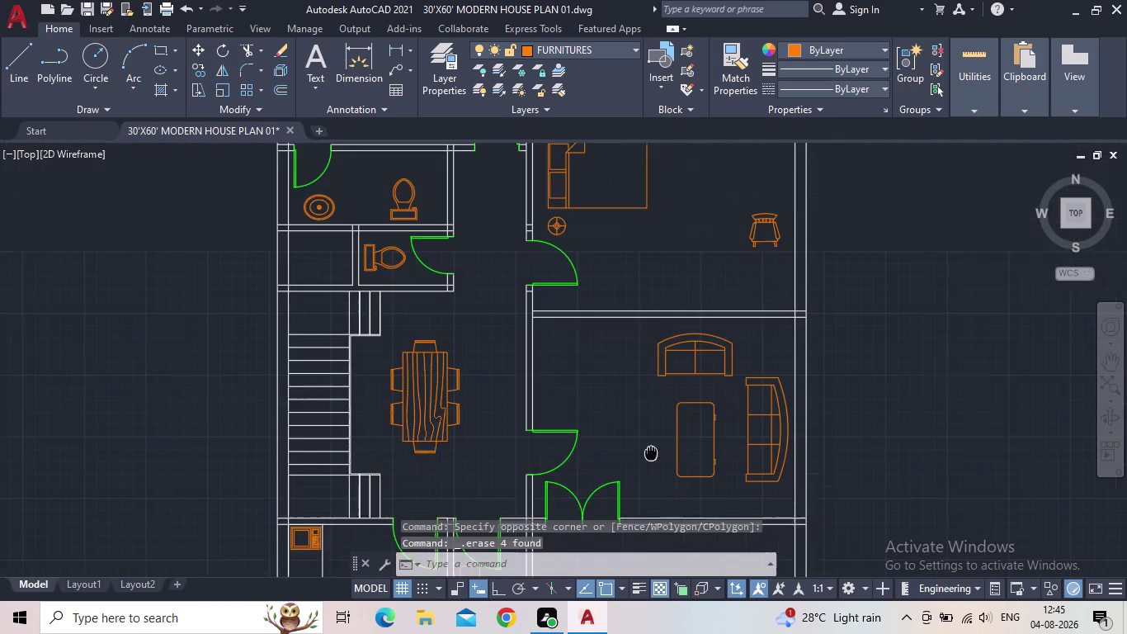
middle_drag(651, 453, 656, 468)
scroll(down, 3)
middle_click(653, 448)
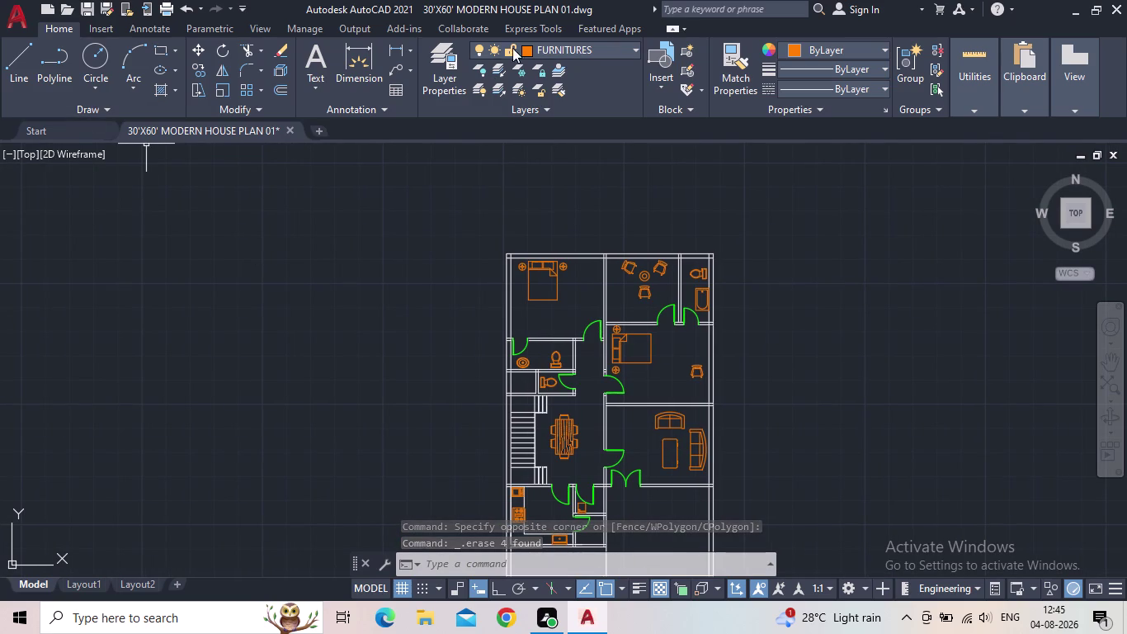
click(458, 79)
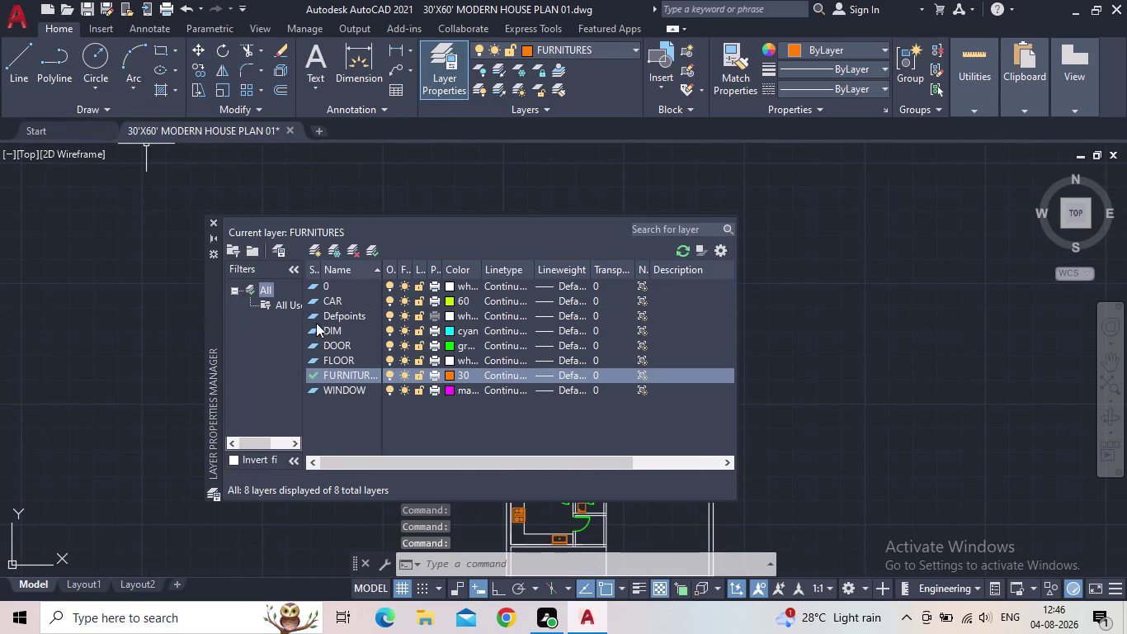
double_click(311, 326)
double_click(315, 331)
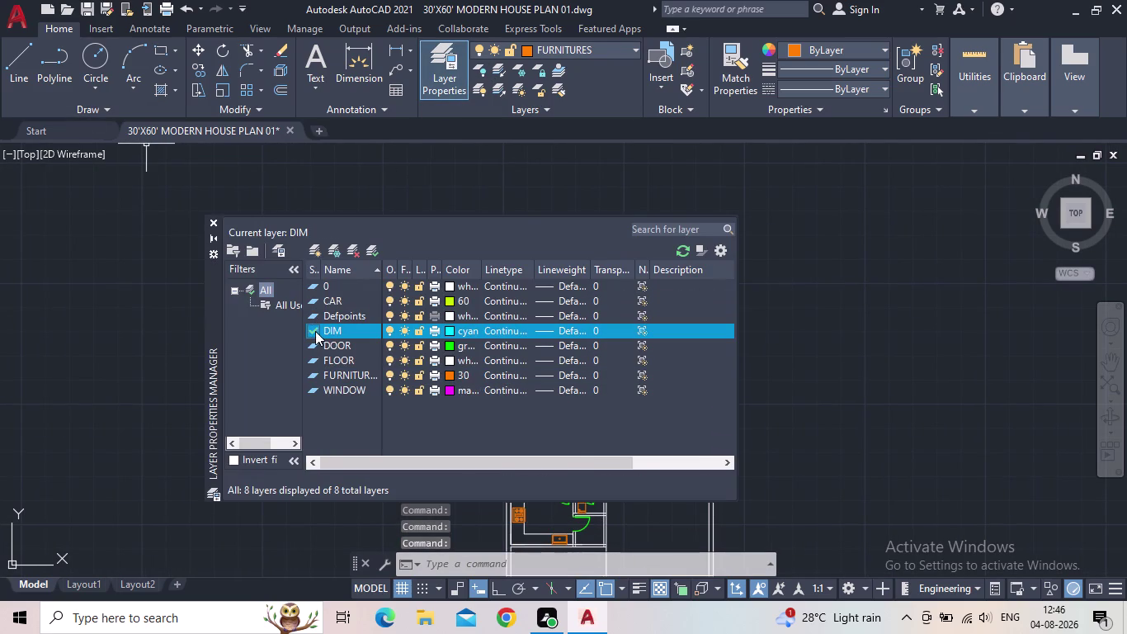
click(215, 223)
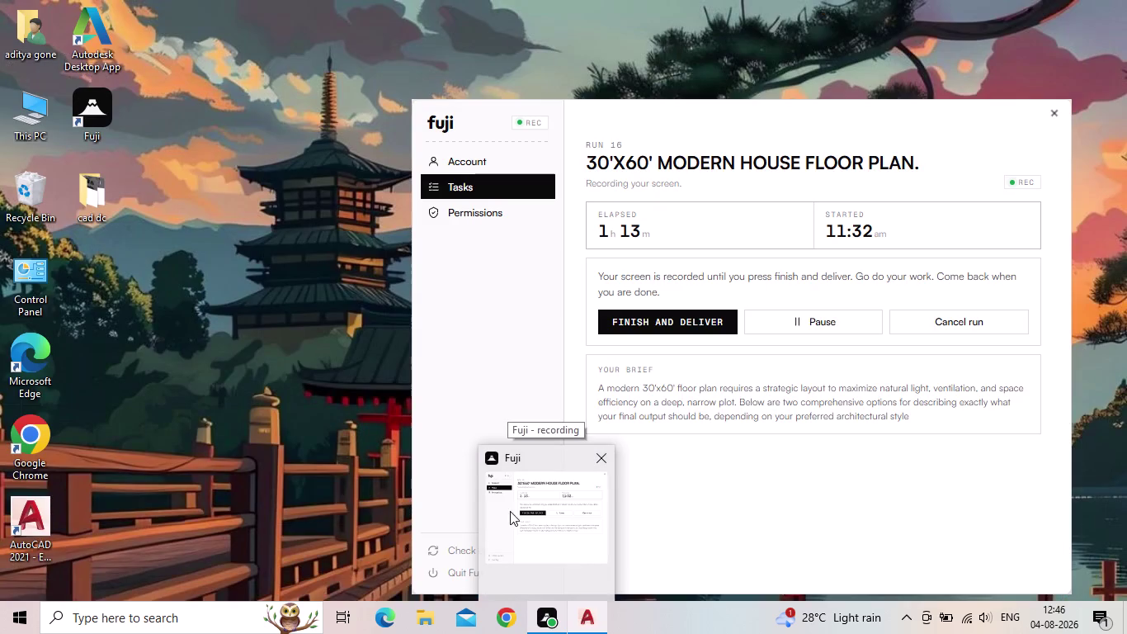
Pan the view back over the furnished house plan.
middle_drag(406, 403, 362, 354)
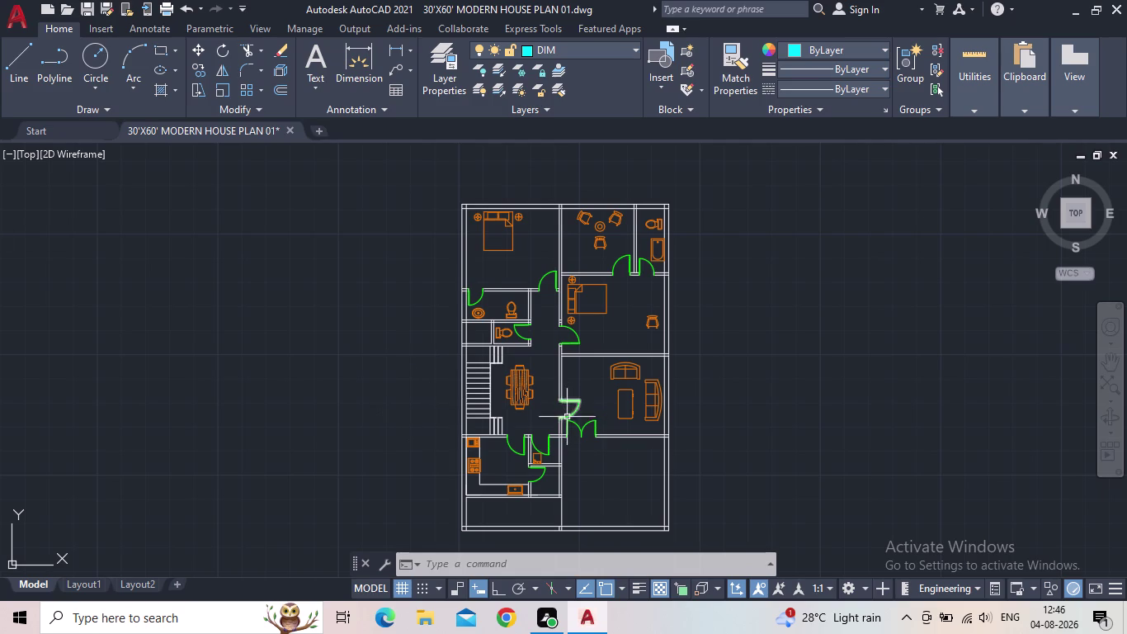
Check the layer list and pan the view over the central rooms.
middle_drag(565, 416, 560, 381)
middle_drag(651, 454, 636, 402)
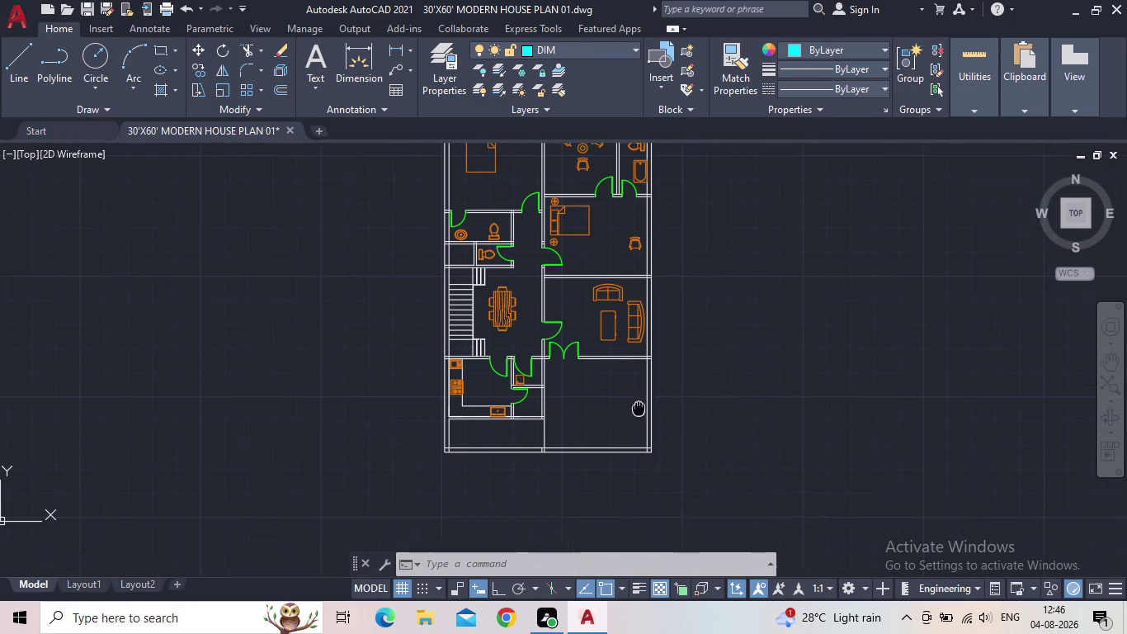
middle_drag(635, 402, 635, 399)
scroll(up, 3)
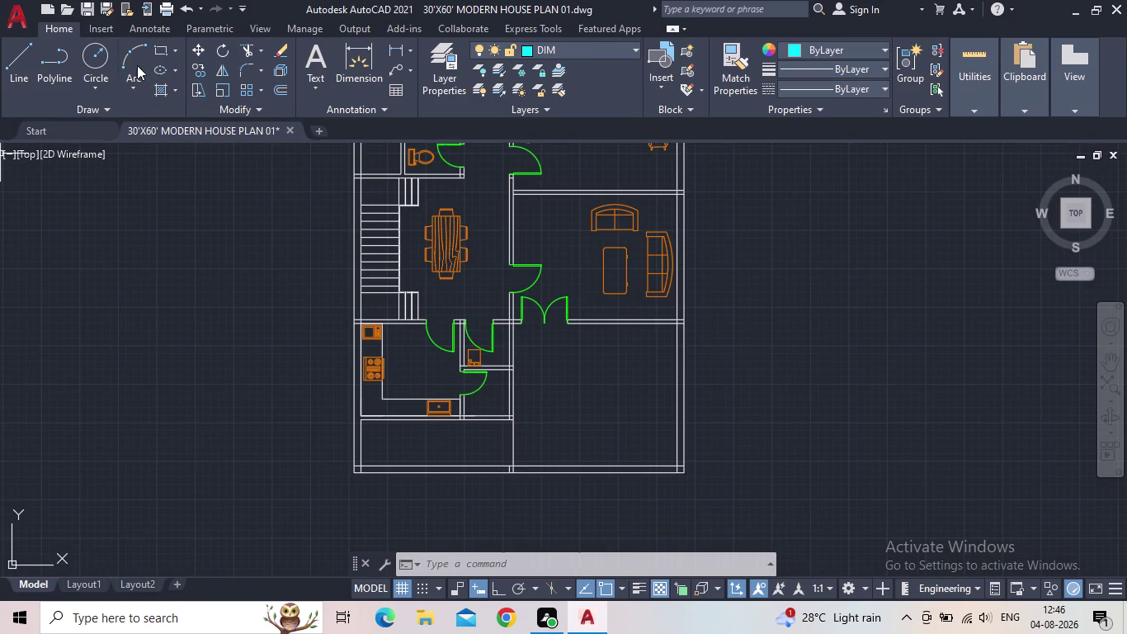
click(443, 81)
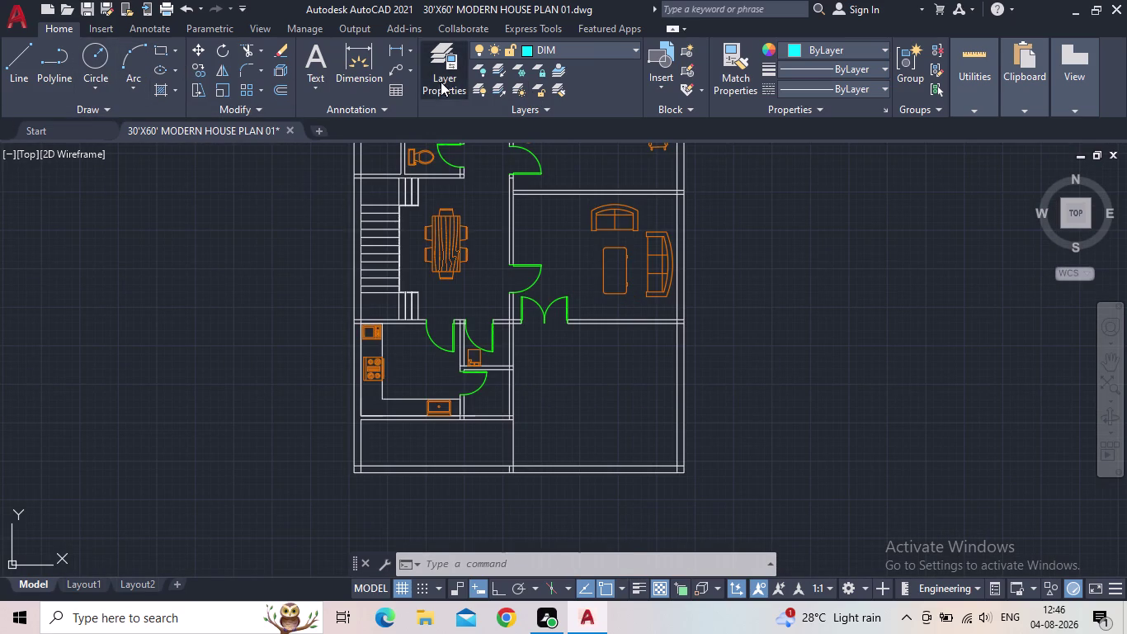
double_click(206, 219)
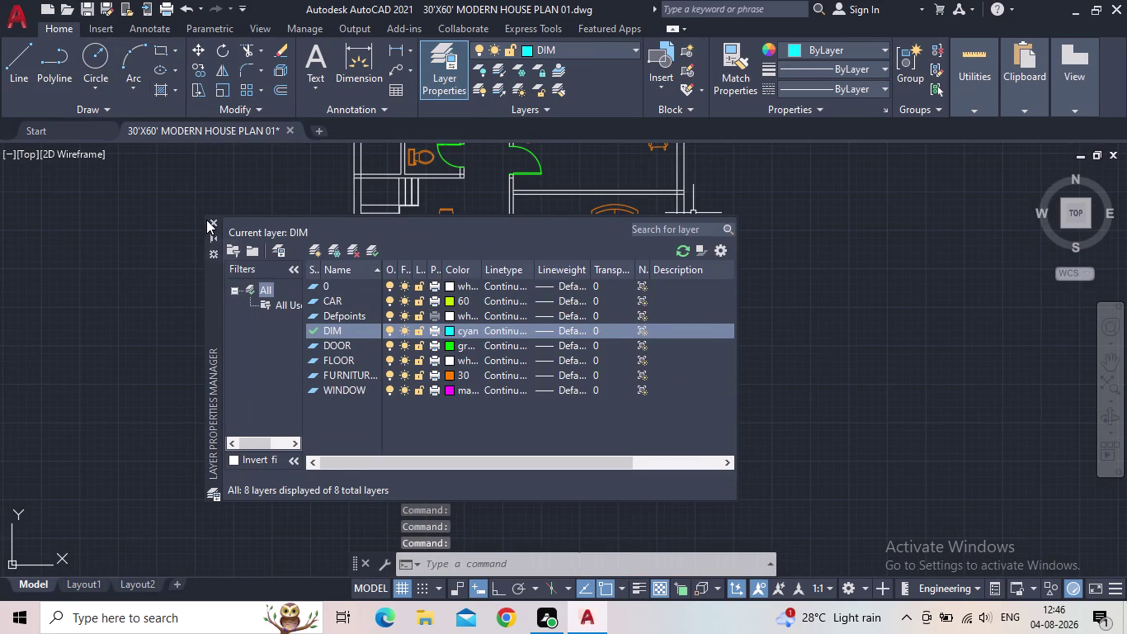
click(212, 222)
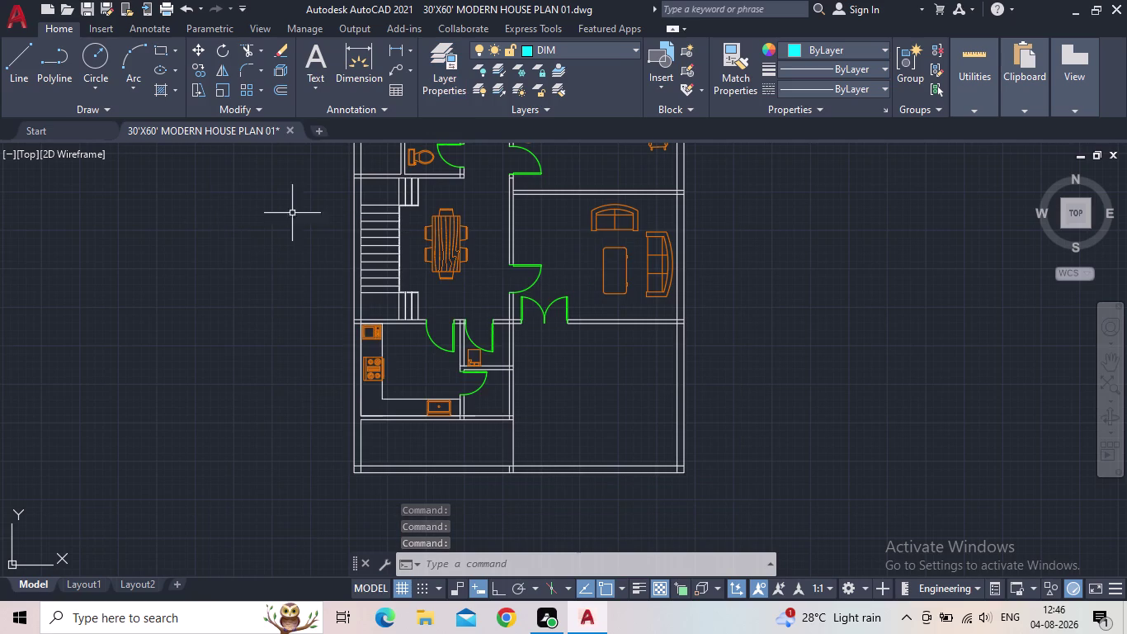
middle_drag(518, 300, 567, 383)
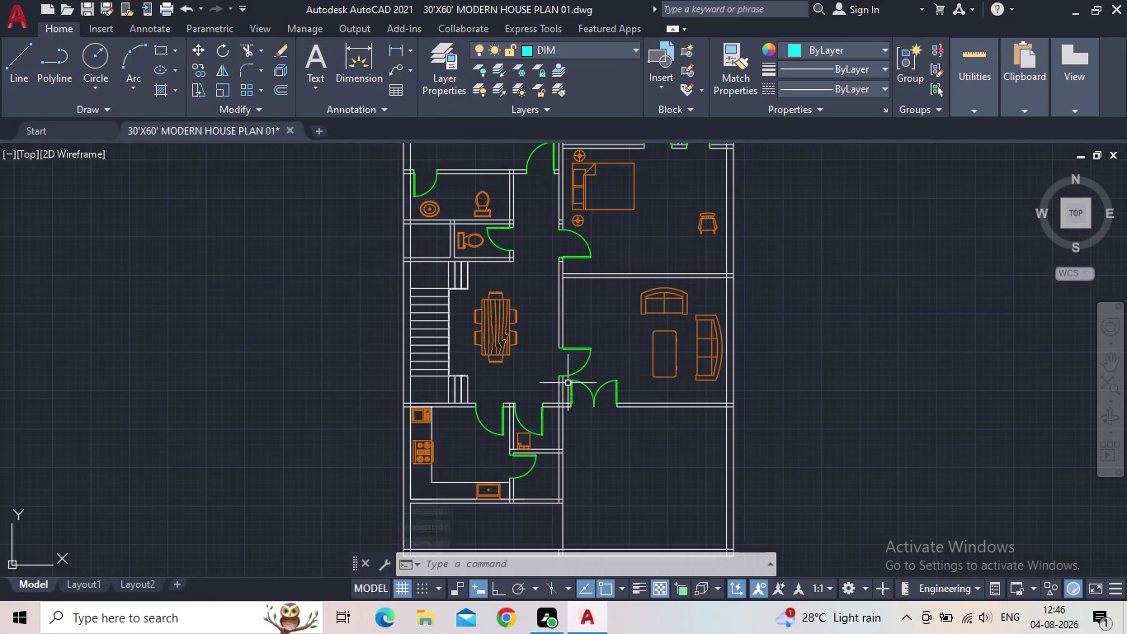
Start TEXT, cancel it, and launch MTEXT (MT) instead.
key(t)
key(e)
key(x)
key(t)
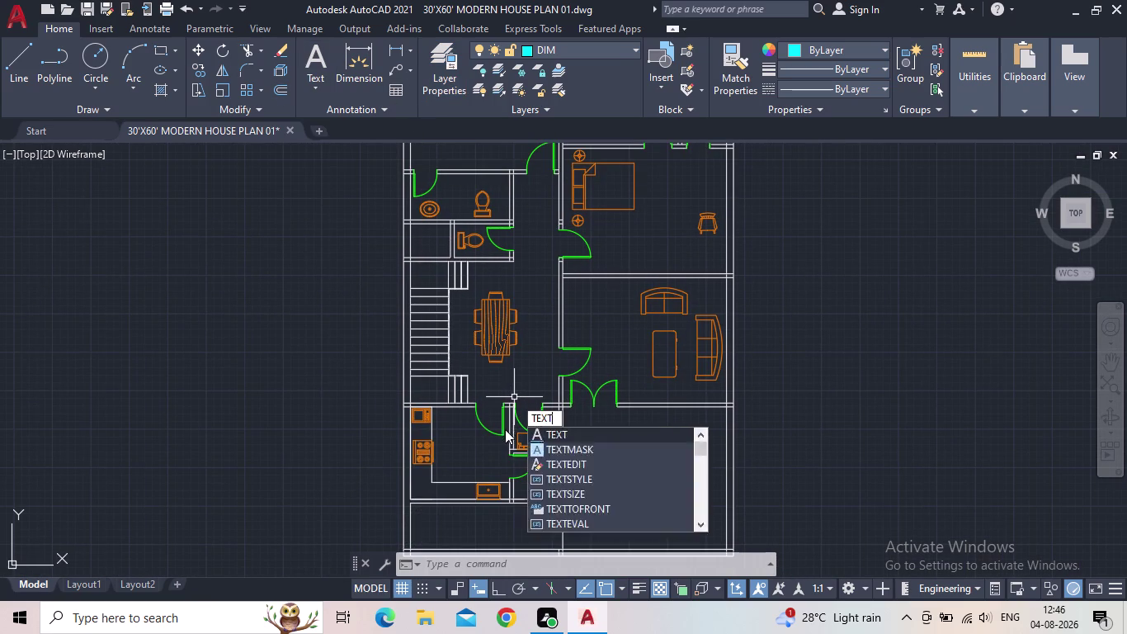
key(Return)
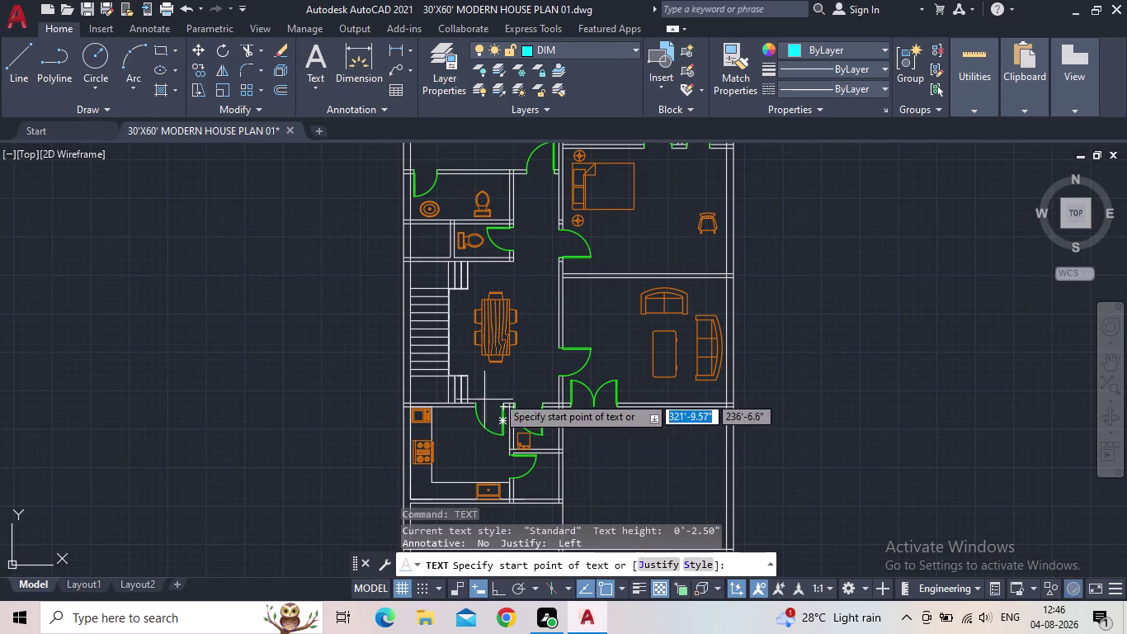
key(Escape)
key(m)
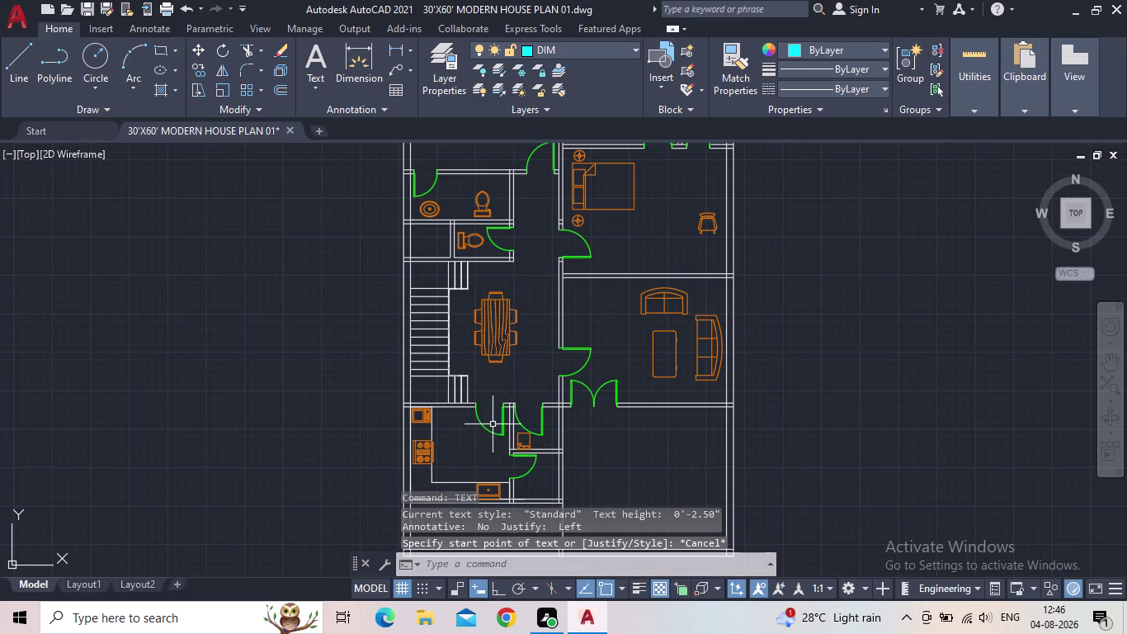
key(t)
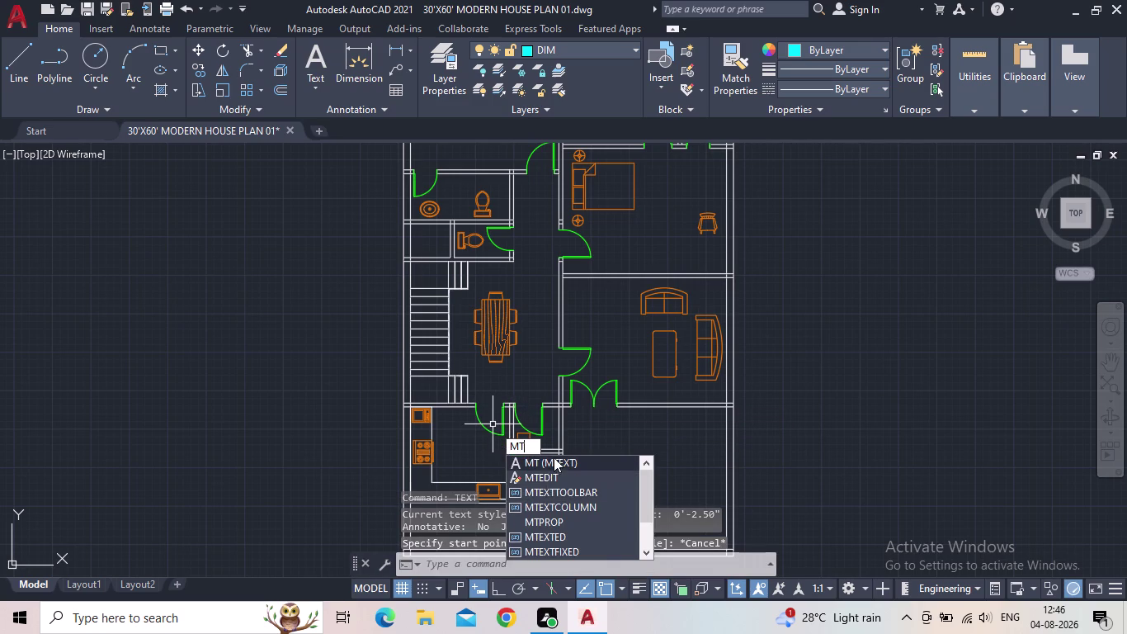
click(554, 457)
middle_drag(536, 364, 565, 417)
Draw a text box below the bed and enter BEDROOM and 15'4"X13'10' on two lines.
middle_drag(561, 381, 593, 490)
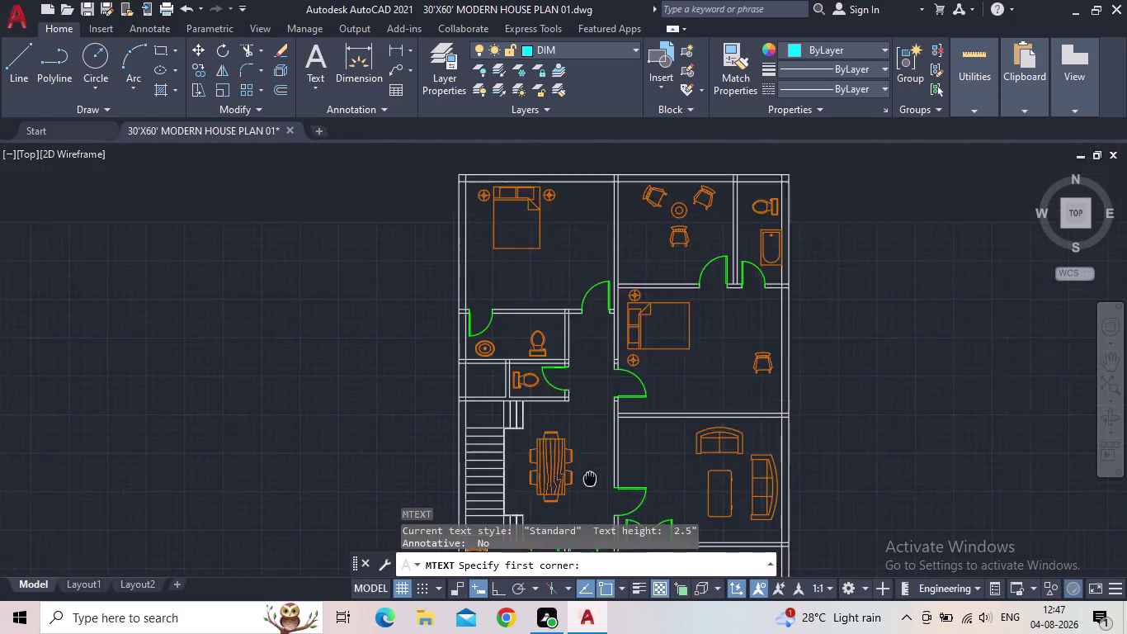
middle_drag(592, 490, 603, 526)
scroll(up, 3)
scroll(up, 3)
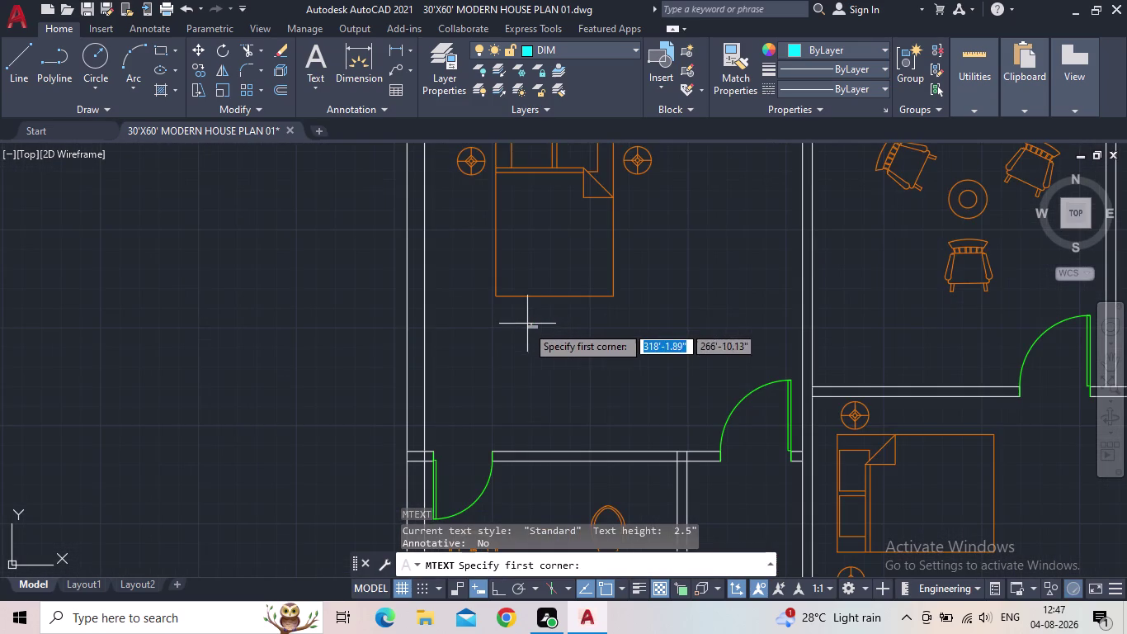
click(523, 321)
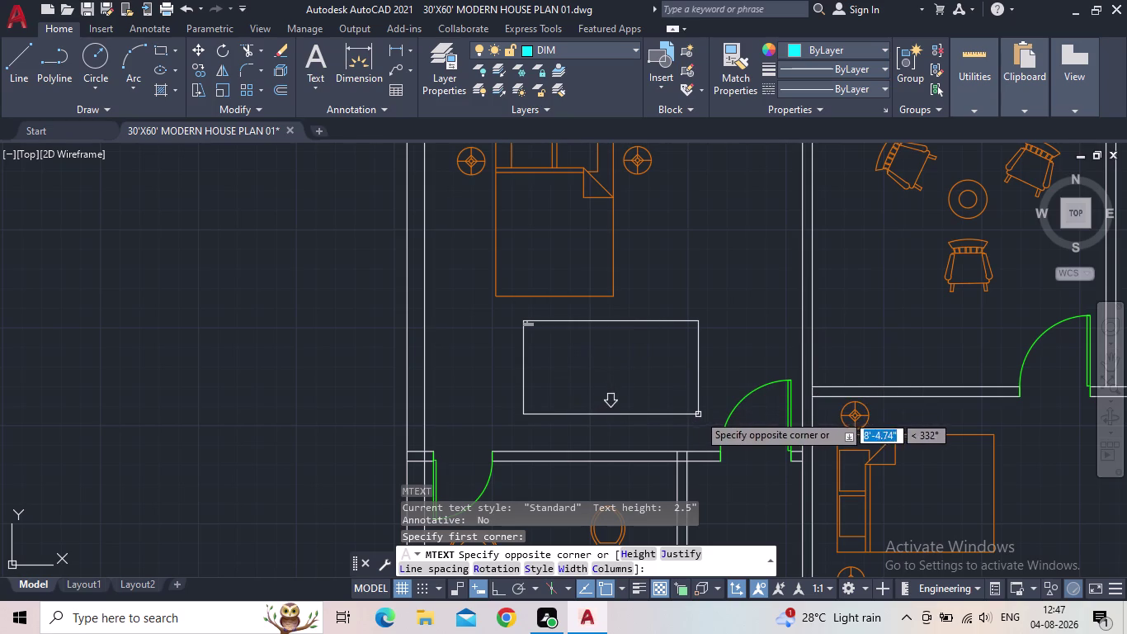
click(708, 406)
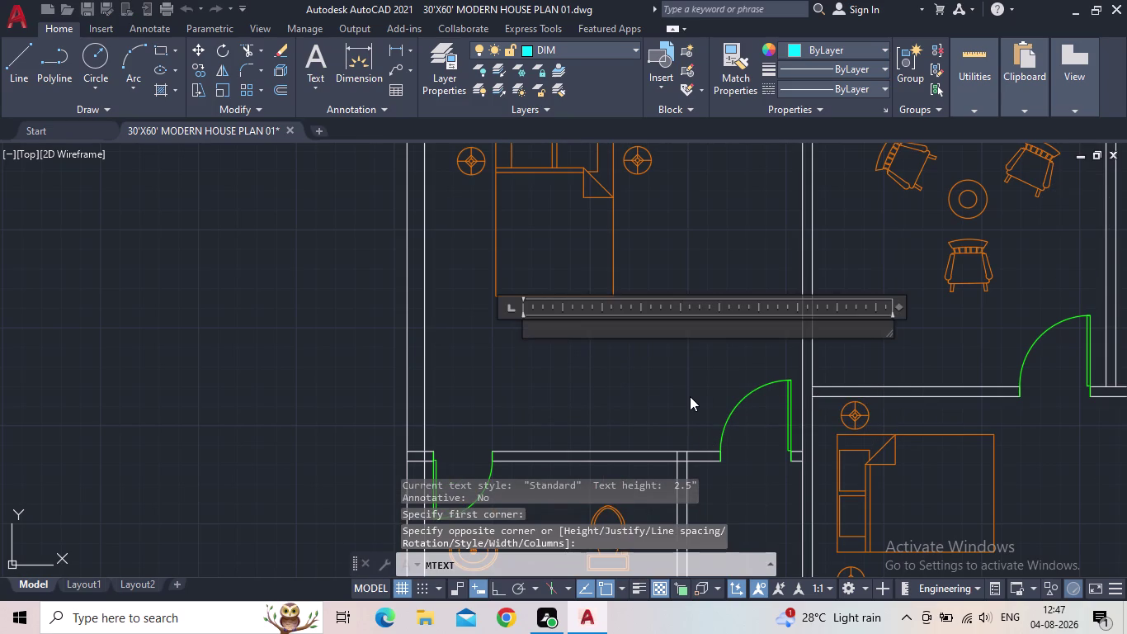
text(BE)
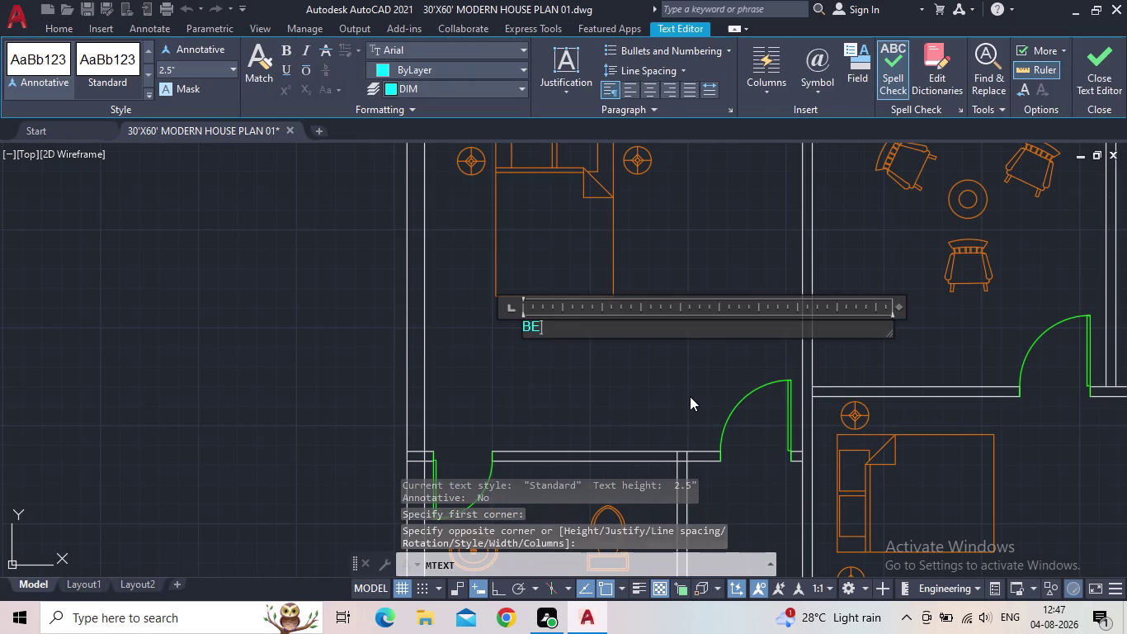
text(DROOM)
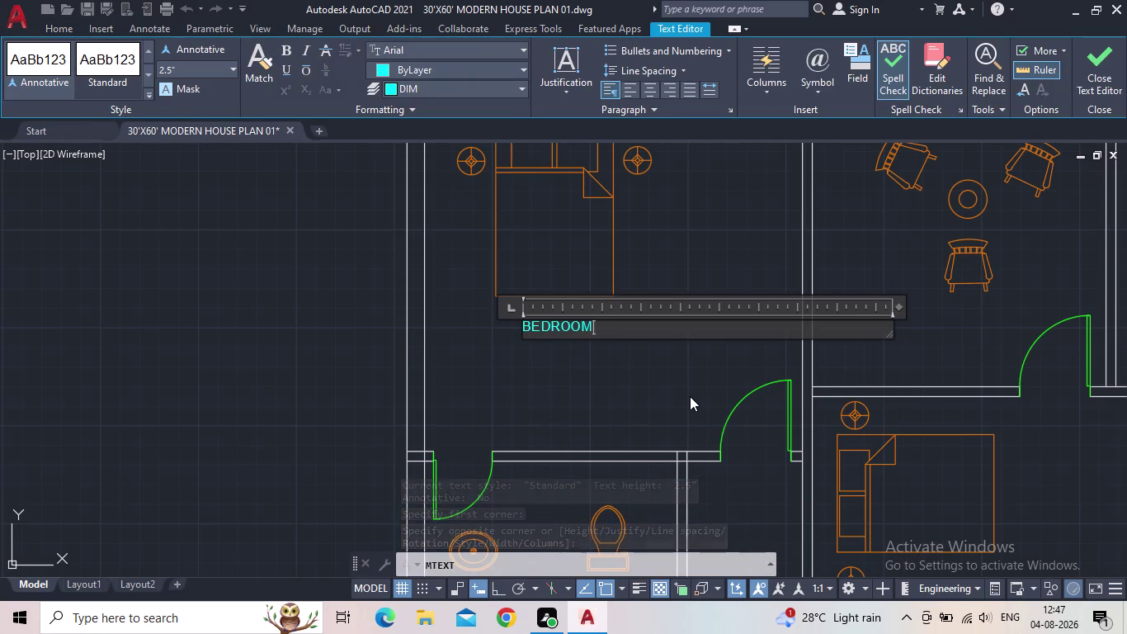
key(Return)
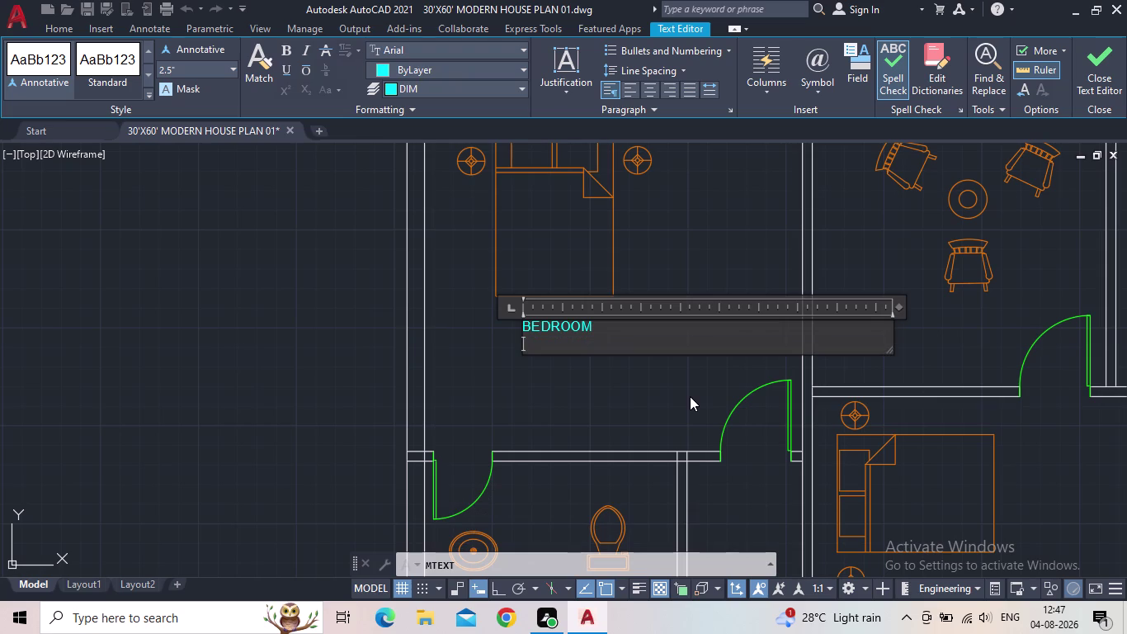
text(15')
text(4")
key(x)
text(13)
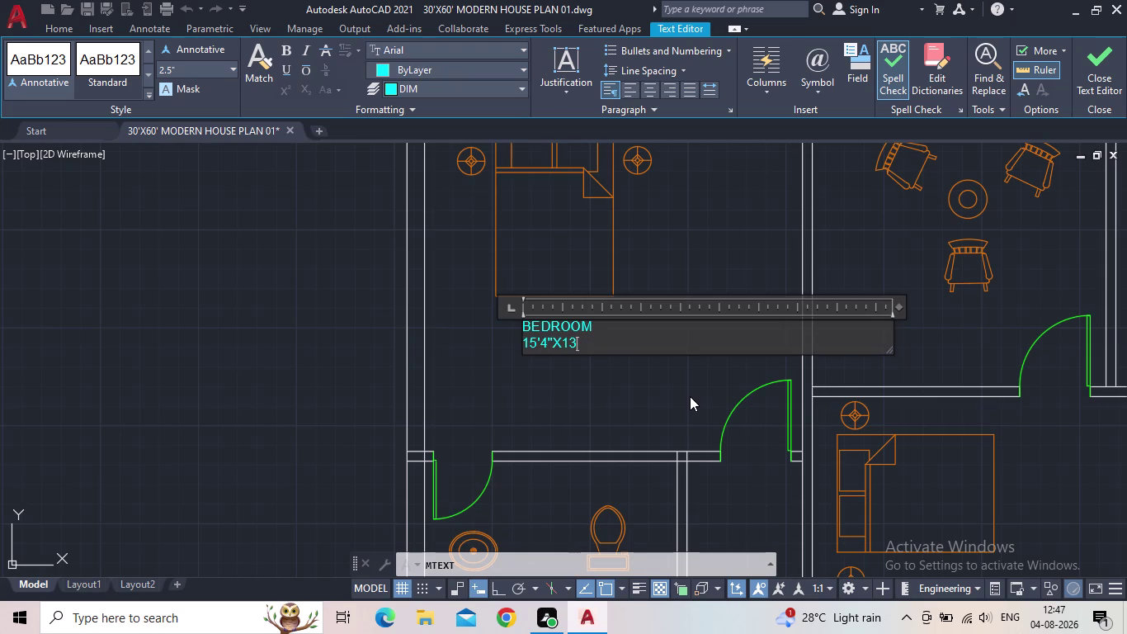
text('10')
Set both label lines to 6" text height and close the text editor.
drag(610, 337, 509, 328)
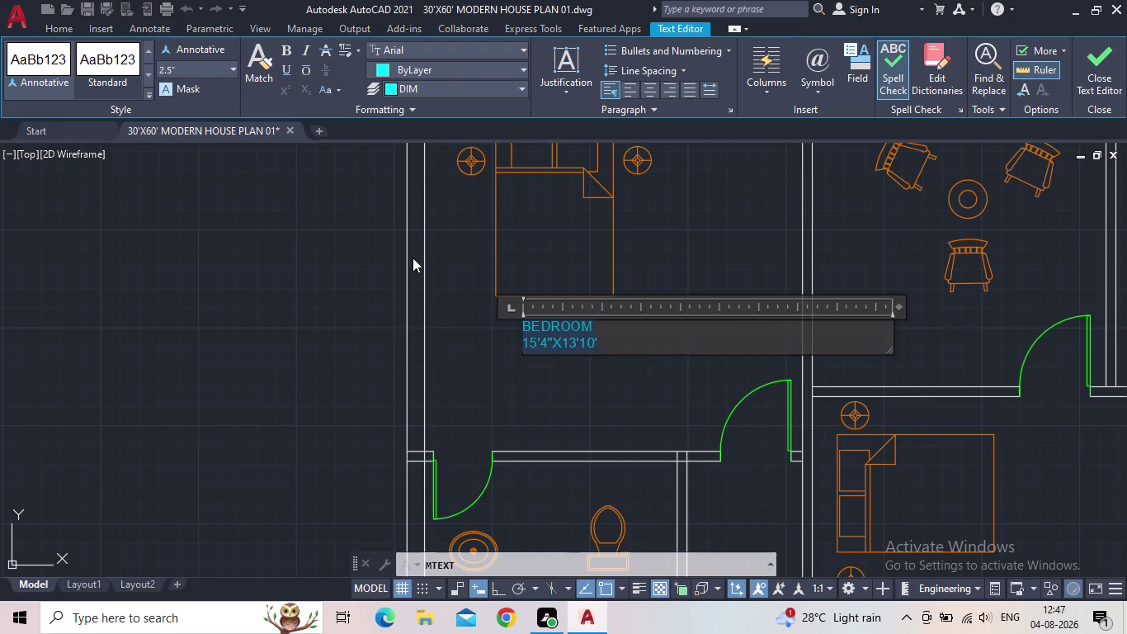
click(204, 67)
text(6)
text(")
key(Return)
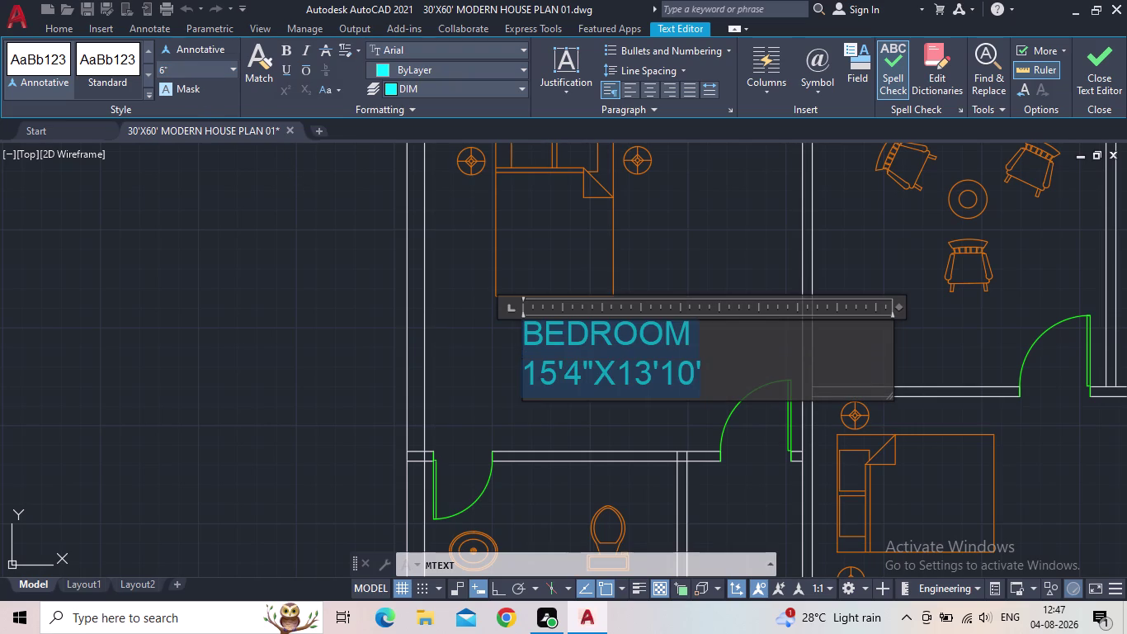
click(1099, 63)
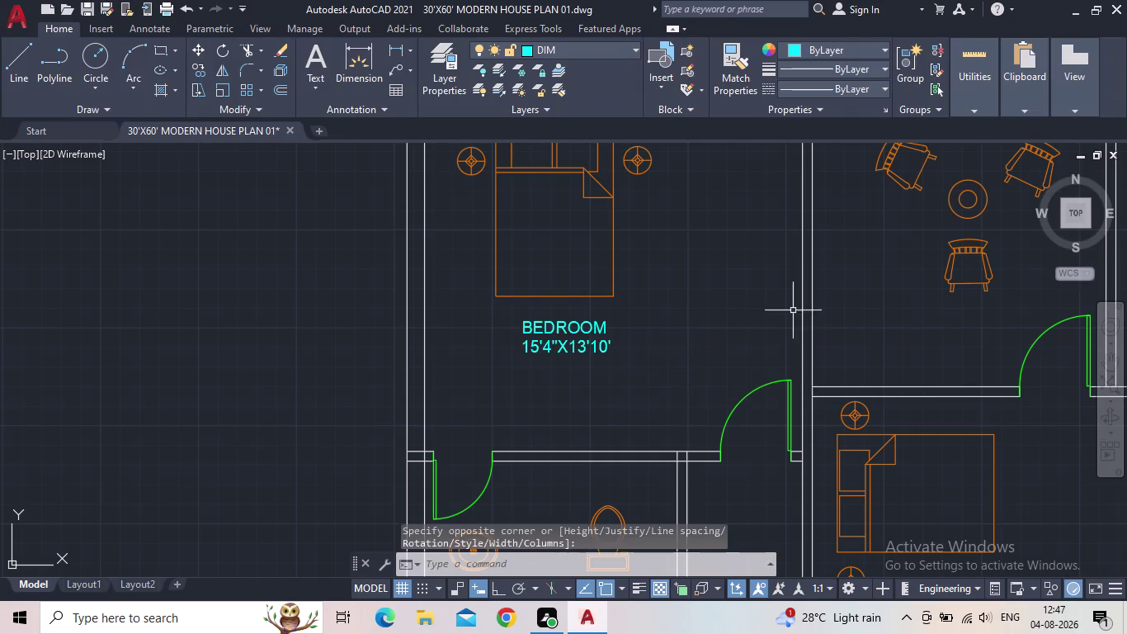
Change the BEDROOM label's text height to 8" and close the editor.
scroll(down, 3)
double_click(652, 334)
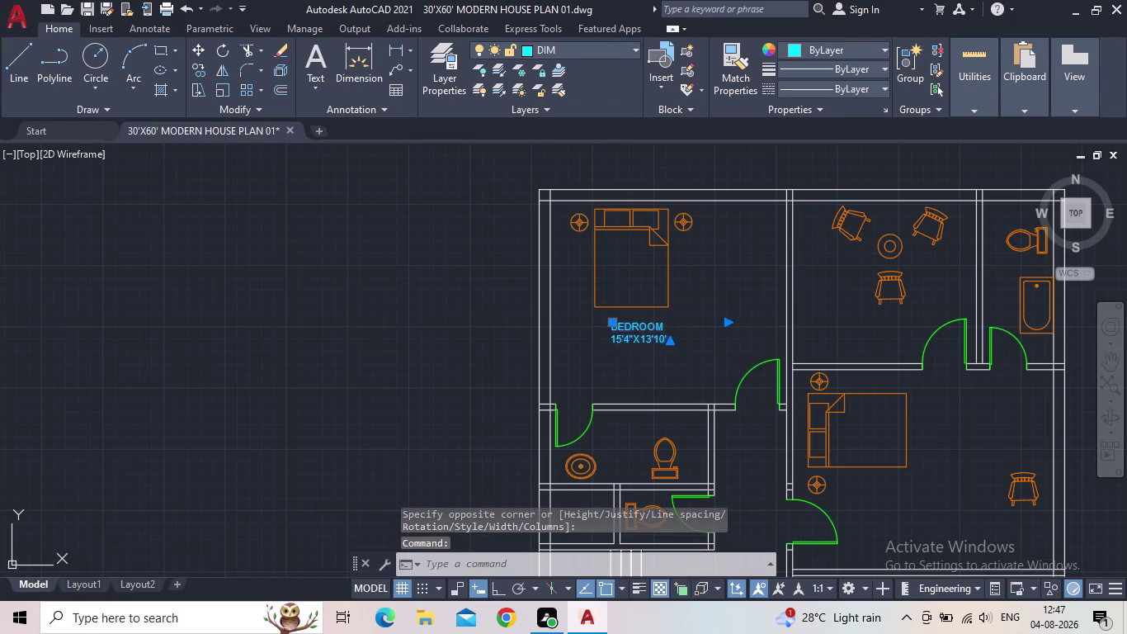
drag(685, 345, 585, 325)
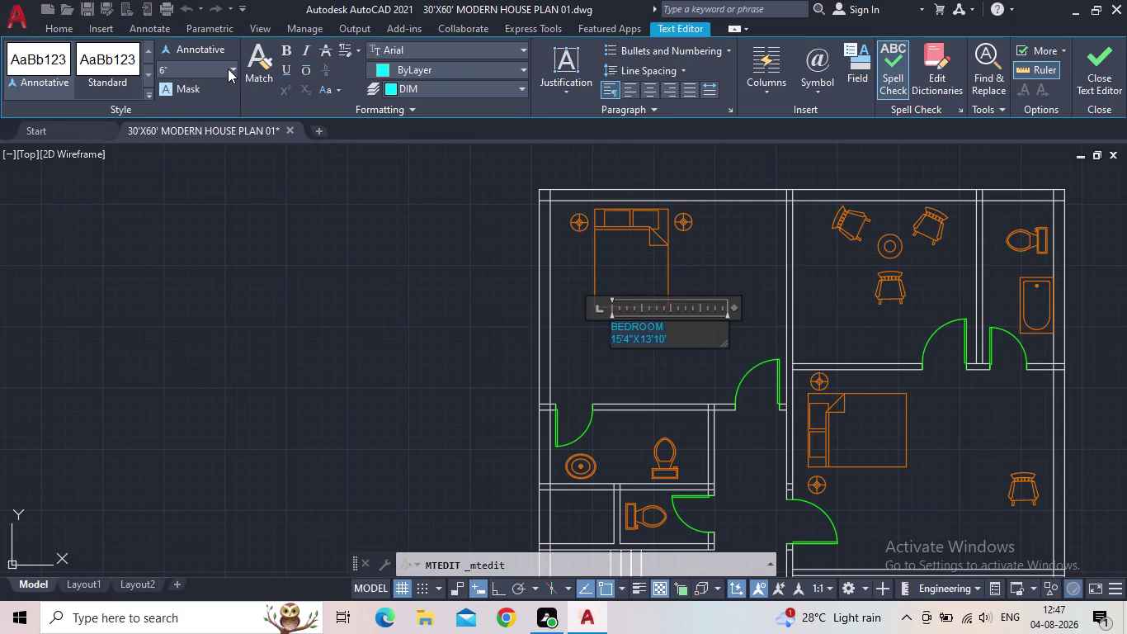
click(227, 68)
text(8")
key(Return)
click(1110, 82)
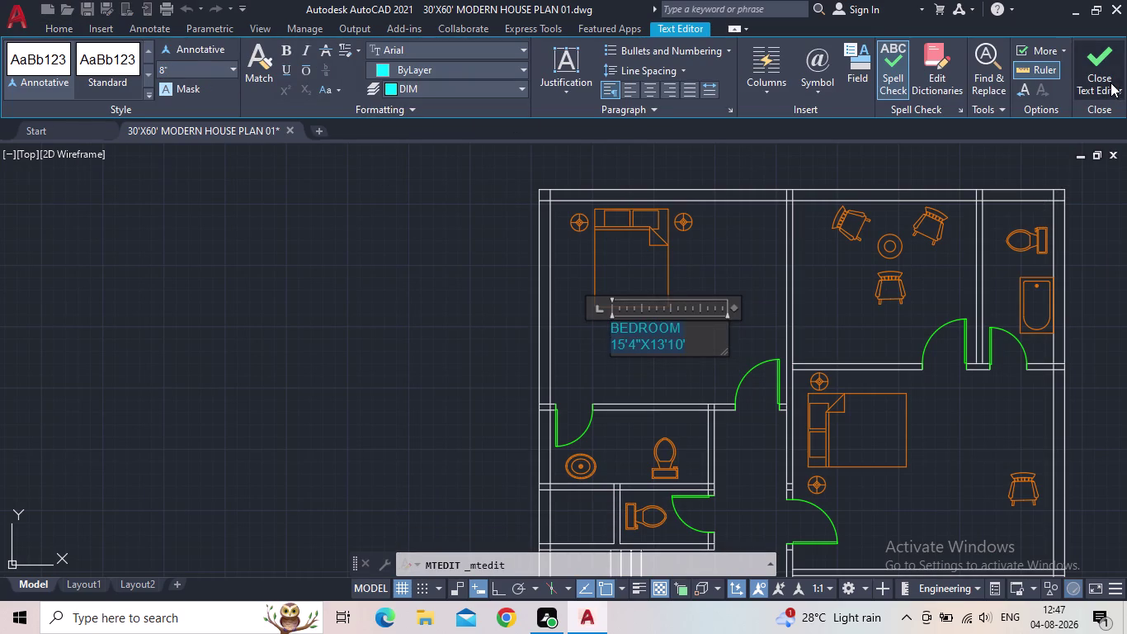
Shift the BEDROOM label slightly to a new spot in the bedroom.
scroll(down, 3)
middle_drag(774, 306, 776, 342)
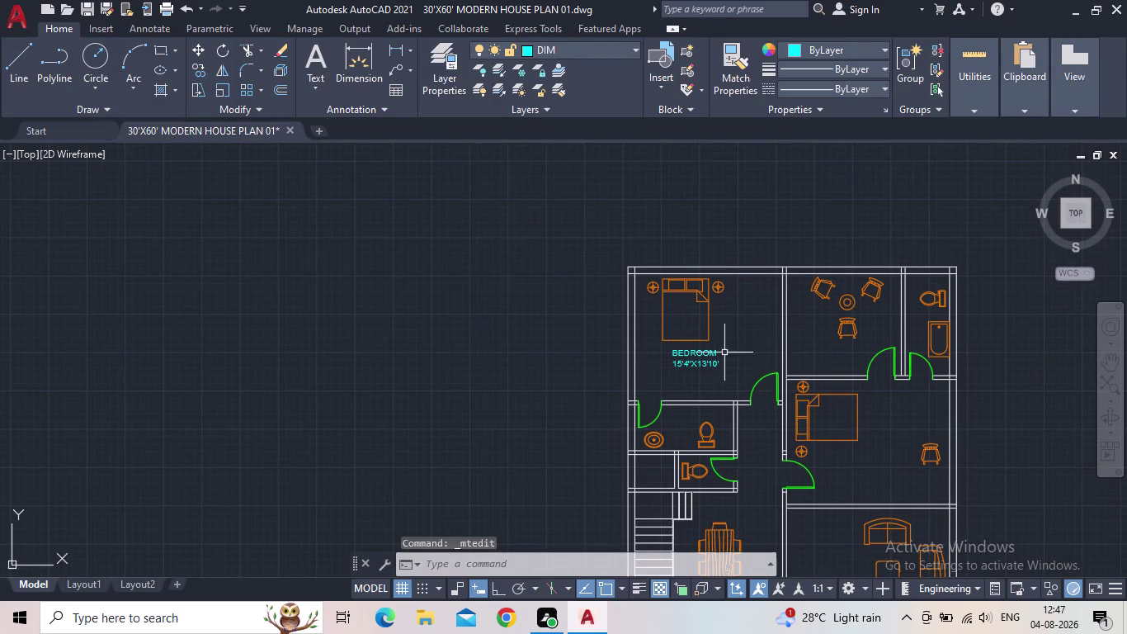
click(703, 362)
click(671, 351)
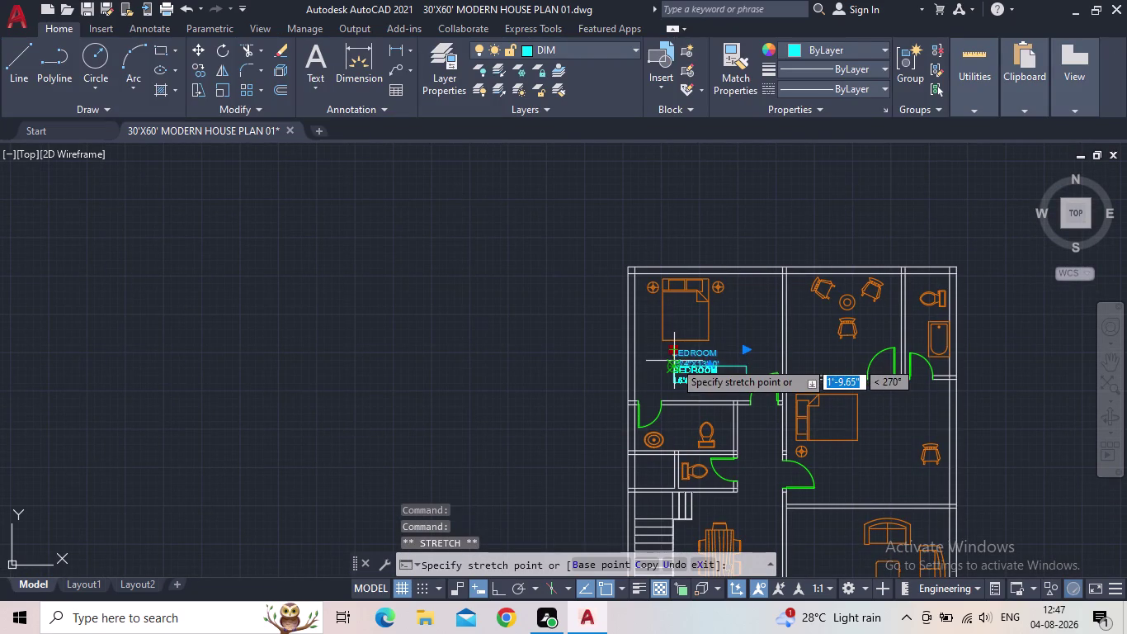
click(674, 358)
scroll(up, 3)
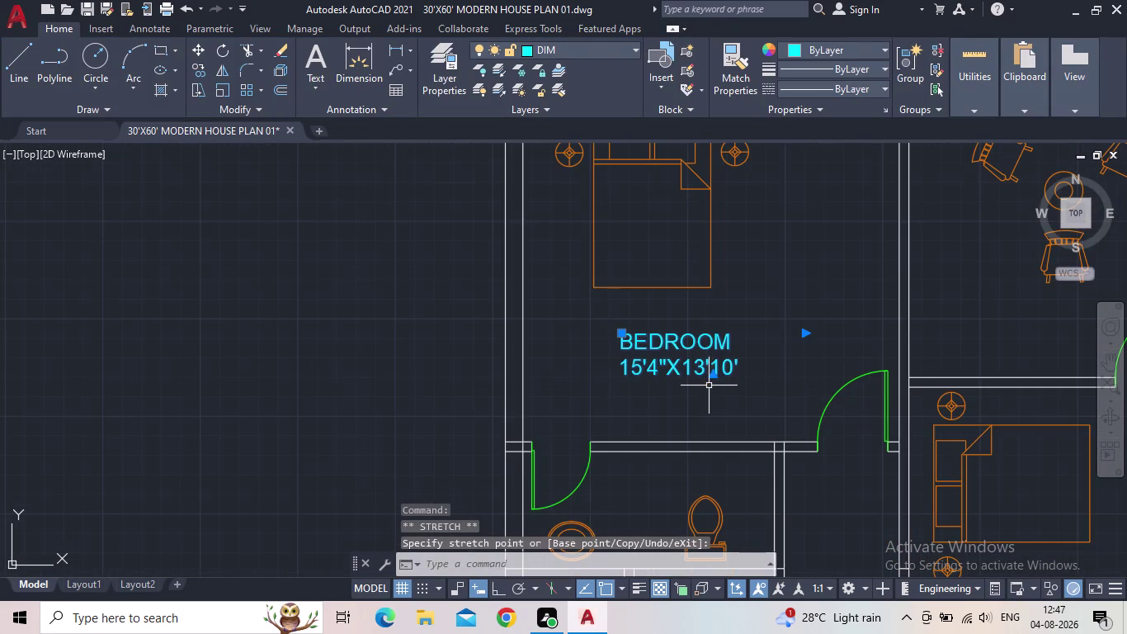
key(Escape)
Begin copying objects with the CO command.
scroll(down, 3)
scroll(up, 3)
scroll(up, 3)
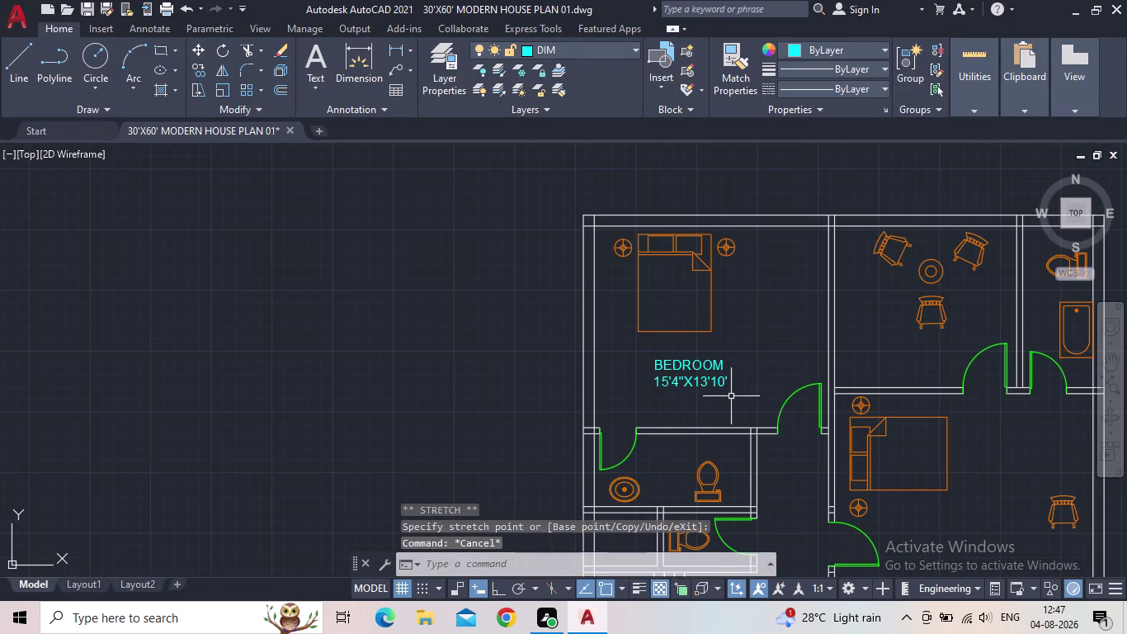
key(c)
key(o)
key(Return)
Select the BEDROOM 15'4"X13'10" label for copying and pick its base point.
drag(737, 389, 702, 371)
click(661, 357)
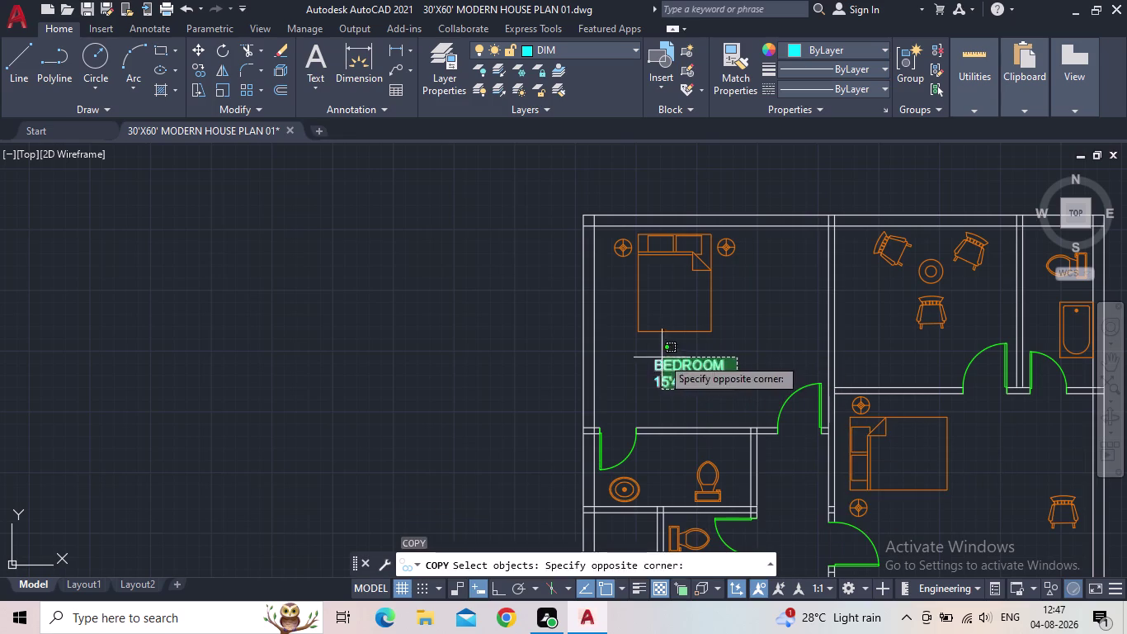
key(space)
click(658, 387)
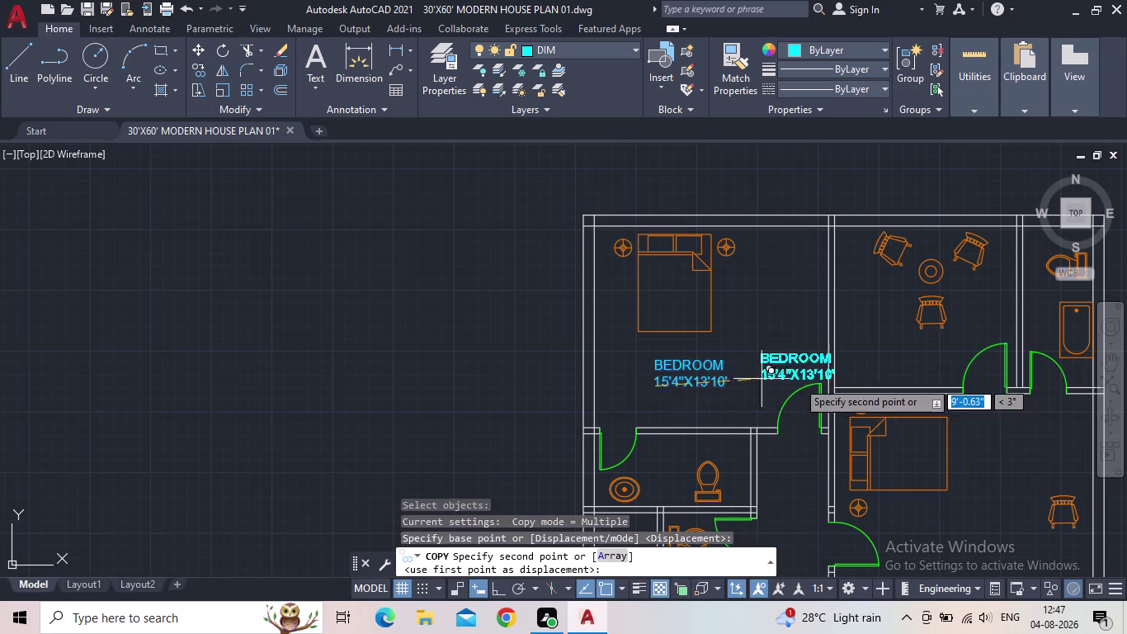
Drop label copies in the chair room and the bathroom with the tub.
middle_drag(808, 381, 691, 387)
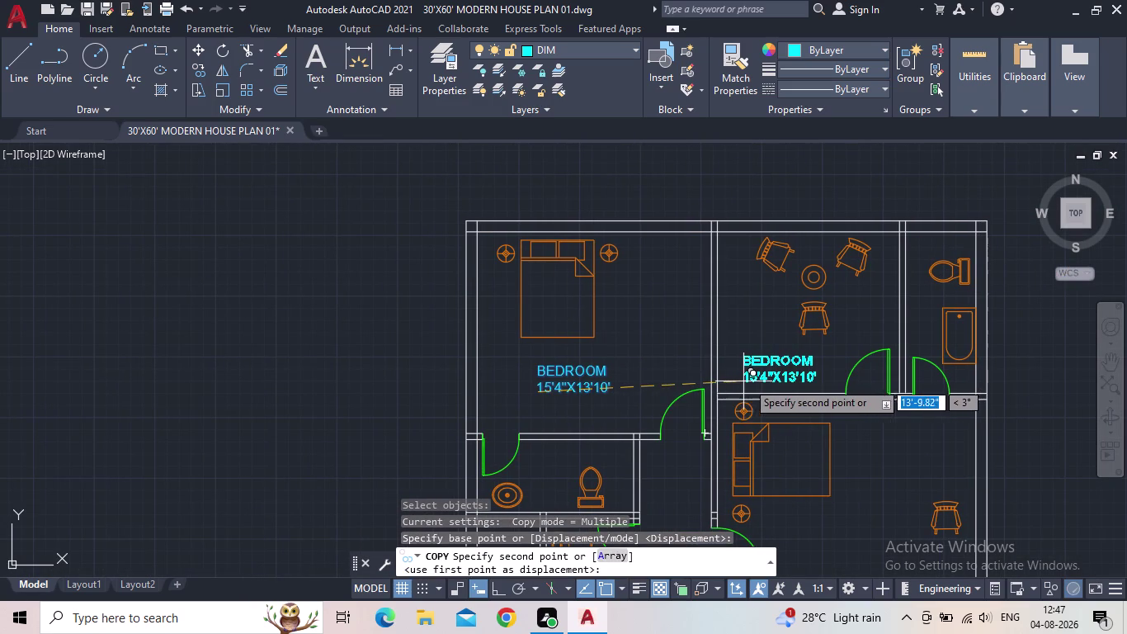
scroll(up, 3)
click(753, 371)
middle_drag(793, 392, 588, 434)
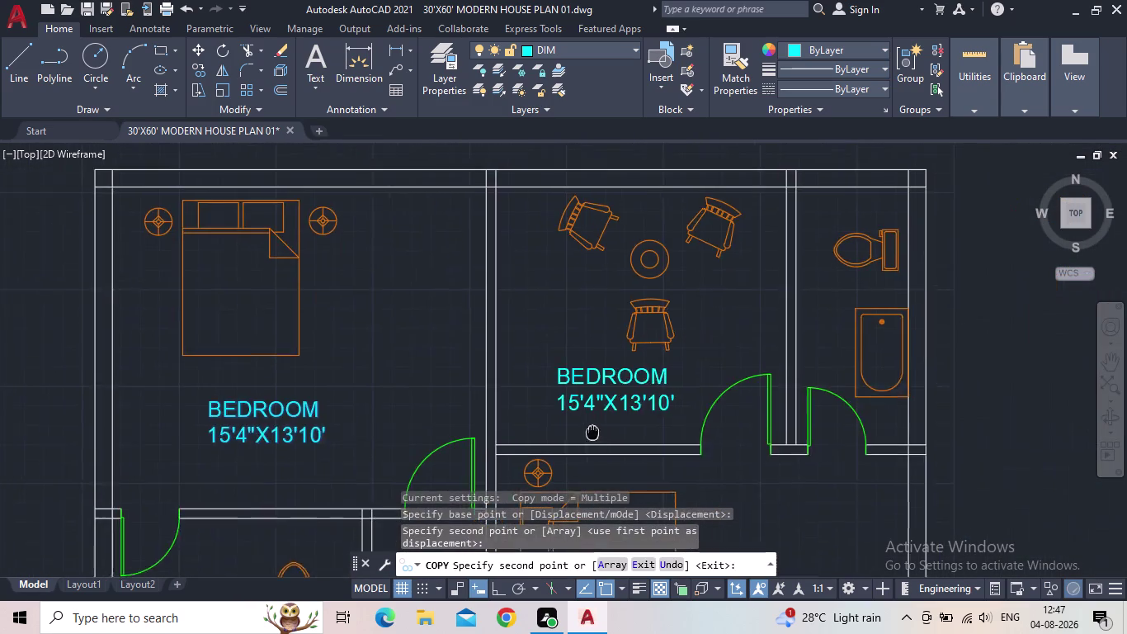
middle_drag(587, 434, 575, 434)
scroll(down, 3)
scroll(up, 3)
click(727, 365)
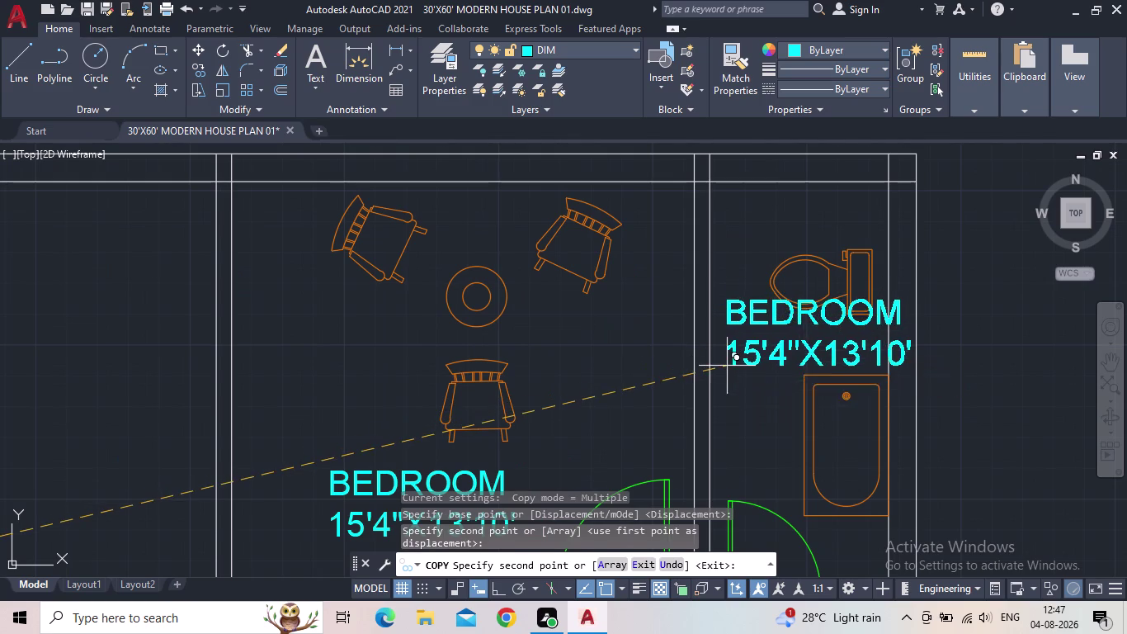
Drop label copies in the lower right bedroom, sofa living room and dining area.
middle_drag(705, 452, 648, 346)
scroll(down, 3)
middle_drag(647, 458, 700, 350)
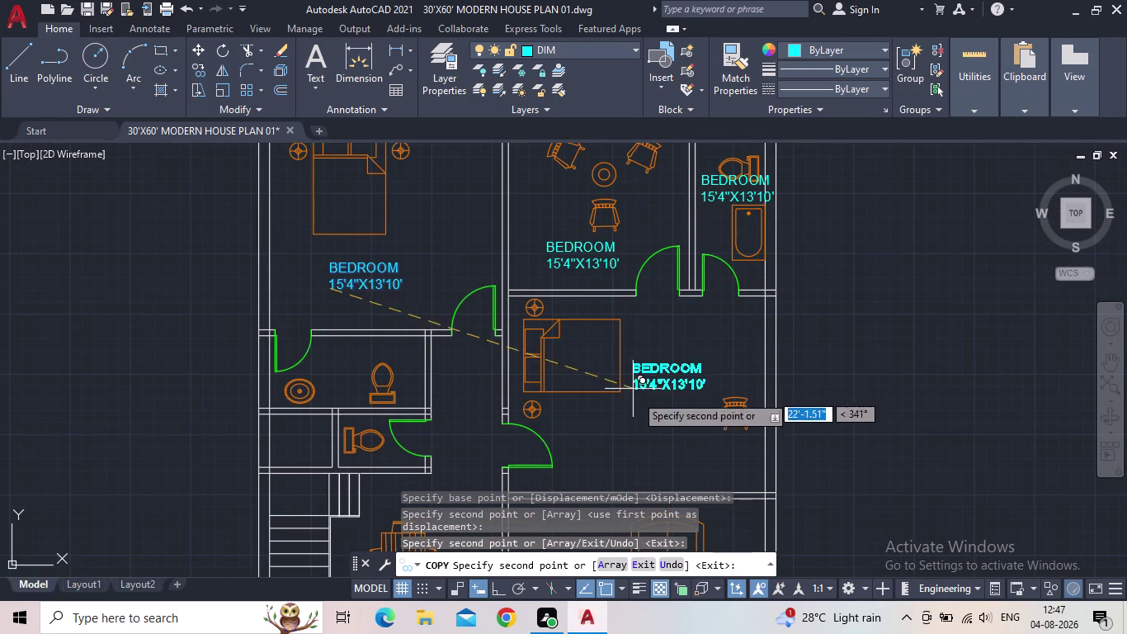
click(598, 447)
middle_drag(640, 423, 659, 261)
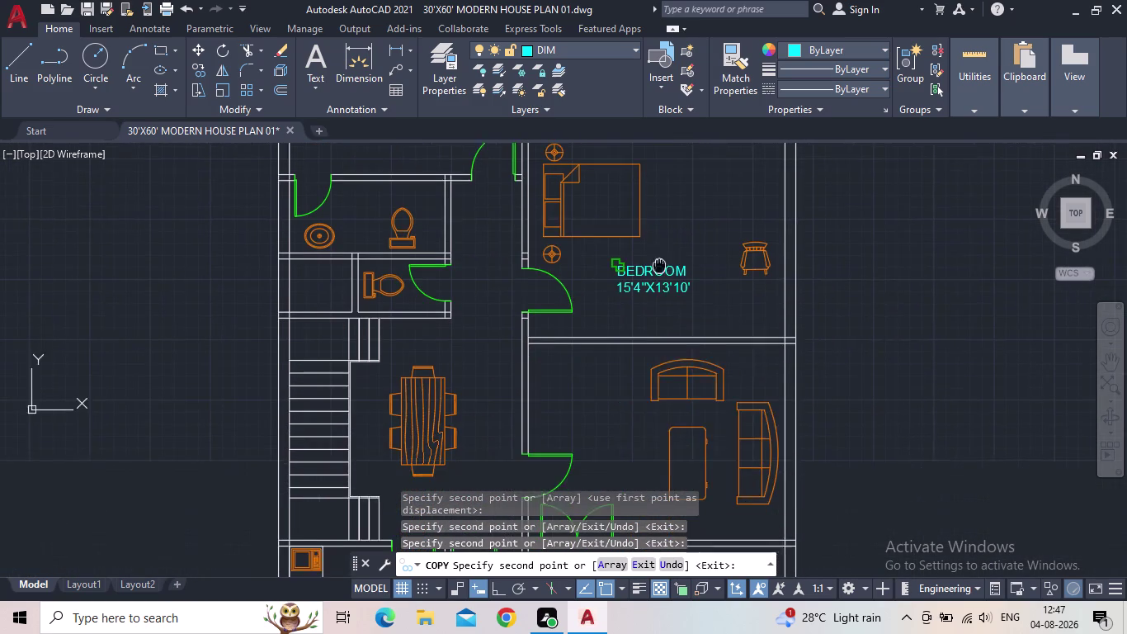
middle_drag(592, 425, 671, 287)
click(653, 295)
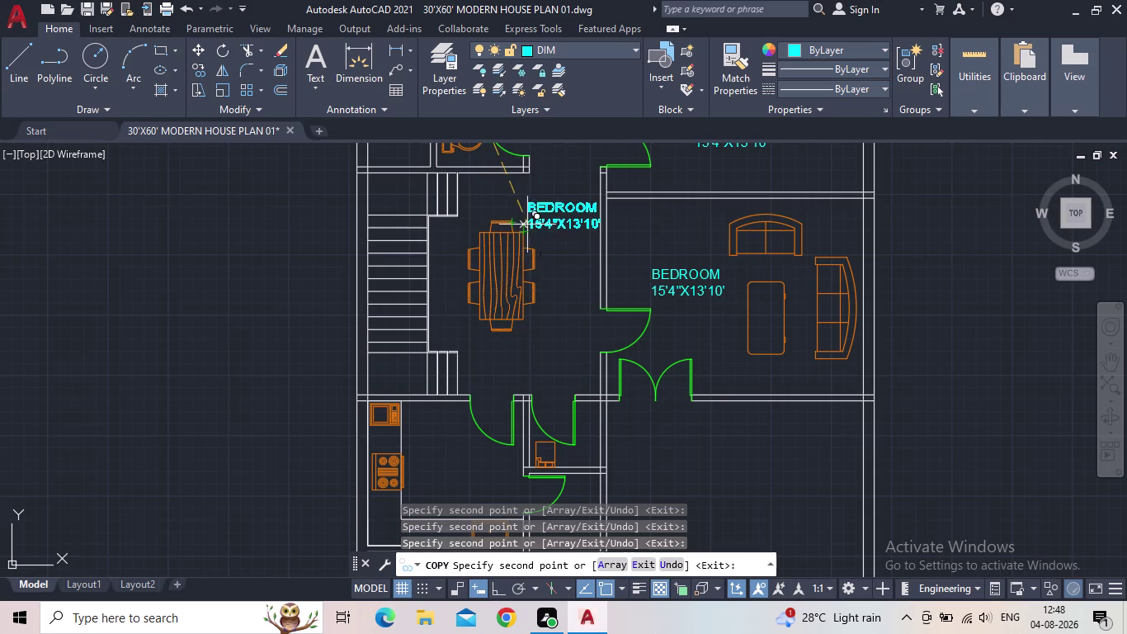
click(504, 212)
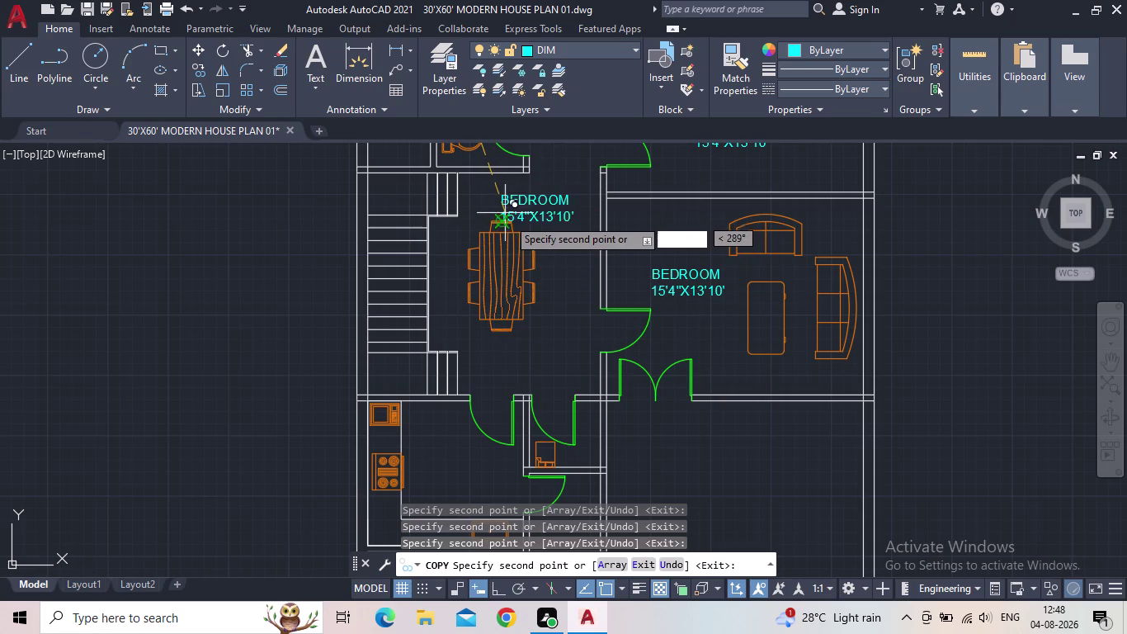
Drop label copies in the kitchen and the small room beside it.
middle_drag(544, 269, 571, 245)
scroll(down, 3)
middle_drag(516, 361, 549, 338)
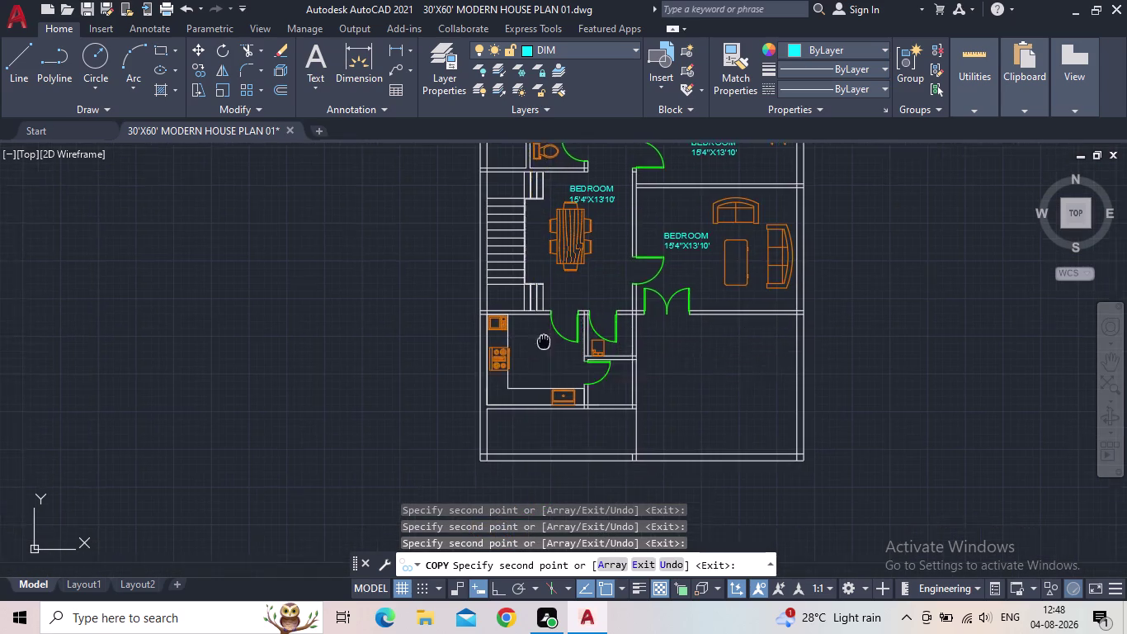
middle_drag(549, 339, 607, 298)
scroll(up, 3)
click(626, 279)
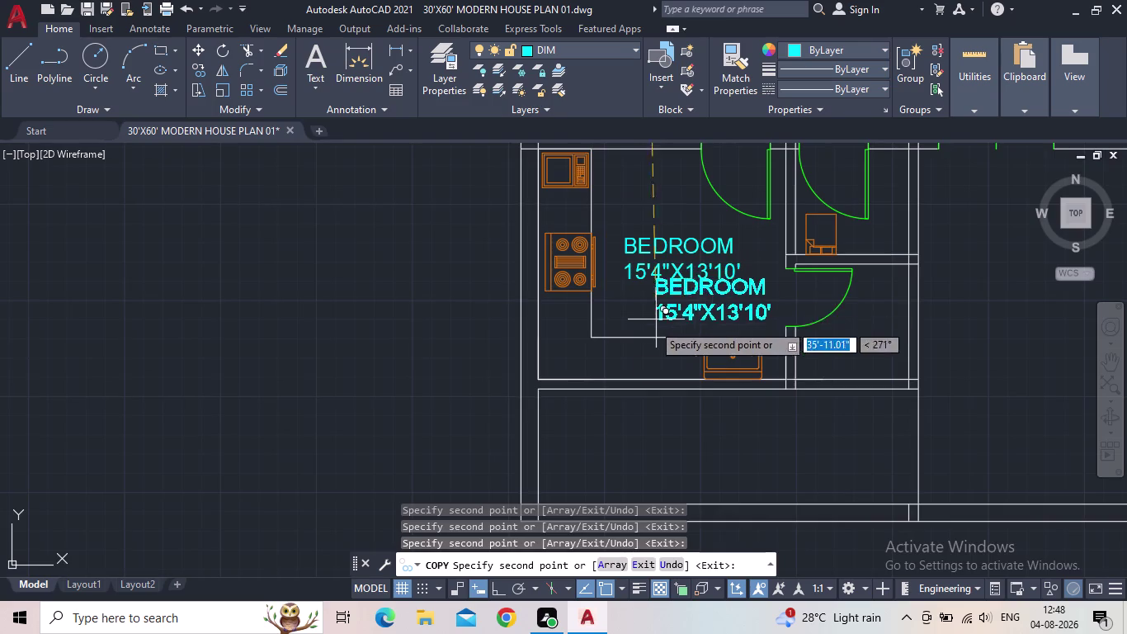
middle_drag(621, 346, 501, 382)
scroll(up, 3)
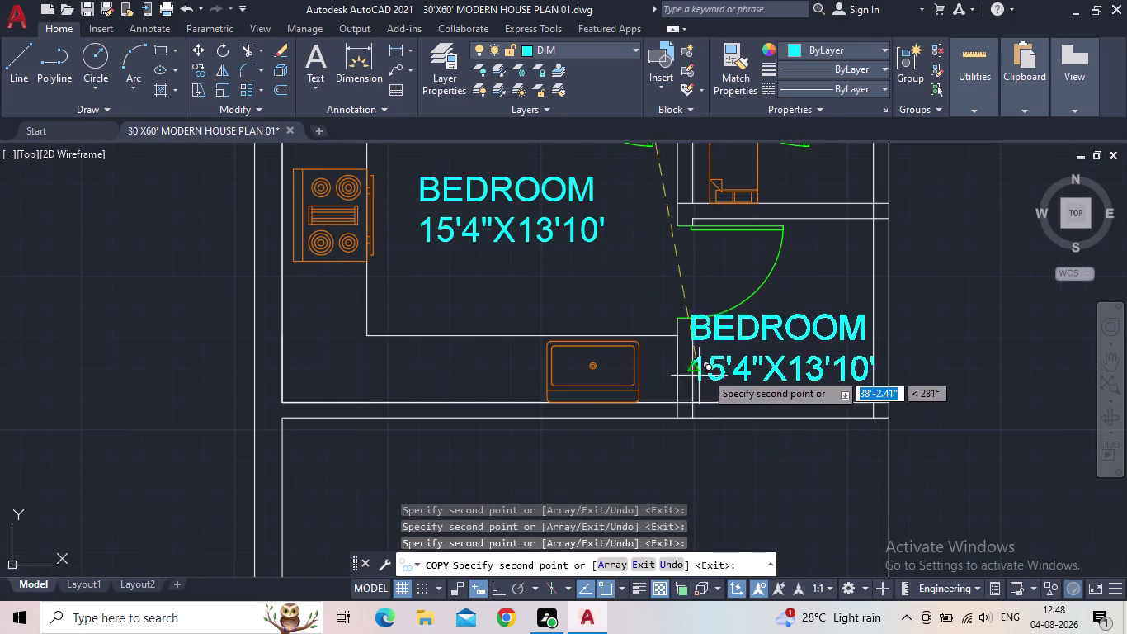
click(706, 372)
Drop another label copy near the kitchen and one below the small room.
middle_drag(736, 359, 675, 558)
scroll(up, 3)
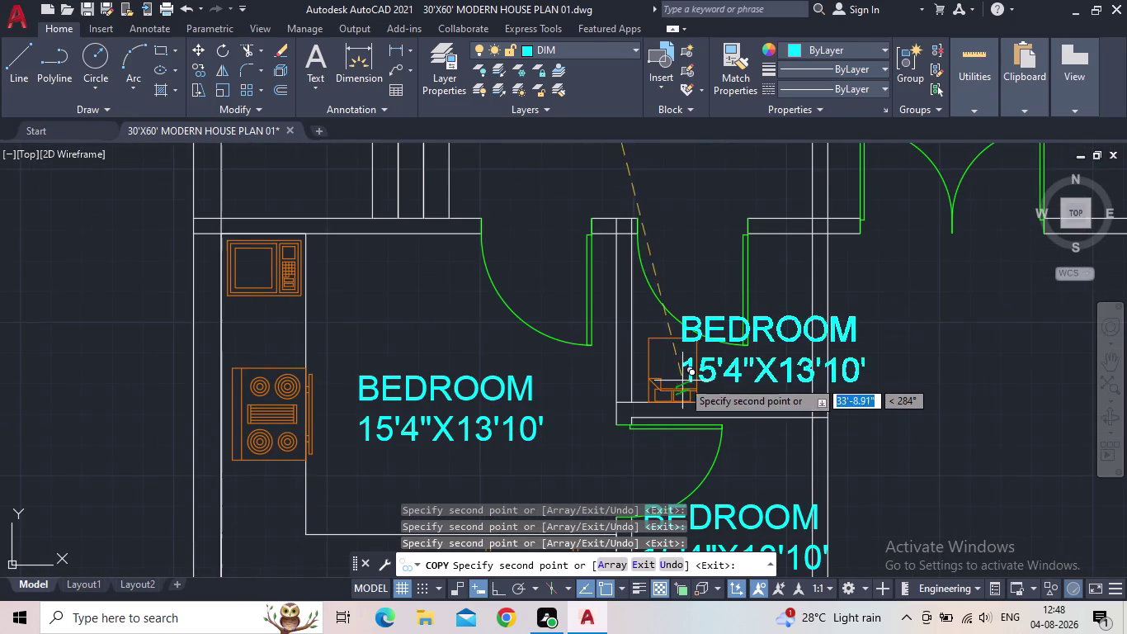
click(649, 369)
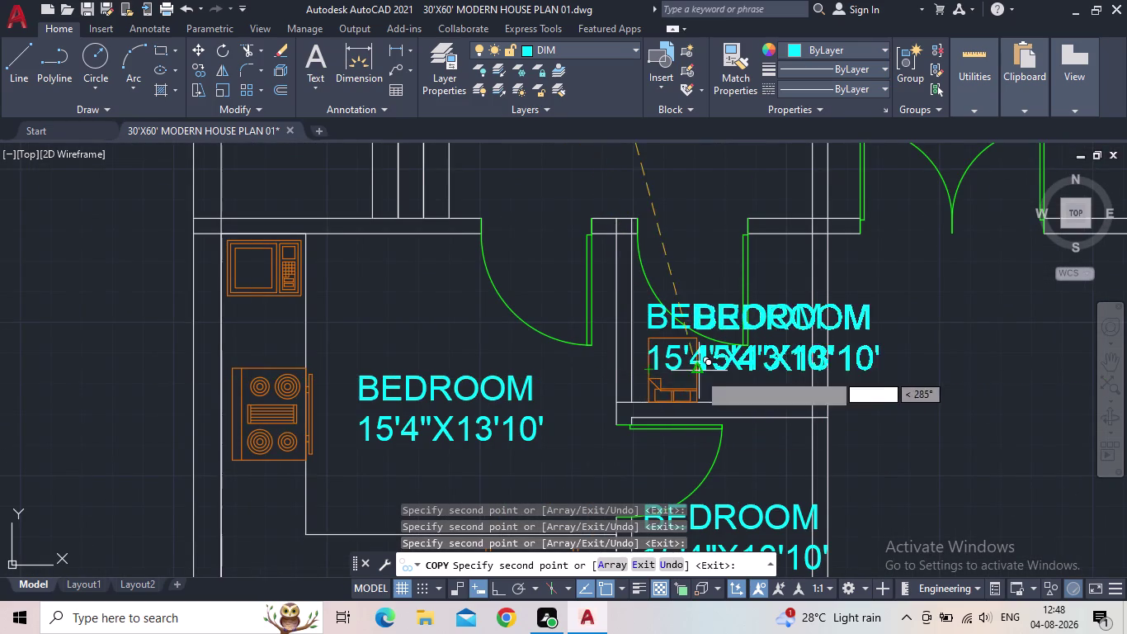
middle_drag(701, 387, 542, 426)
scroll(down, 3)
click(641, 447)
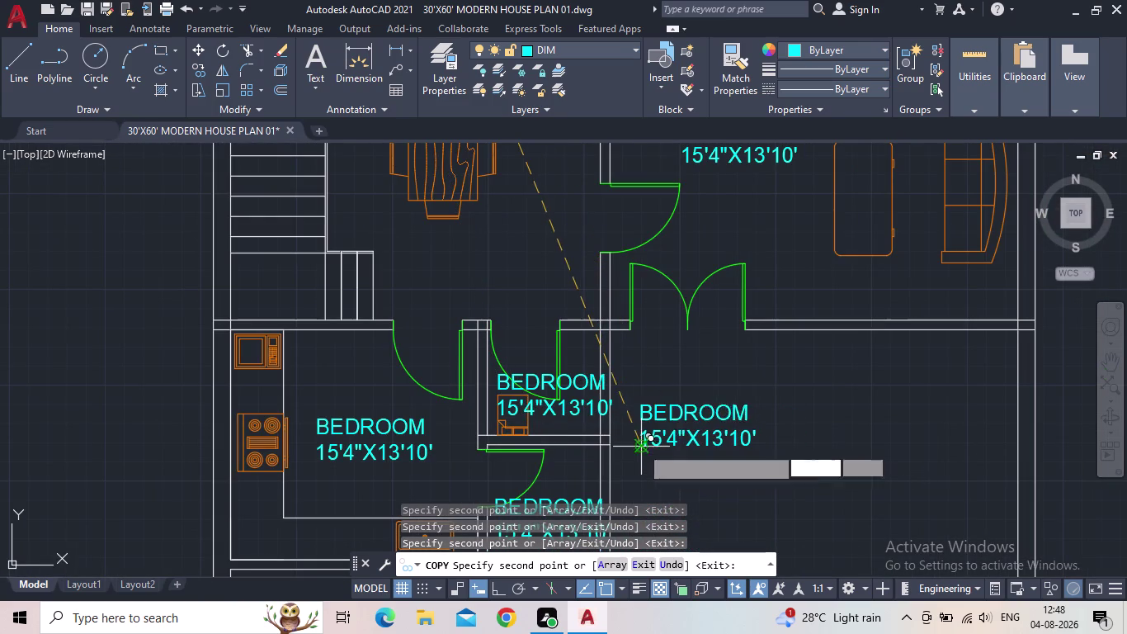
Drop label copies in the lower toilet, the bathroom above and the lower left room.
scroll(down, 3)
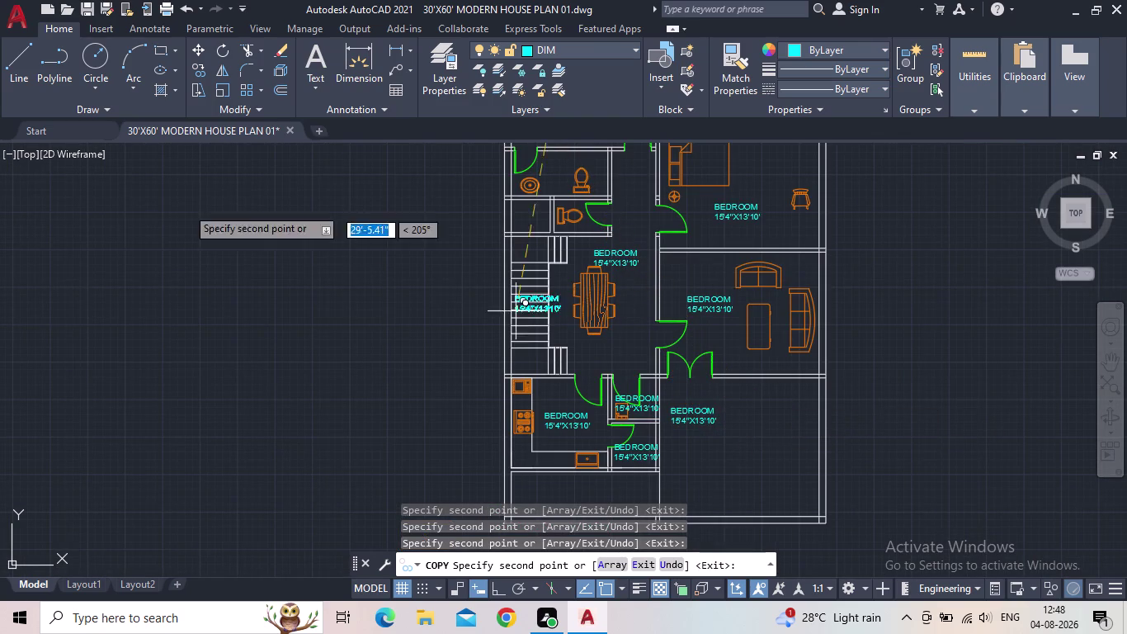
middle_drag(439, 262, 453, 376)
scroll(up, 3)
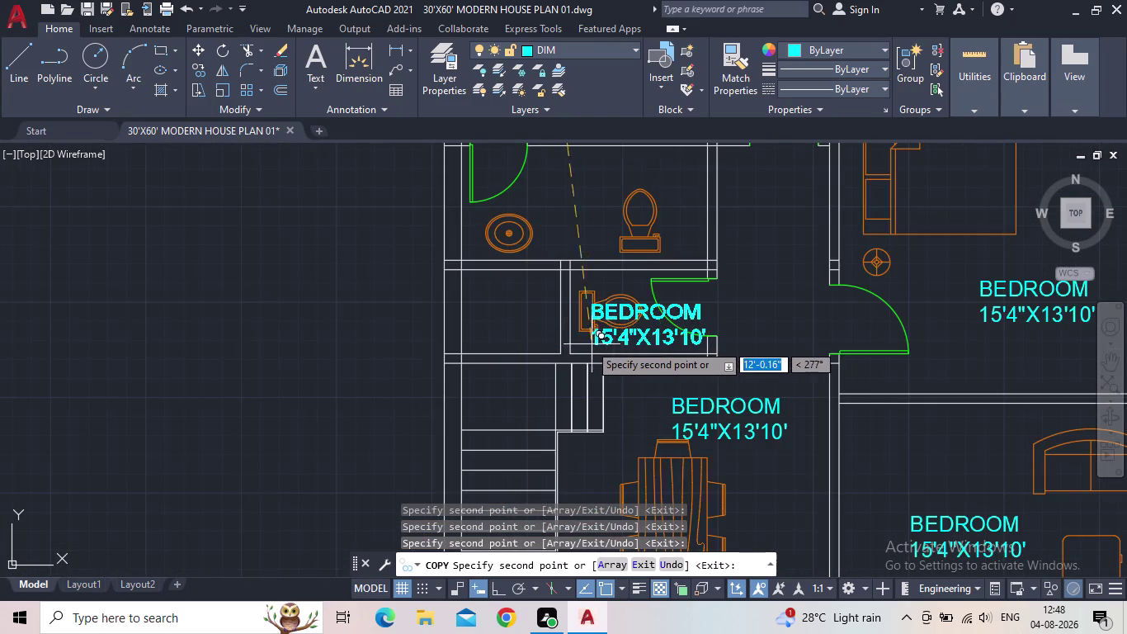
click(581, 340)
click(535, 206)
middle_drag(580, 268, 591, 307)
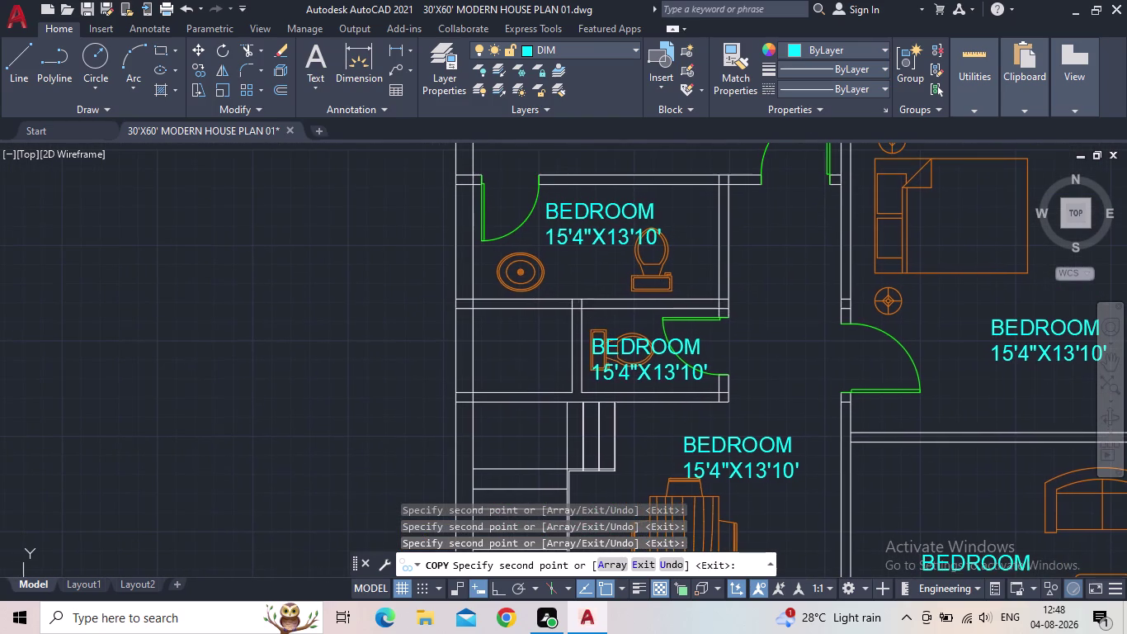
click(457, 364)
End the copy command and open the chair-room label copy for editing.
middle_drag(576, 286, 588, 416)
scroll(down, 3)
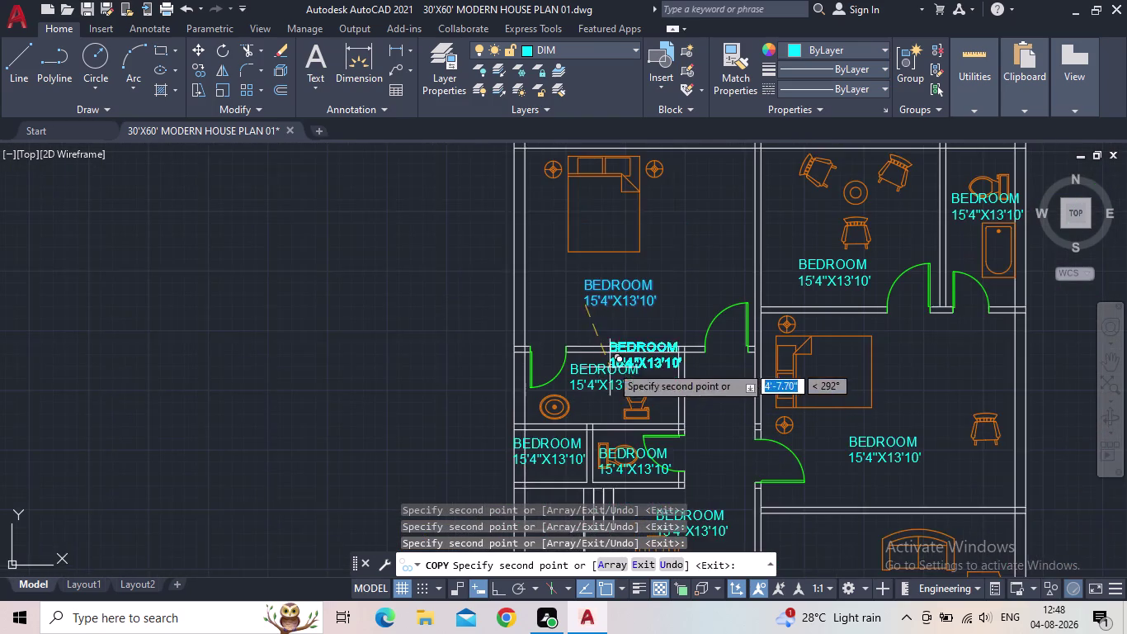
middle_drag(610, 362, 627, 452)
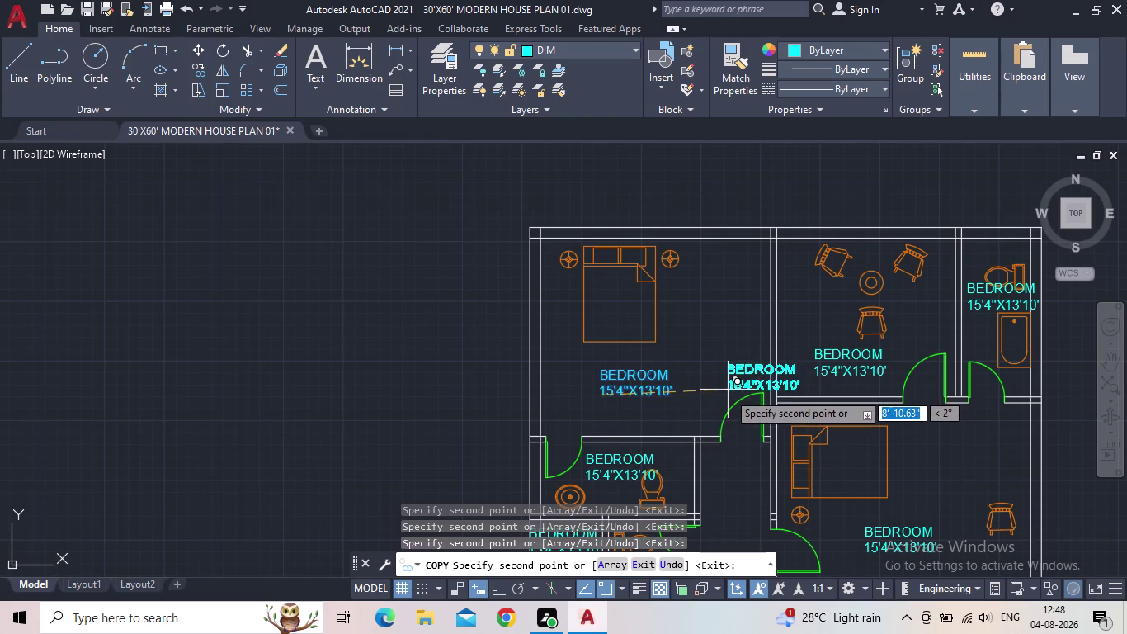
key(Escape)
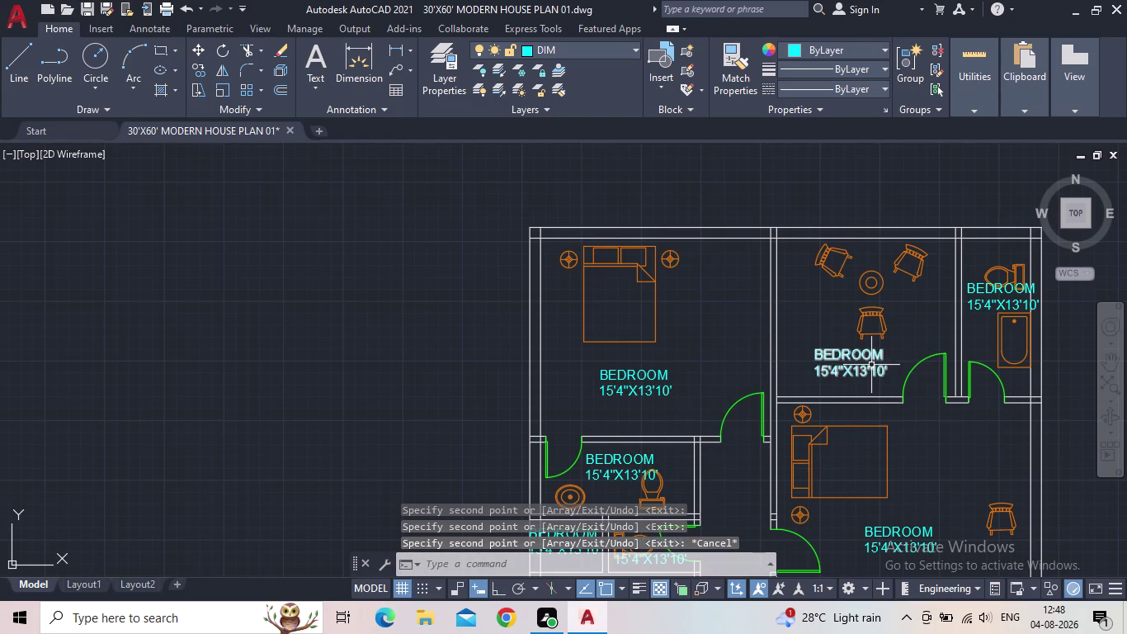
double_click(870, 357)
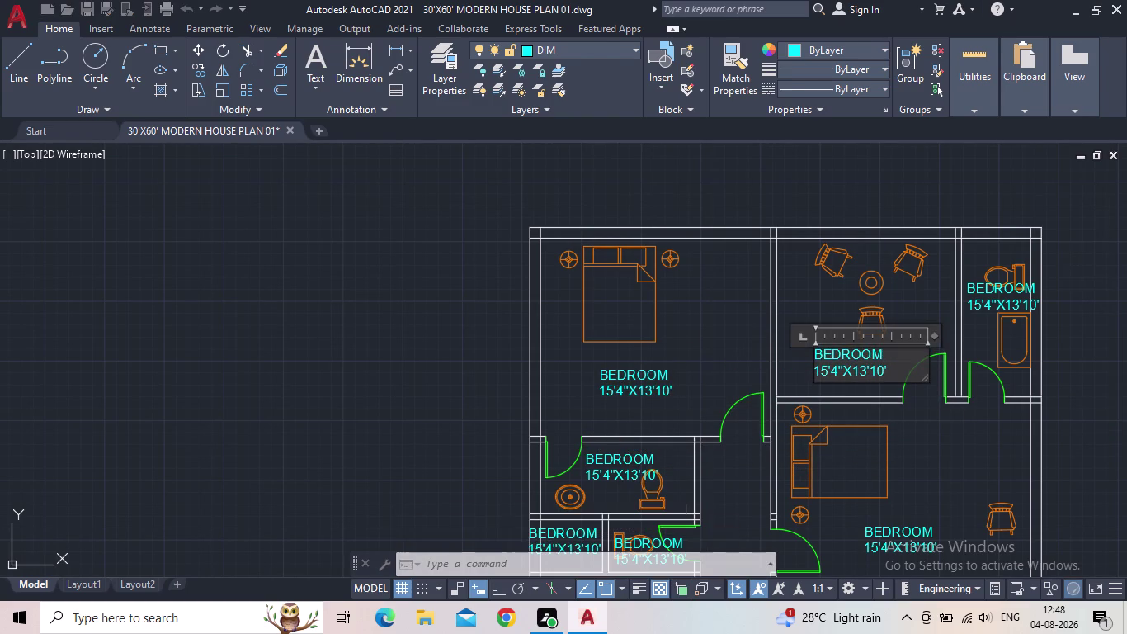
Retype the chair-room label as 'COURTYADRD' with 8'4"X7'6" on a second line.
drag(895, 371, 796, 353)
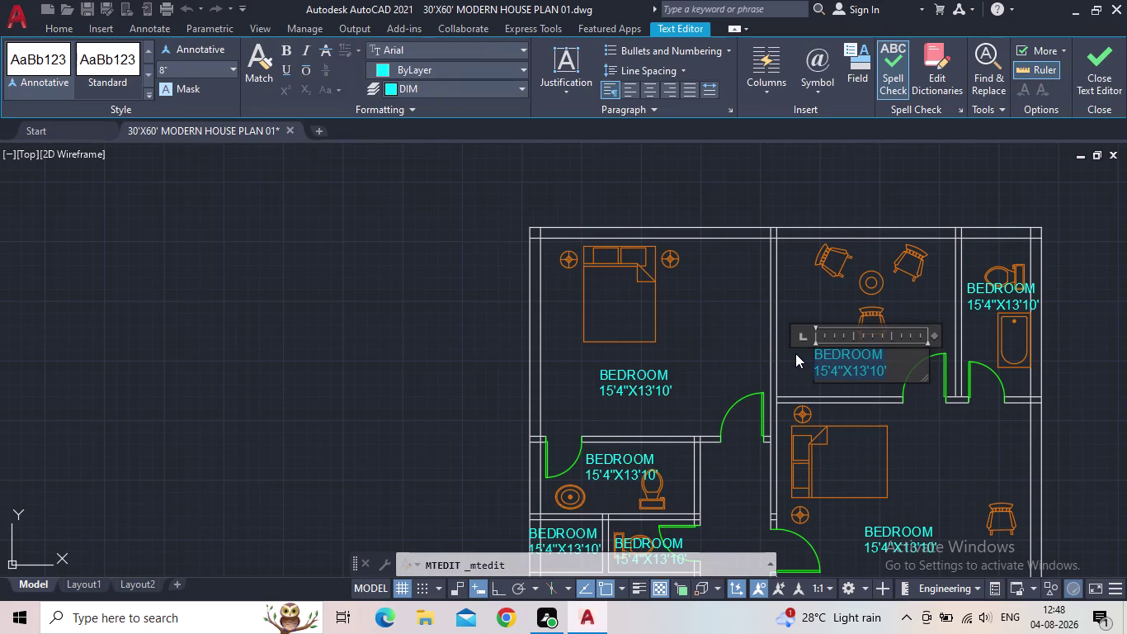
text(COURT)
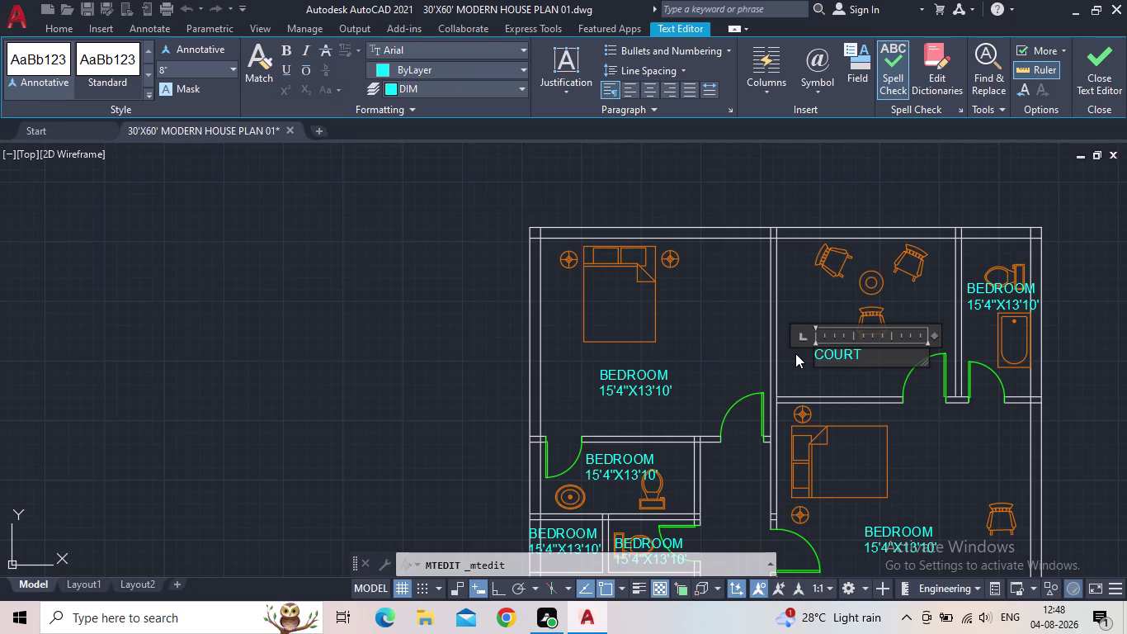
text(YADRD)
key(Return)
text(8')
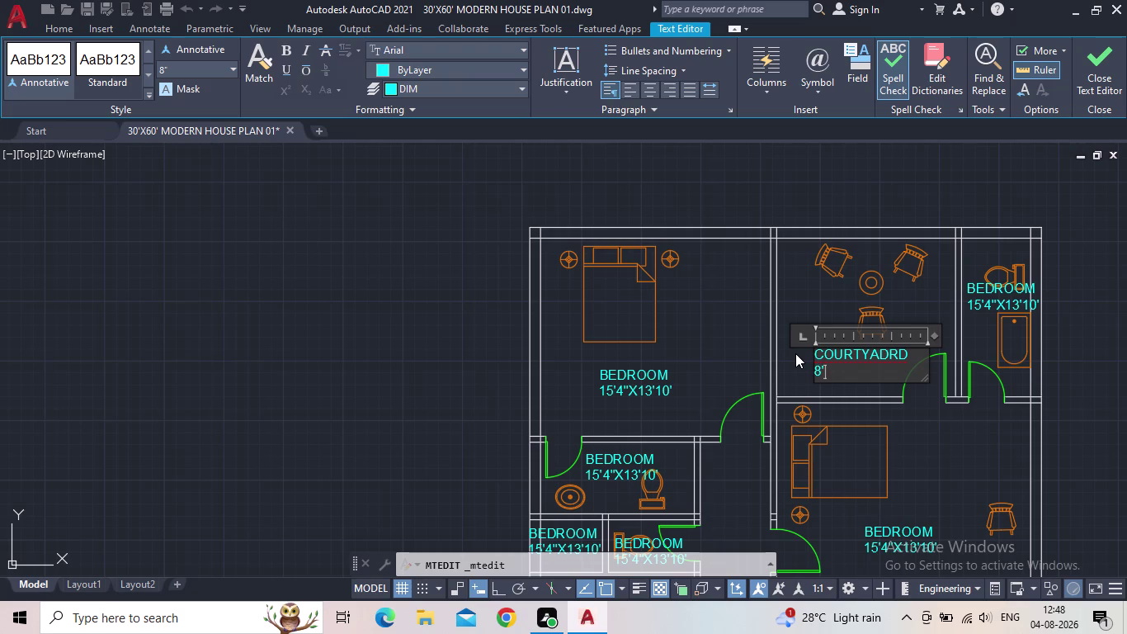
text(4")
key(x)
text(7'6")
click(1111, 72)
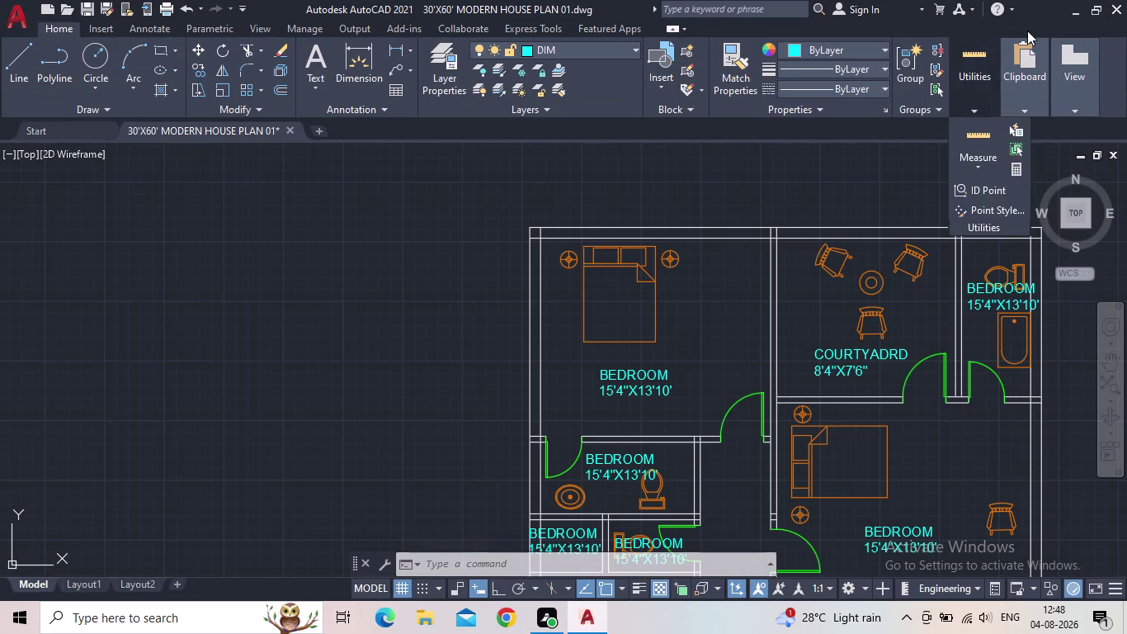
scroll(up, 3)
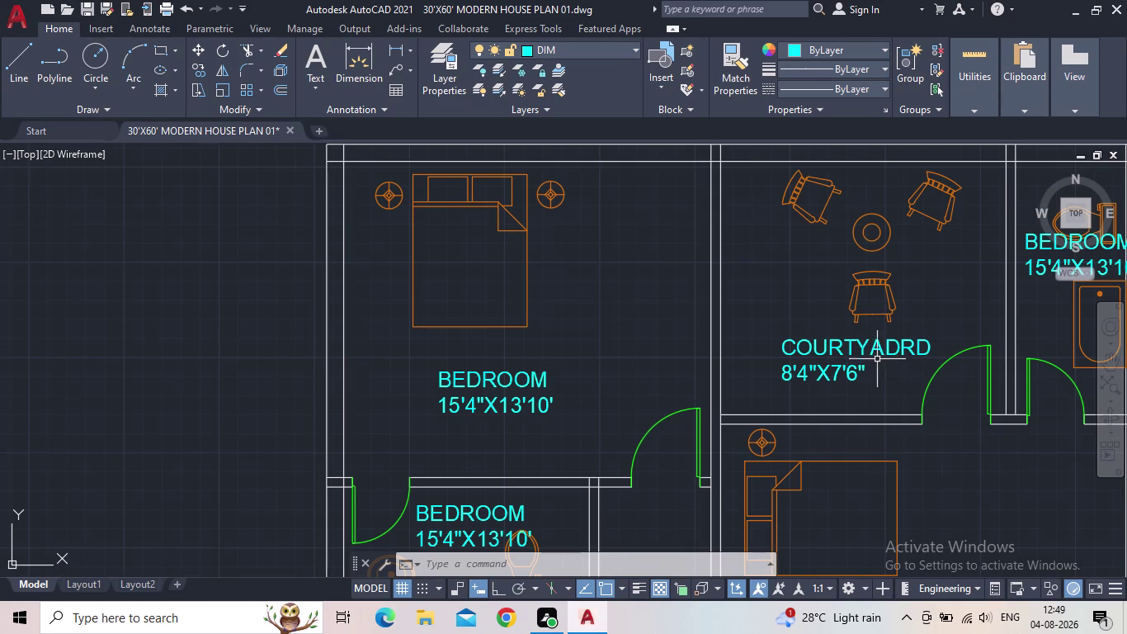
double_click(881, 349)
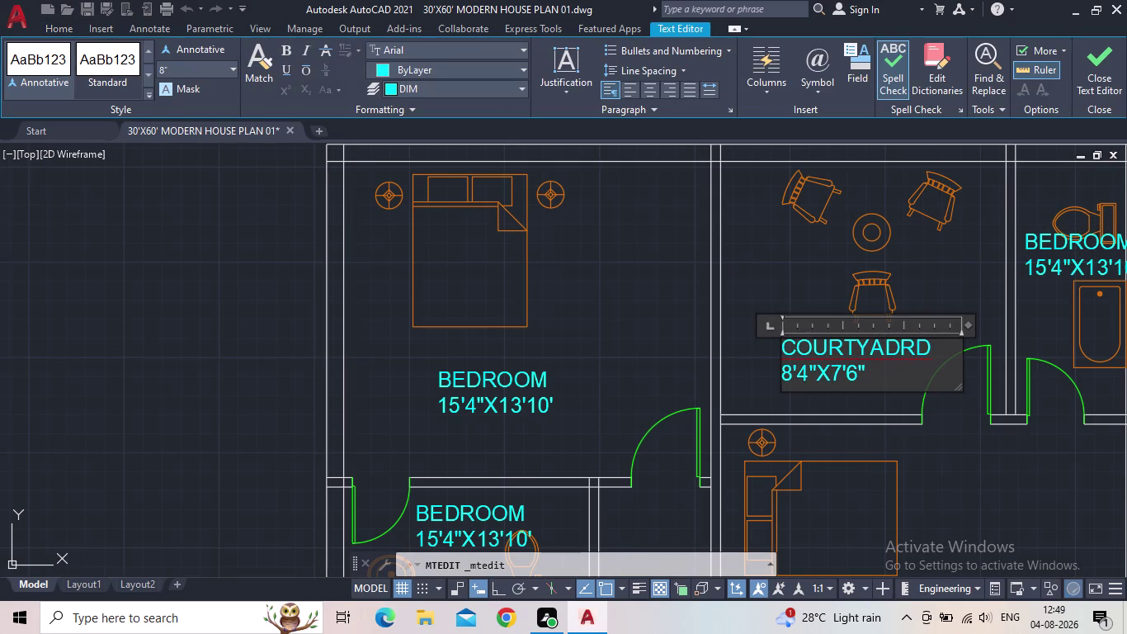
Delete the misspelled letters and retype them so the label reads COURTYARD 8'4"X7'6".
key(BackSpace)
key(y)
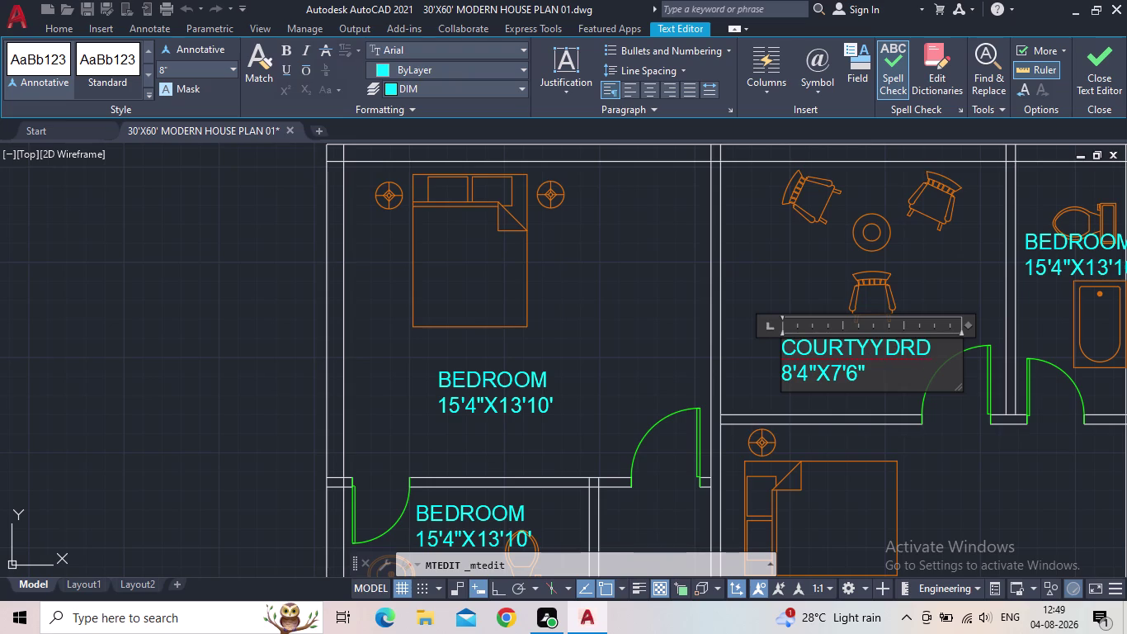
click(943, 349)
key(BackSpace)
key(BackSpace)
key(BackSpace)
key(BackSpace)
key(BackSpace)
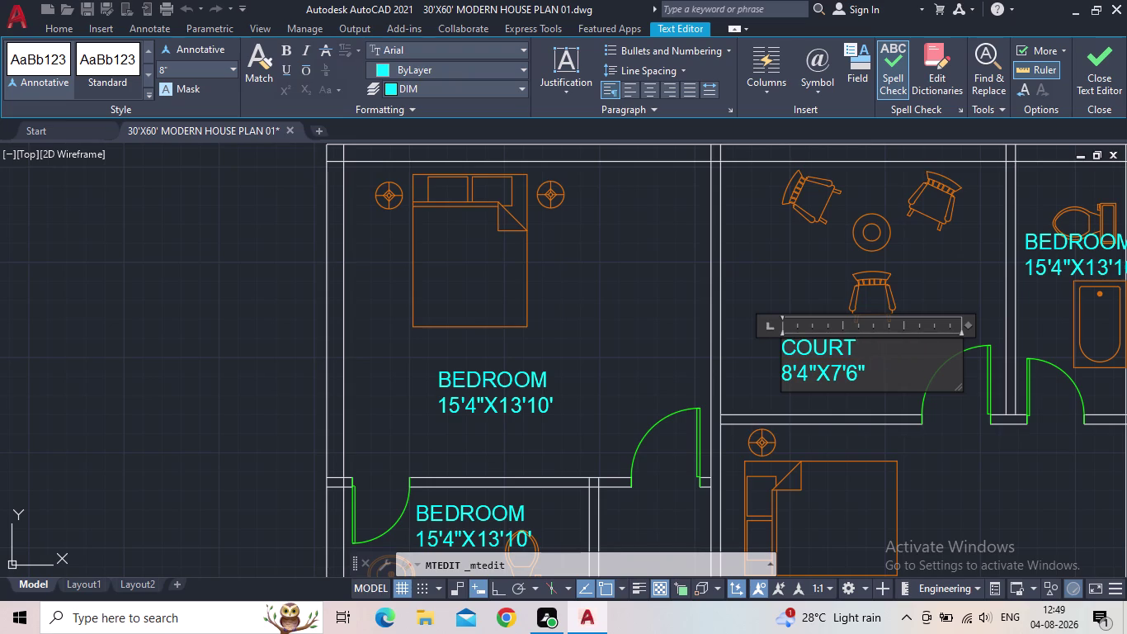
text(YARD)
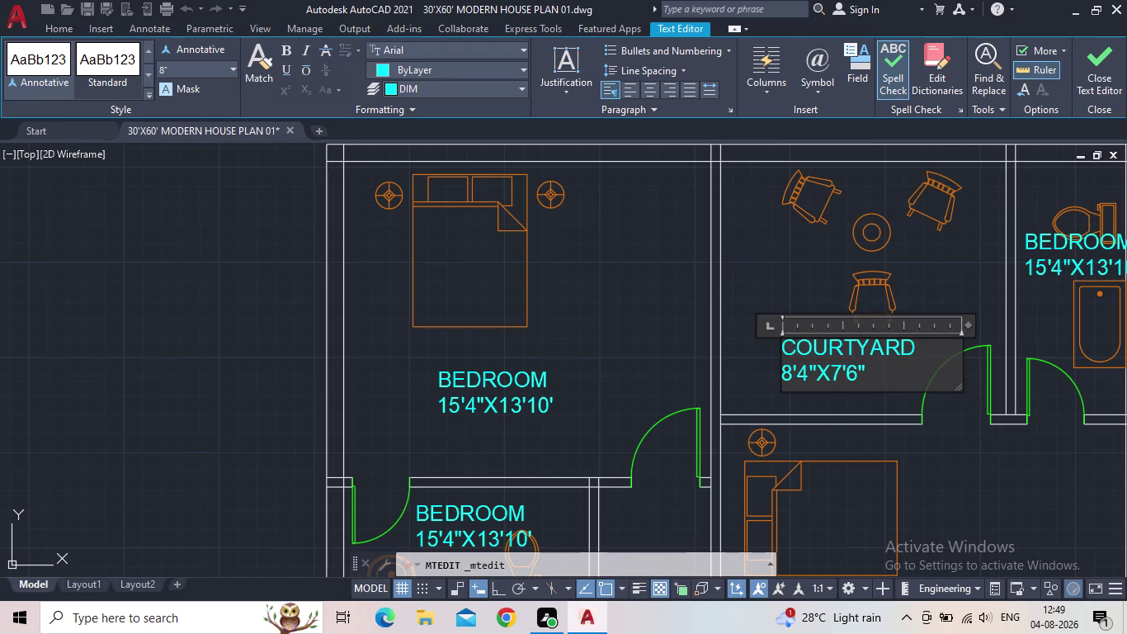
click(1105, 70)
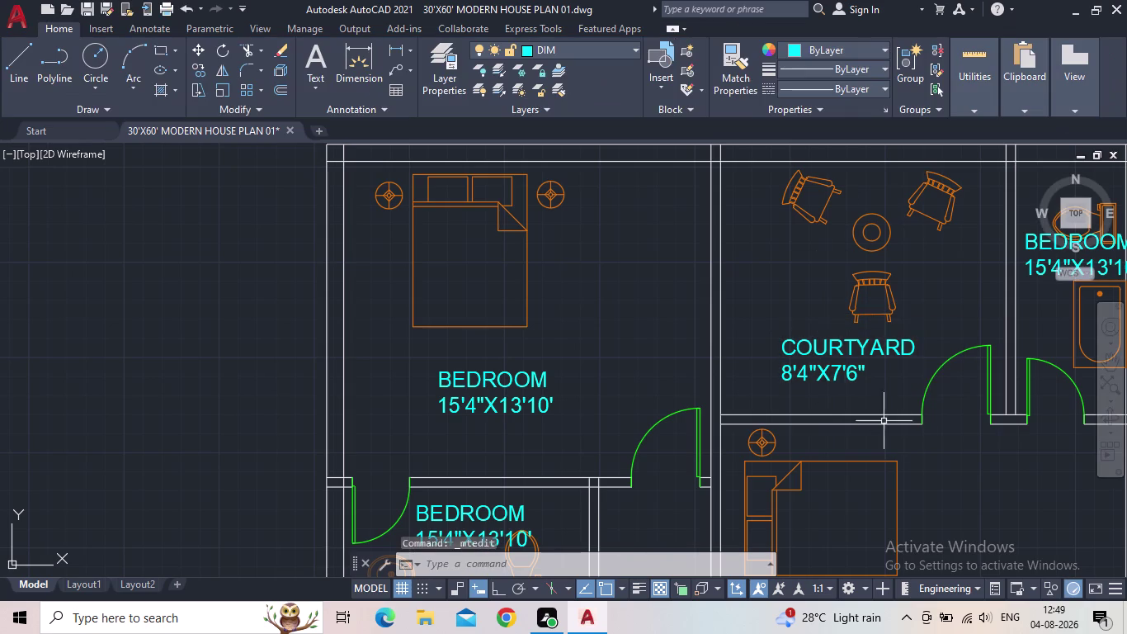
scroll(down, 3)
middle_drag(869, 422, 701, 401)
scroll(up, 3)
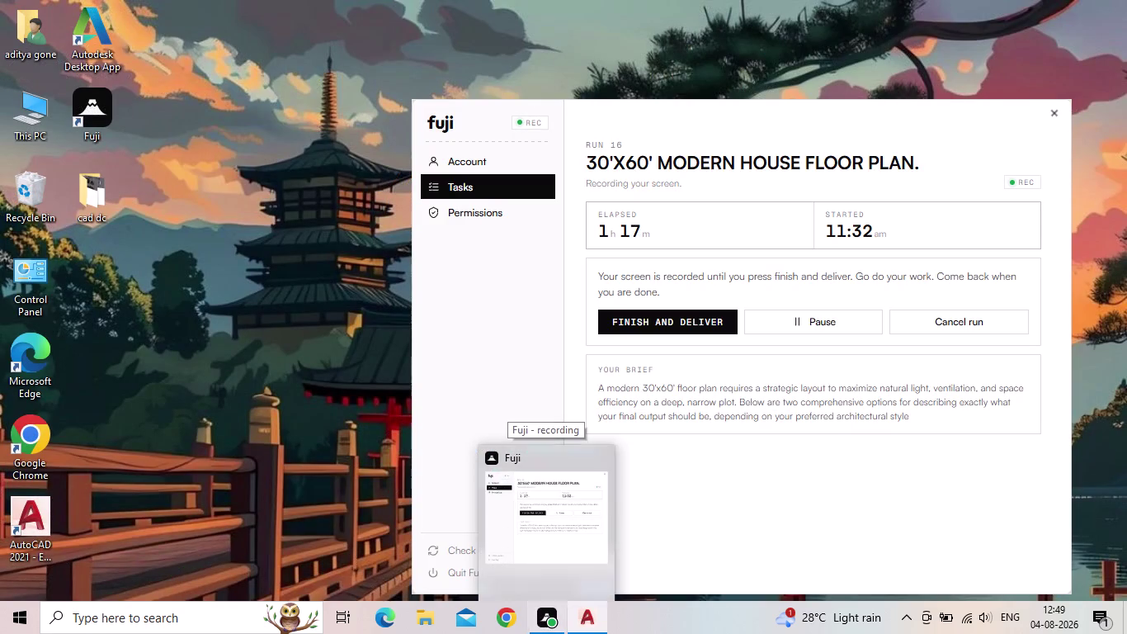
scroll(down, 3)
middle_drag(613, 384, 541, 423)
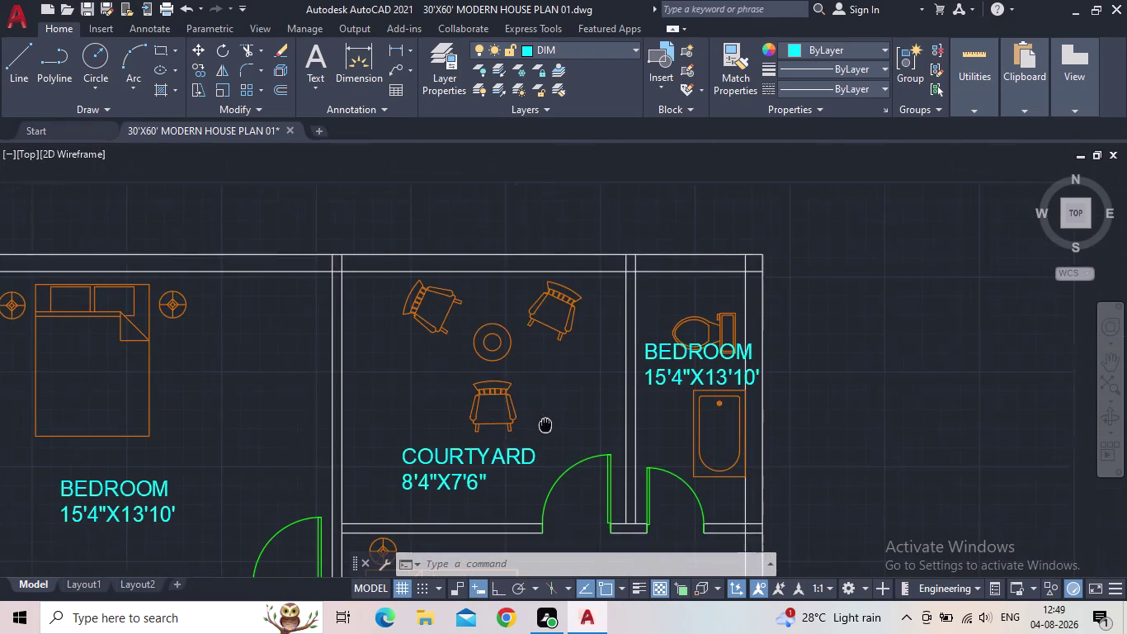
scroll(down, 3)
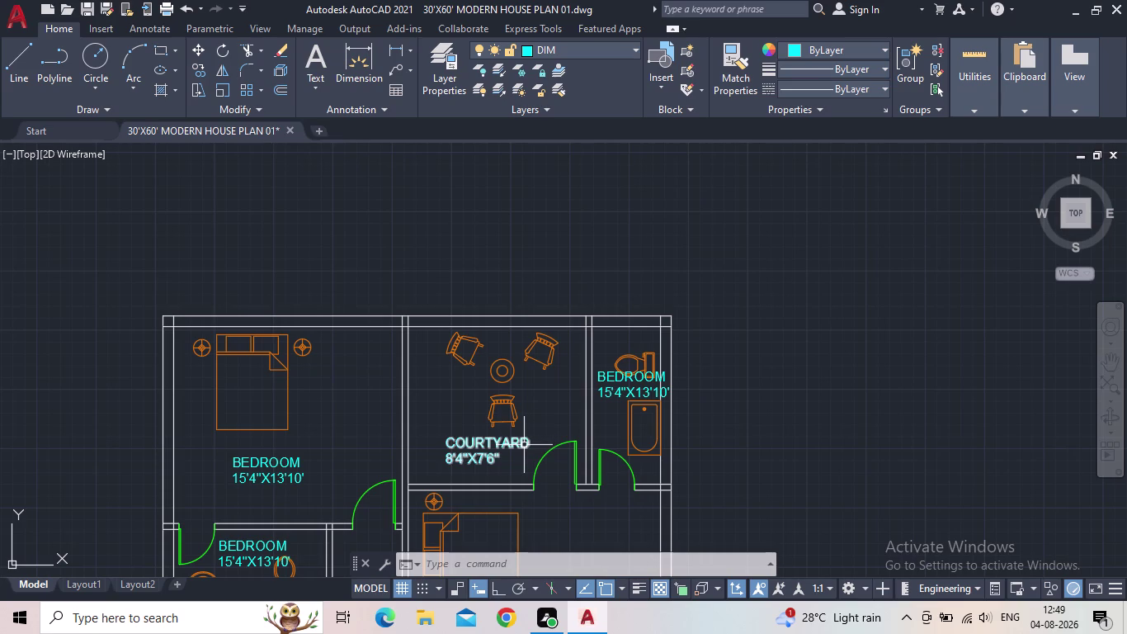
middle_drag(669, 406, 610, 411)
scroll(up, 3)
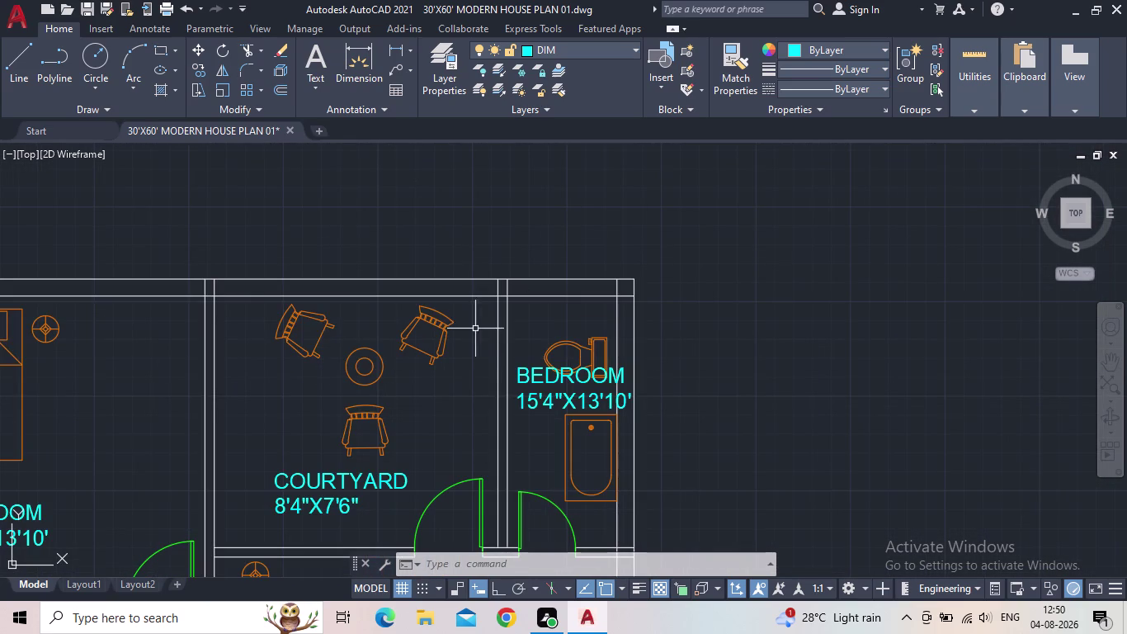
double_click(564, 376)
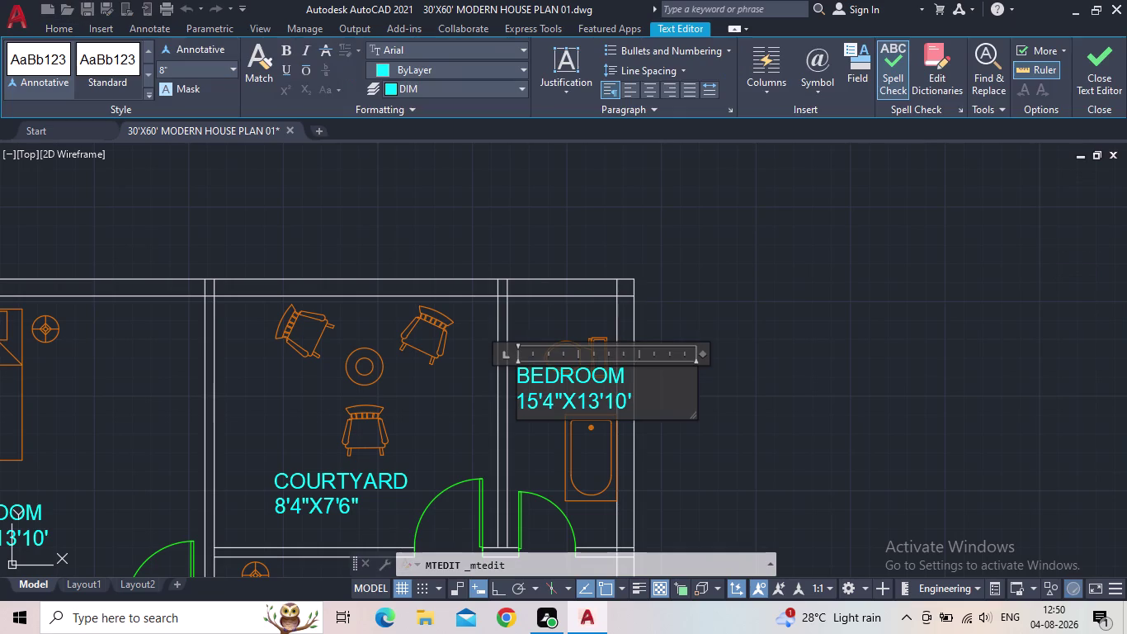
Replace the bedroom label text with TOILET and size 7'6"X4'10" on the next line.
drag(641, 404, 509, 370)
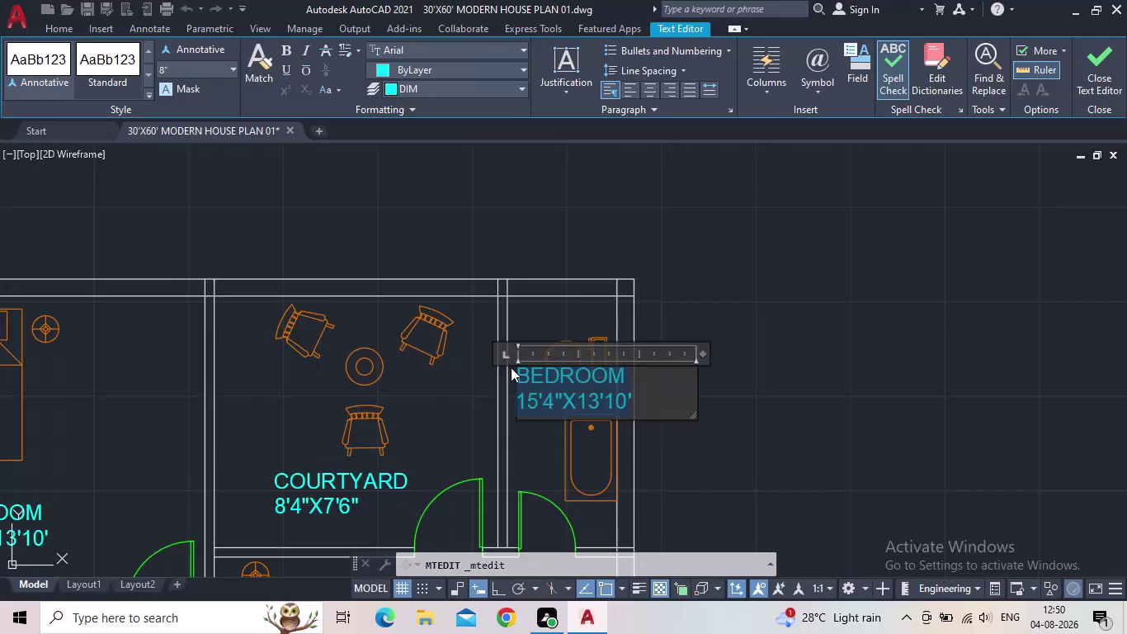
text(TOI)
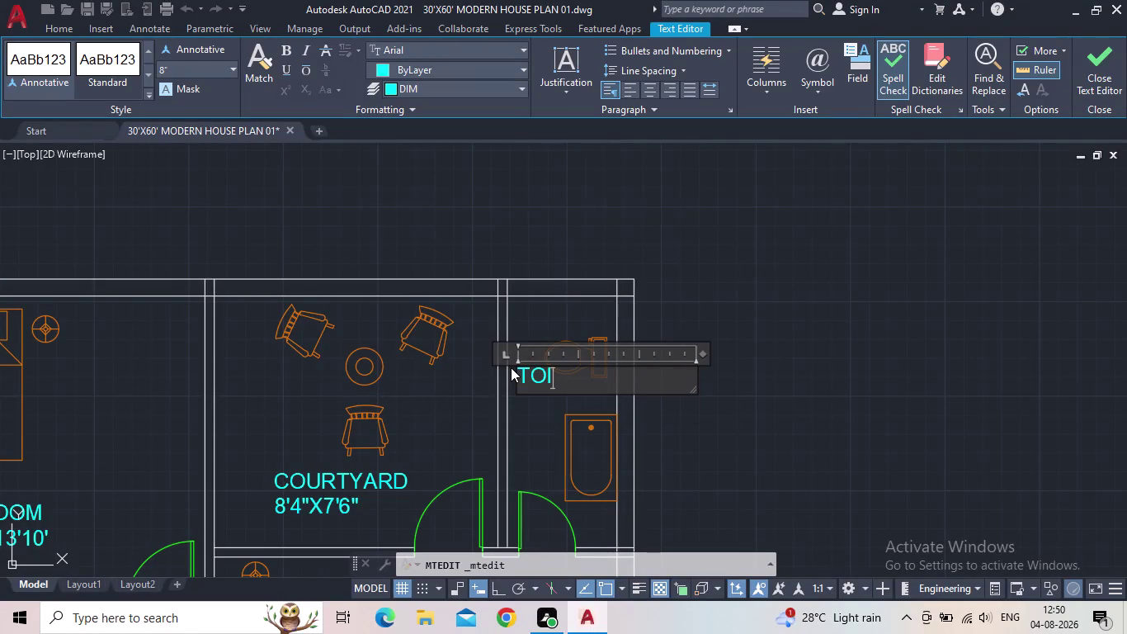
text(LET)
key(Return)
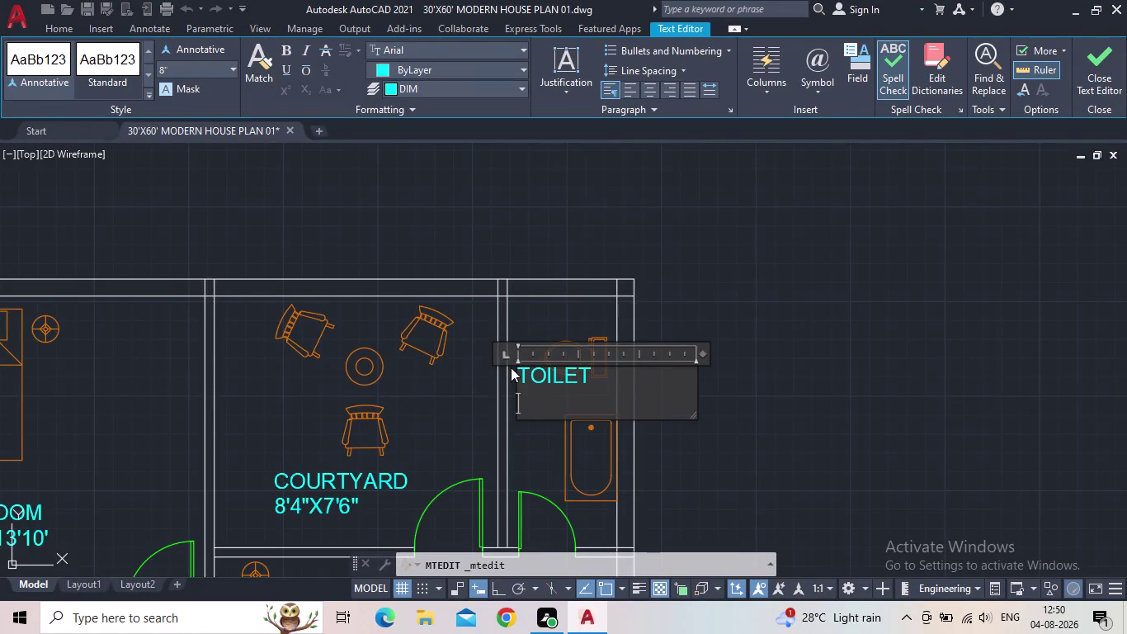
text(7'6")
key(x)
text(4)
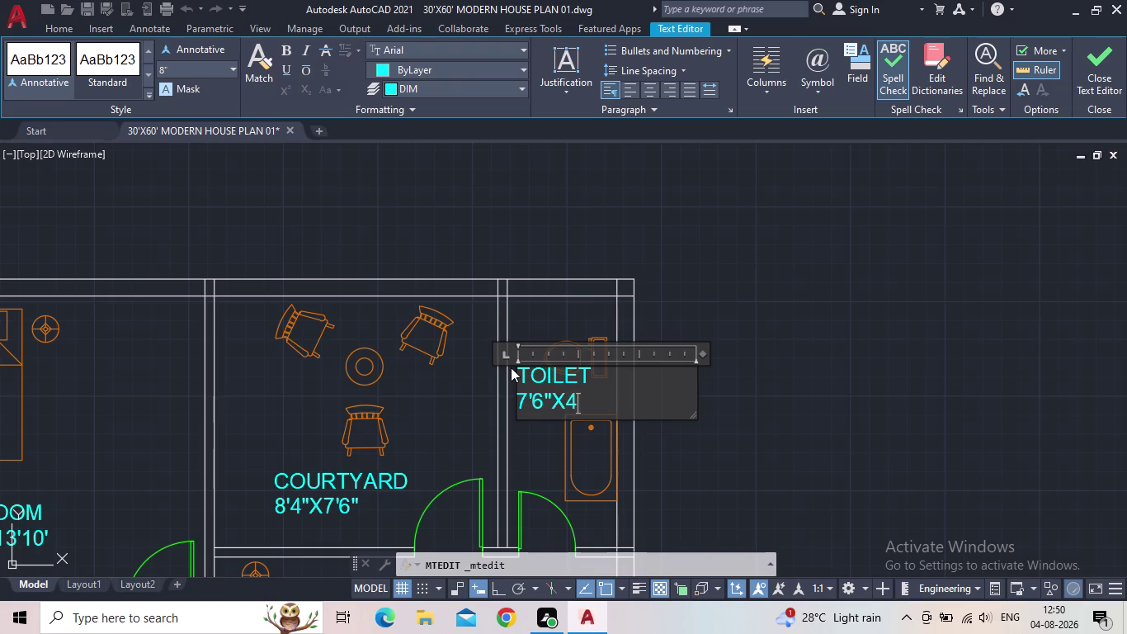
text('10")
Give the whole toilet label a 4" text height and close the editor.
drag(624, 398, 540, 395)
drag(540, 395, 495, 375)
click(188, 74)
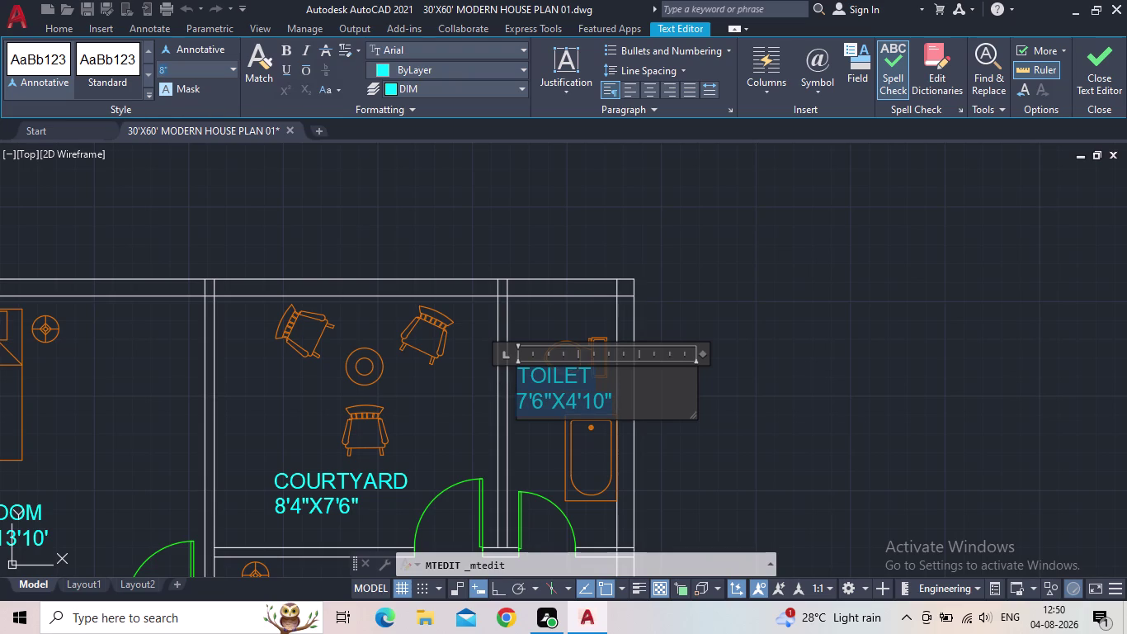
text(4")
click(1116, 62)
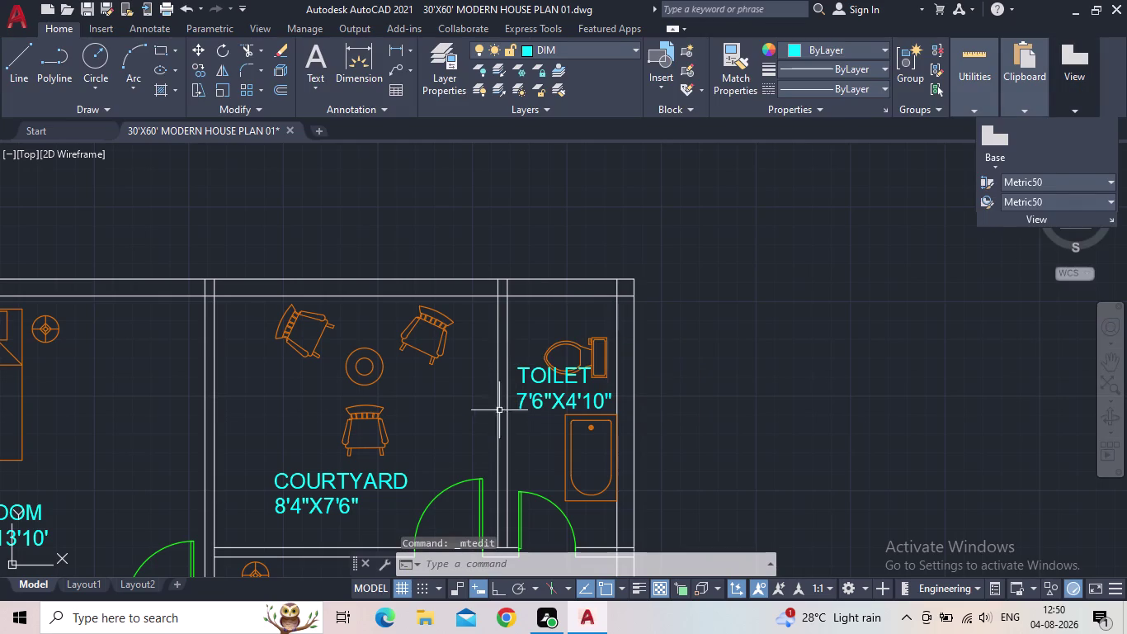
Set the entire TOILET 7'6"X4'10" label to a 4" text height.
double_click(561, 392)
click(591, 399)
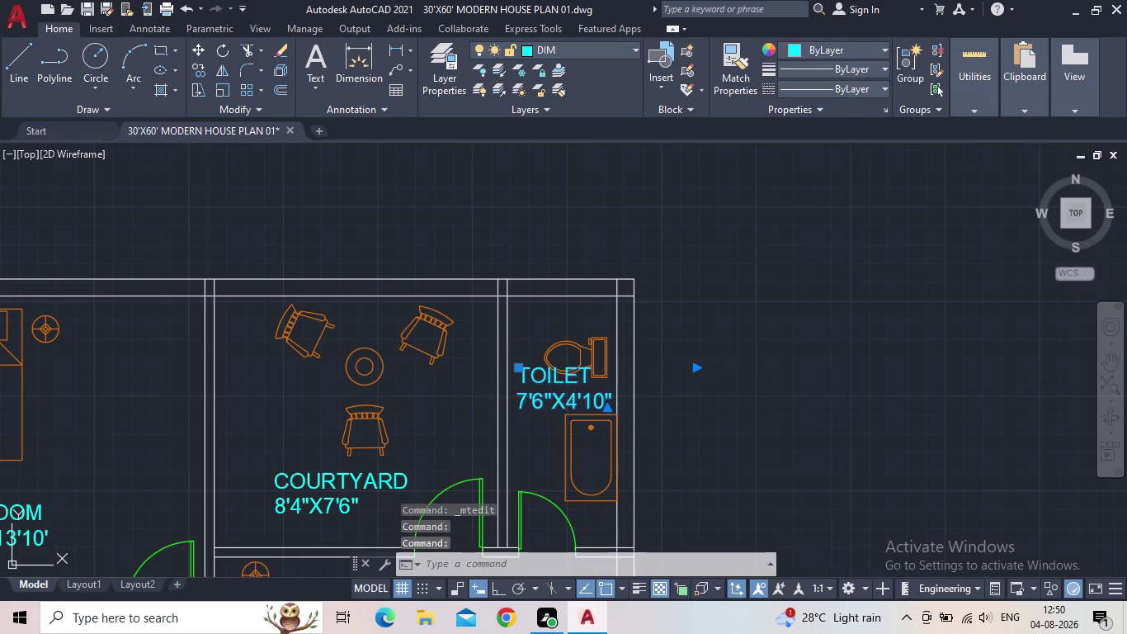
click(591, 398)
drag(629, 405, 492, 364)
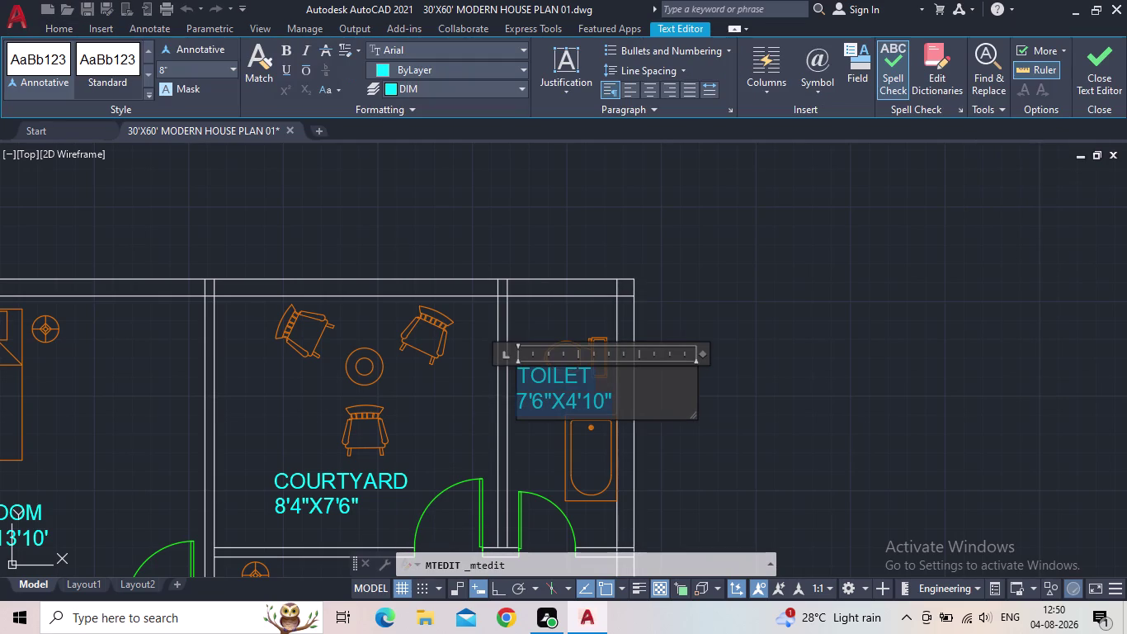
drag(491, 364, 490, 360)
click(192, 67)
text(4")
key(Return)
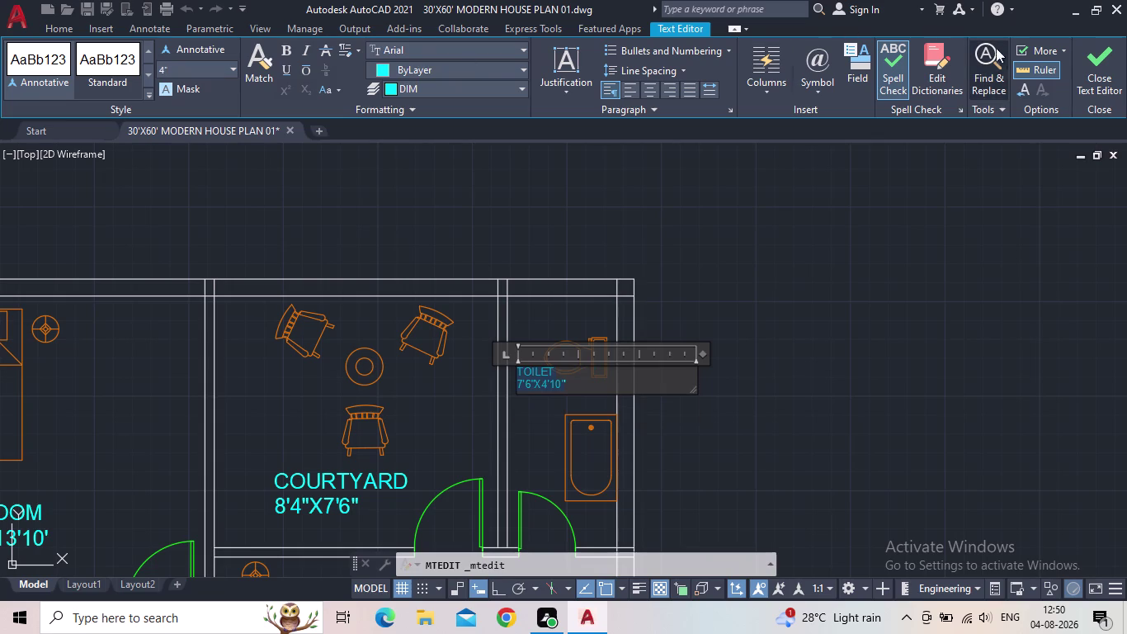
click(1098, 64)
Move the toilet label lower, just above the bathtub.
click(535, 383)
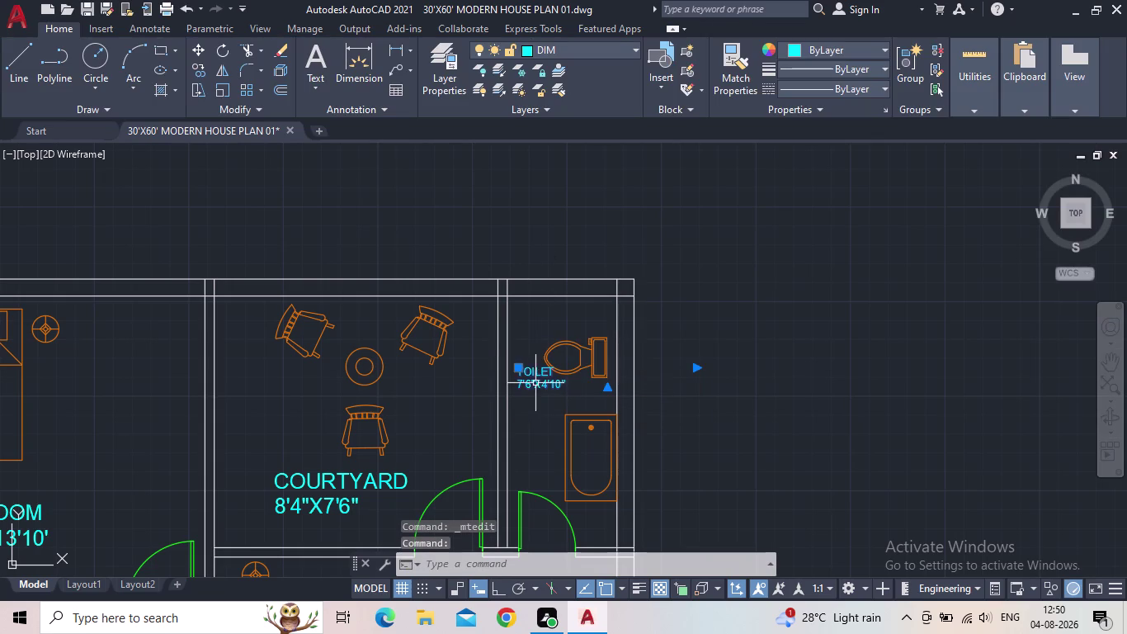
click(517, 366)
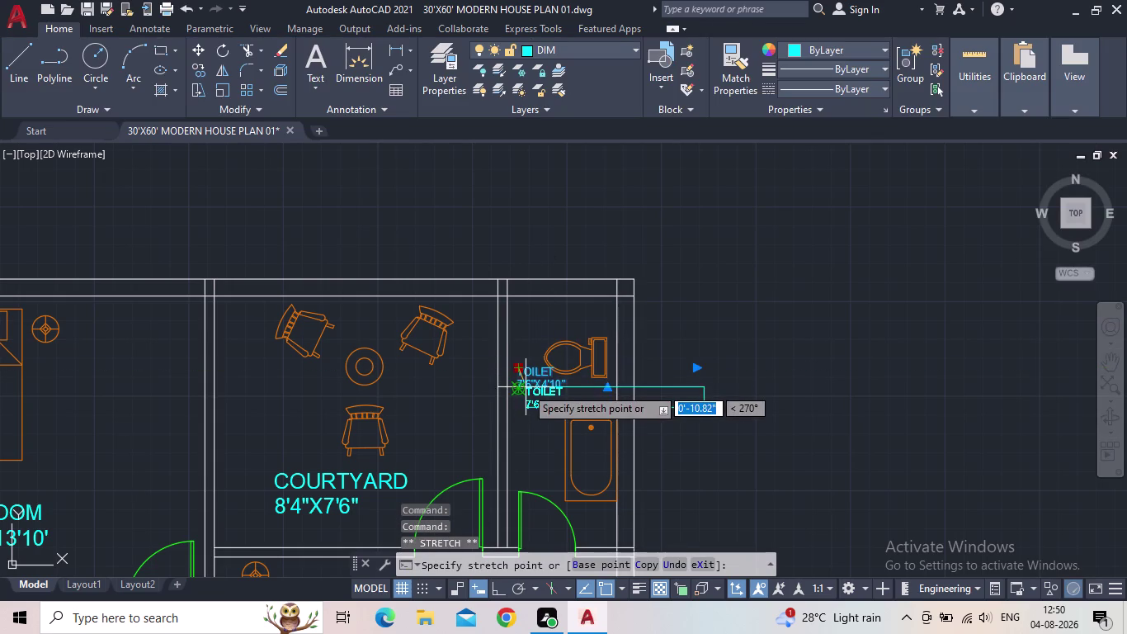
scroll(up, 3)
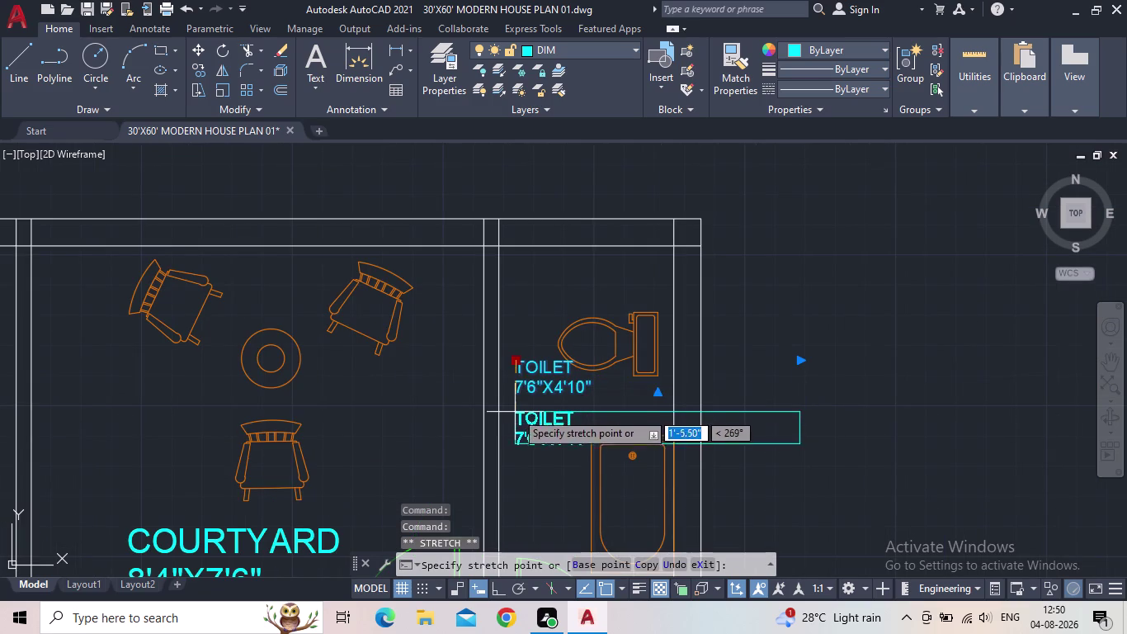
click(517, 383)
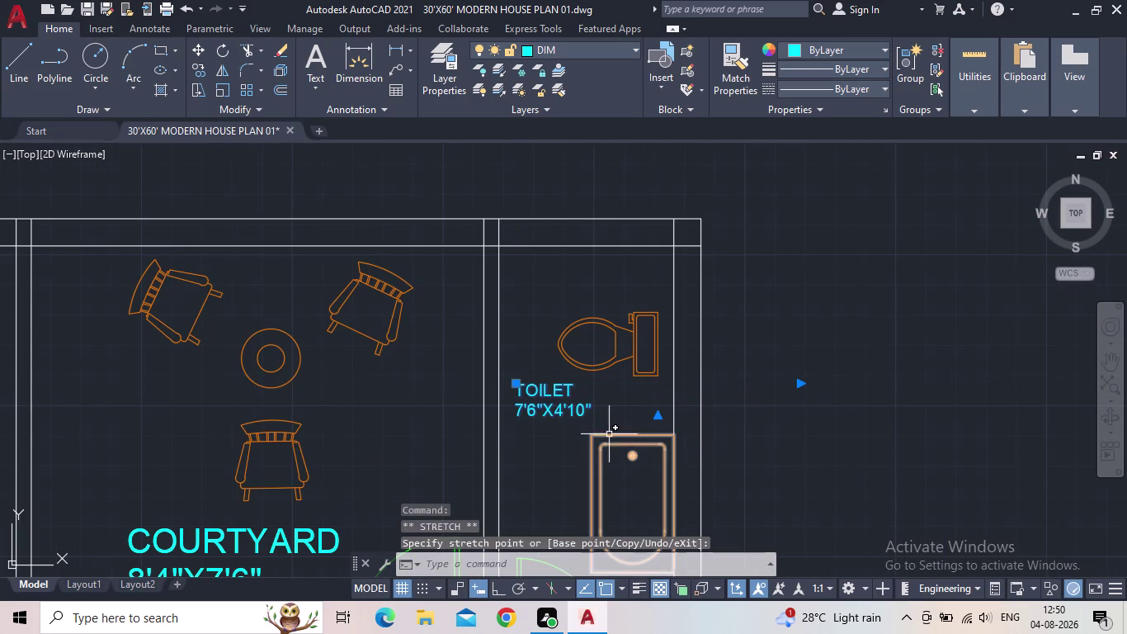
key(Escape)
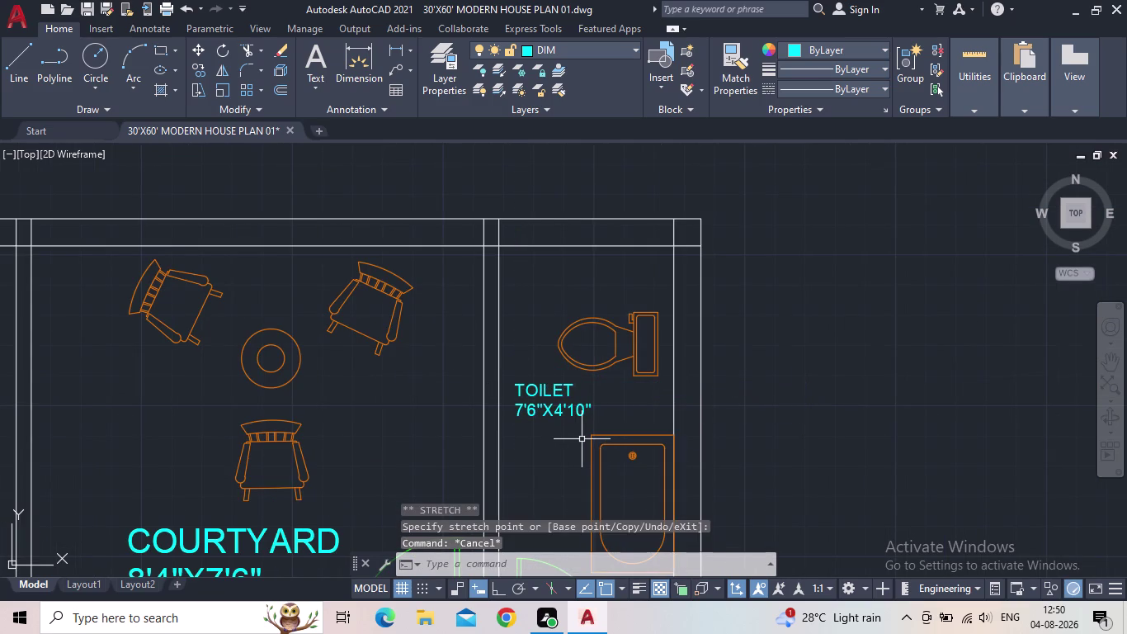